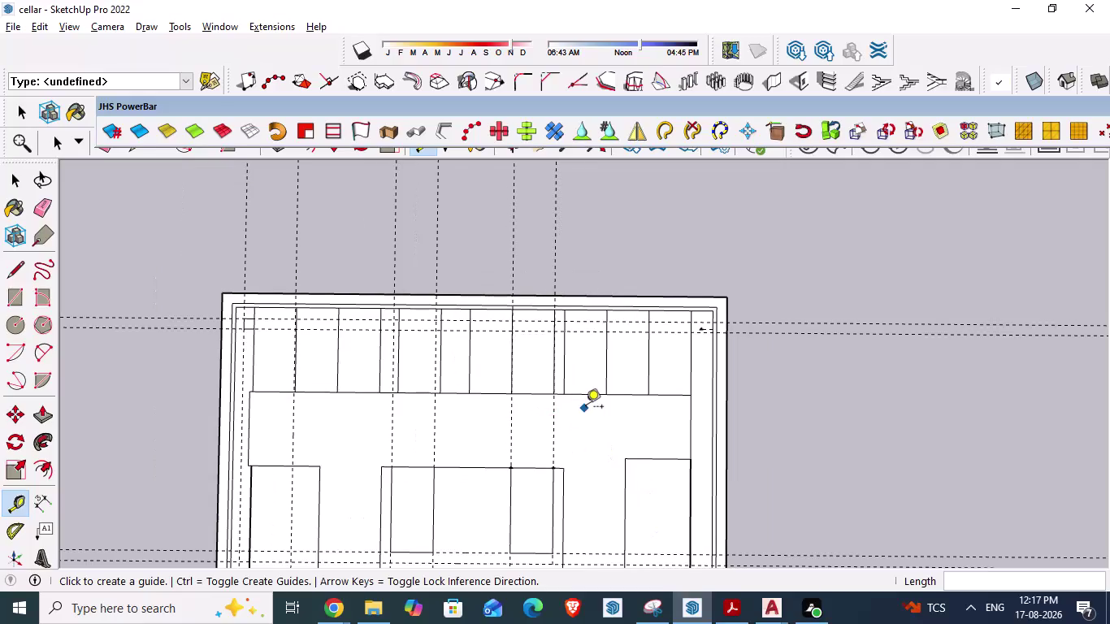
Confirm the cellar's 98' 10 1/2" top-edge width, then bring up the AutoCAD plan.
scroll(down, 3)
scroll(up, 3)
key(Escape)
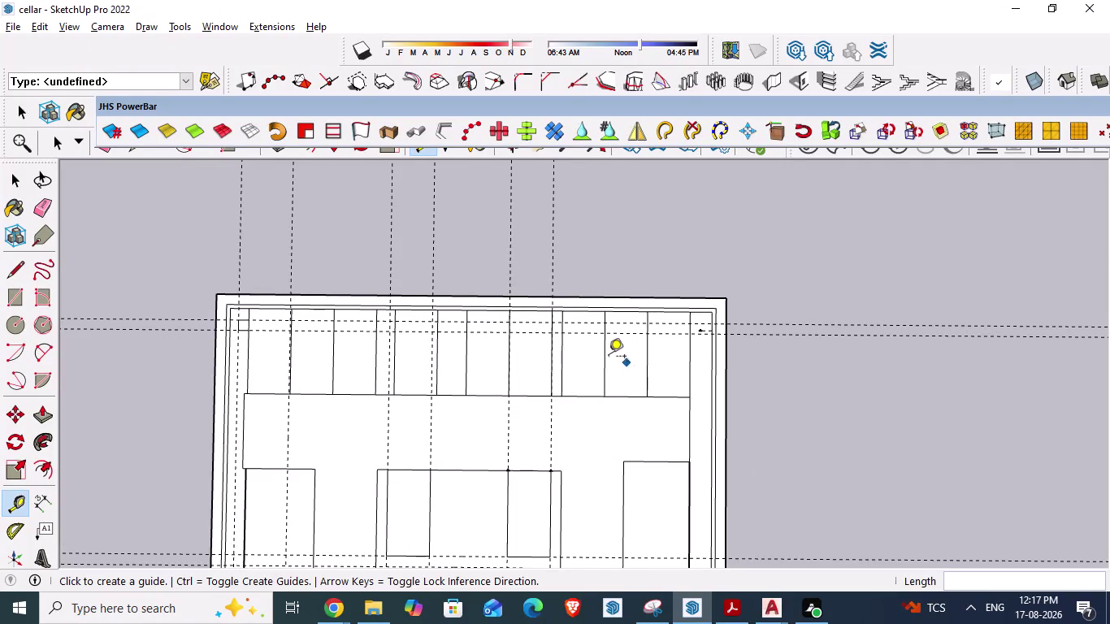
scroll(down, 3)
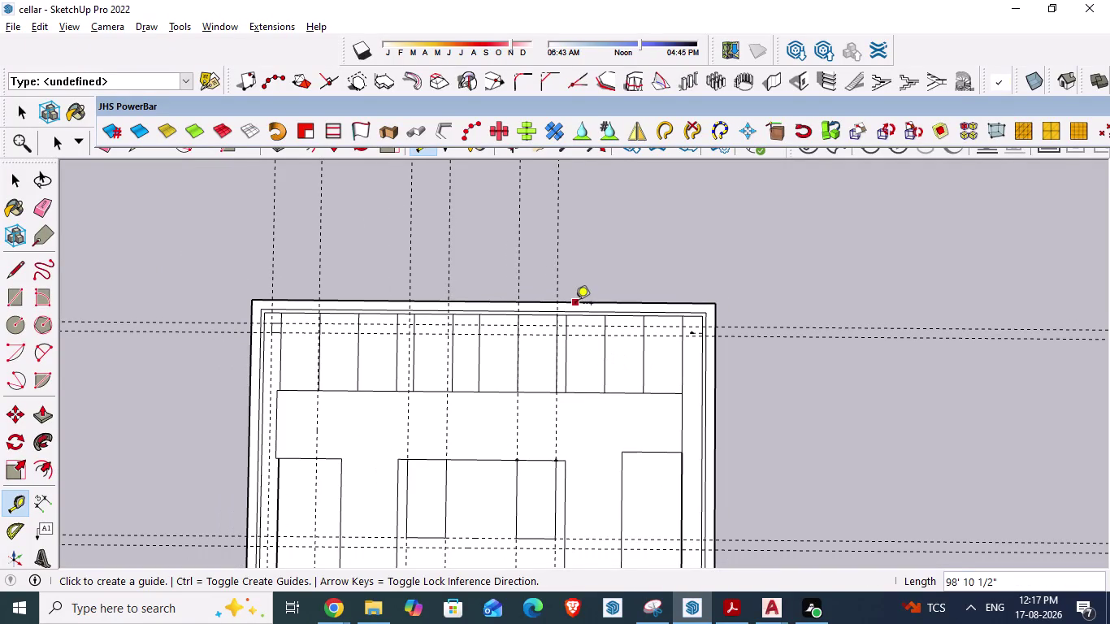
key(alt+Tab)
Zoom to the top-left bays and start a DA aligned dimension at the first bay point.
scroll(down, 3)
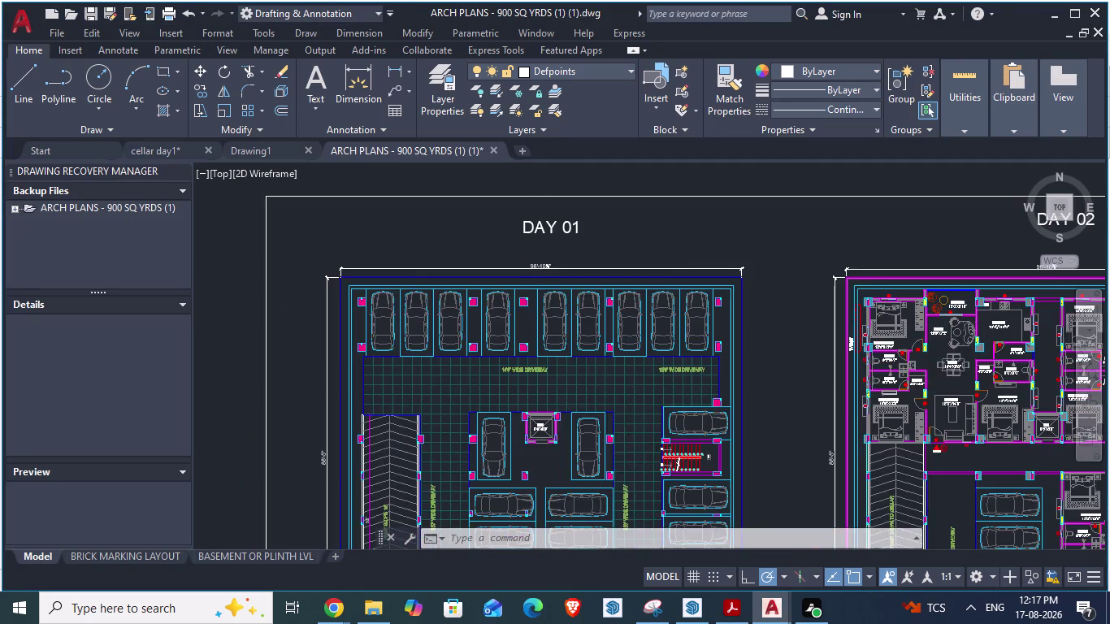
scroll(up, 3)
scroll(up, 3)
scroll(down, 3)
scroll(up, 3)
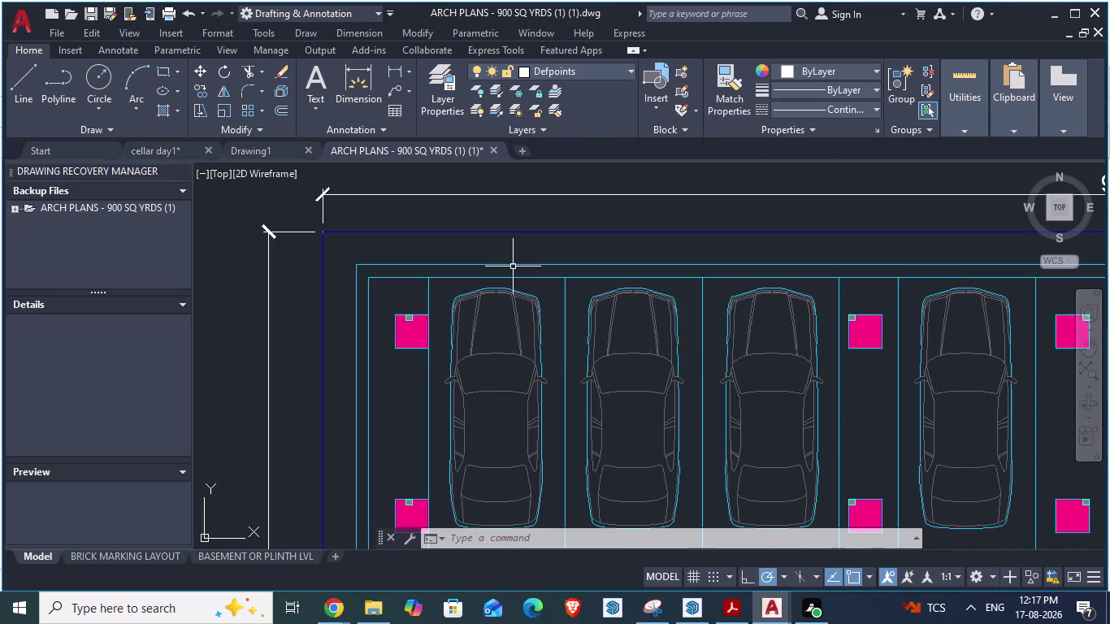
text(da)
key(Return)
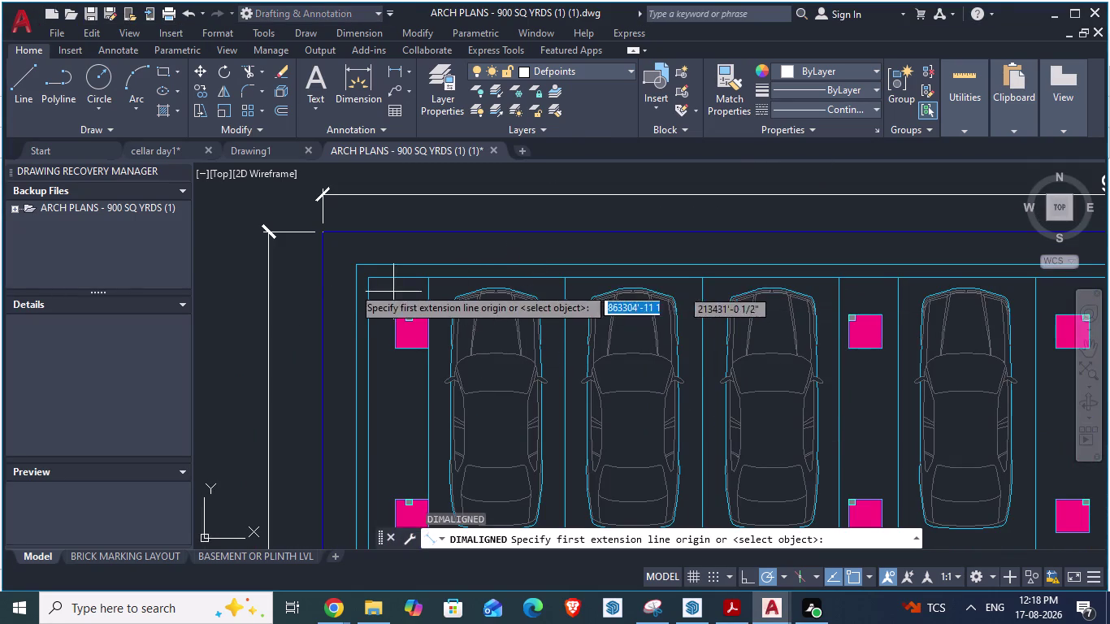
click(428, 279)
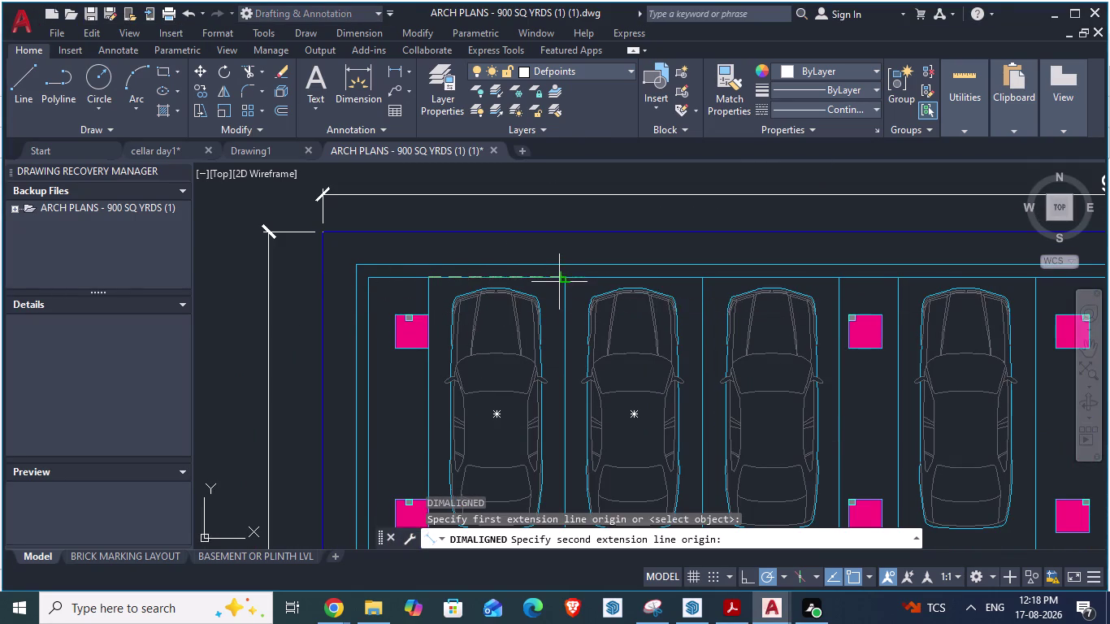
Return to the SketchUp cellar model.
key(alt+Tab)
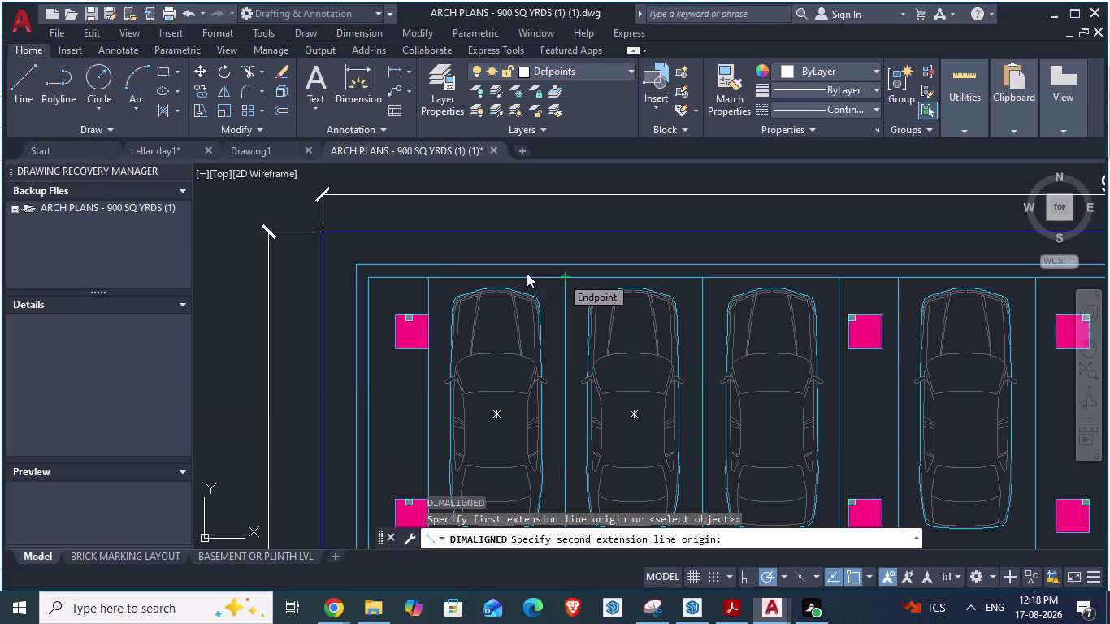
key(alt+Tab)
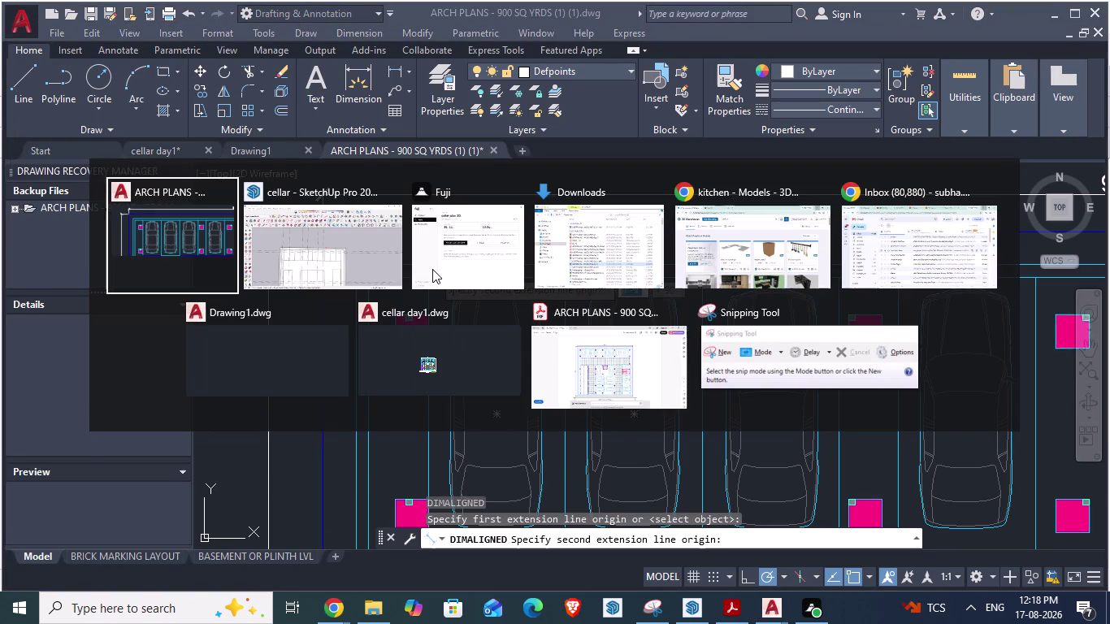
key(alt+Tab)
Stop the pending guide and take a trial Tape Measure reading from the first bay corner.
scroll(up, 3)
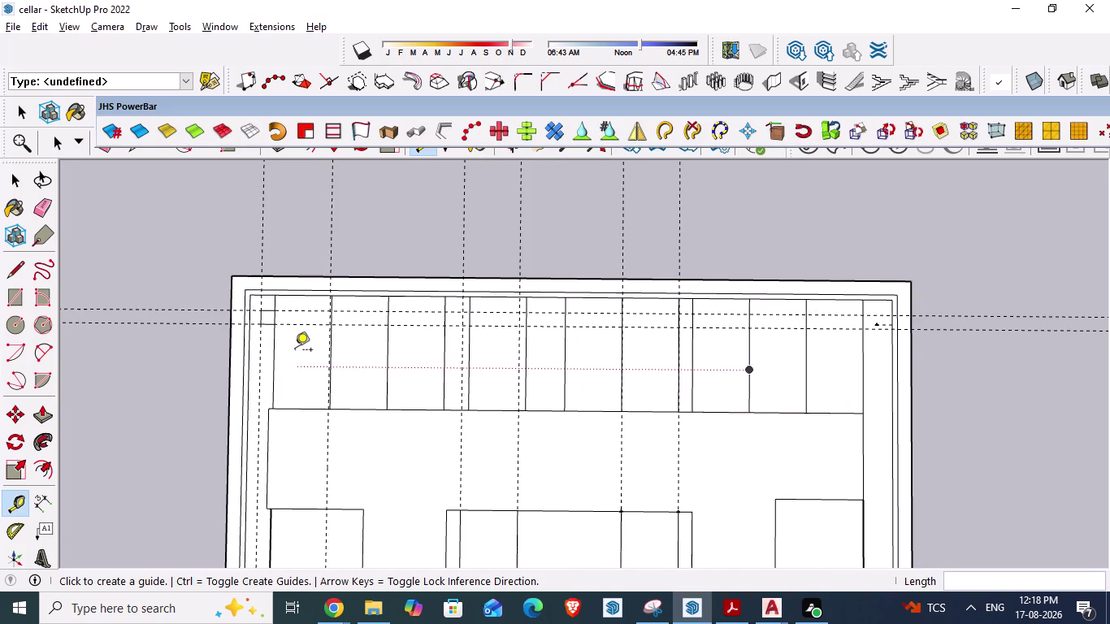
key(space)
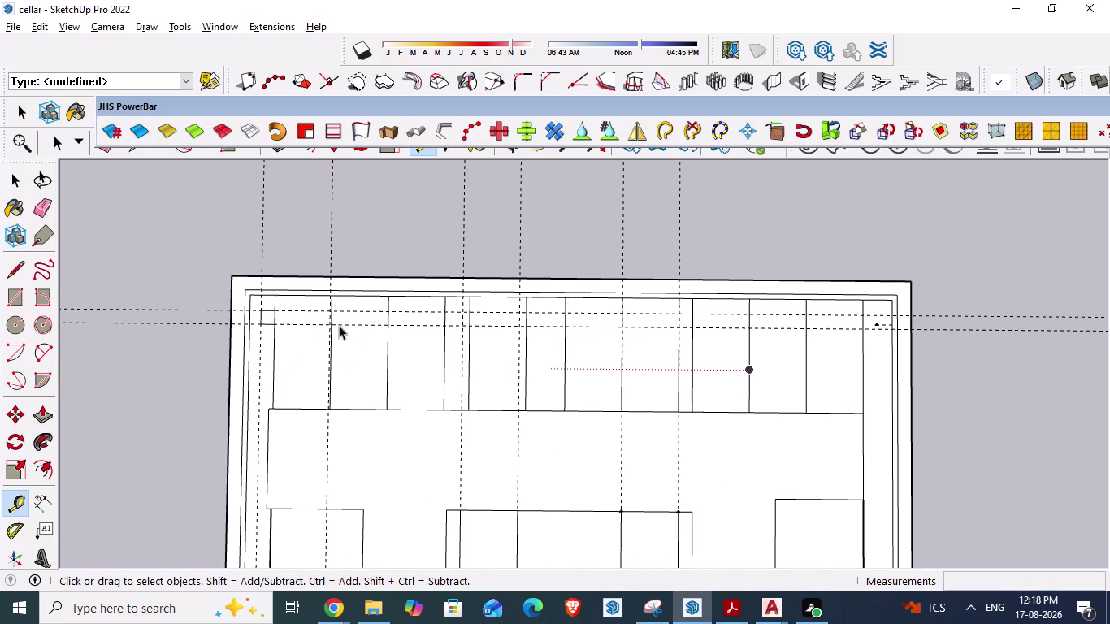
scroll(up, 3)
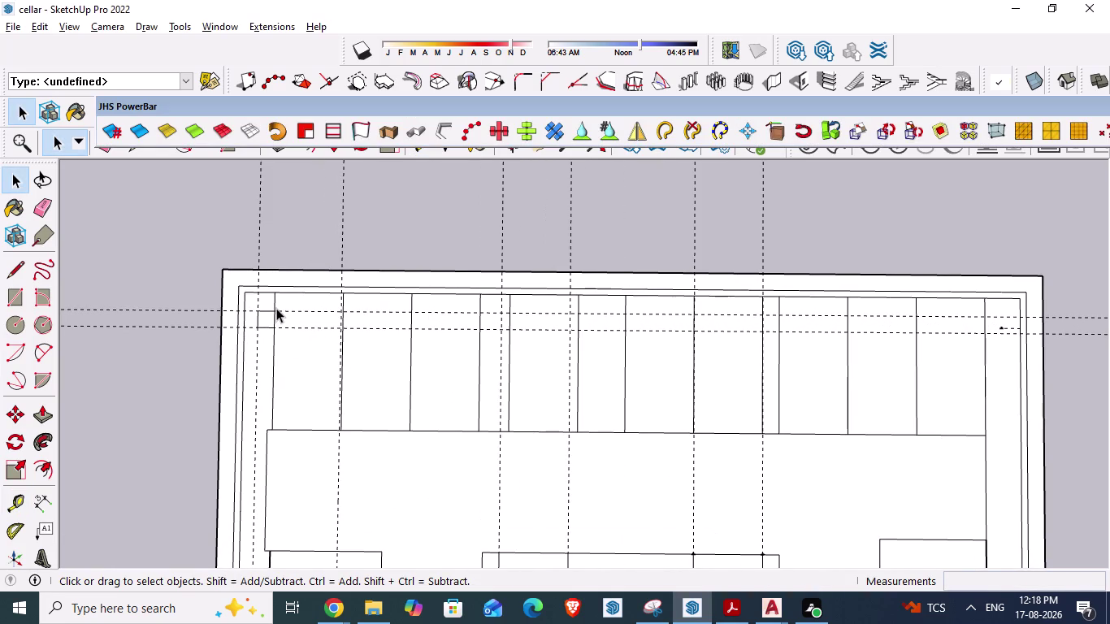
key(t)
click(274, 312)
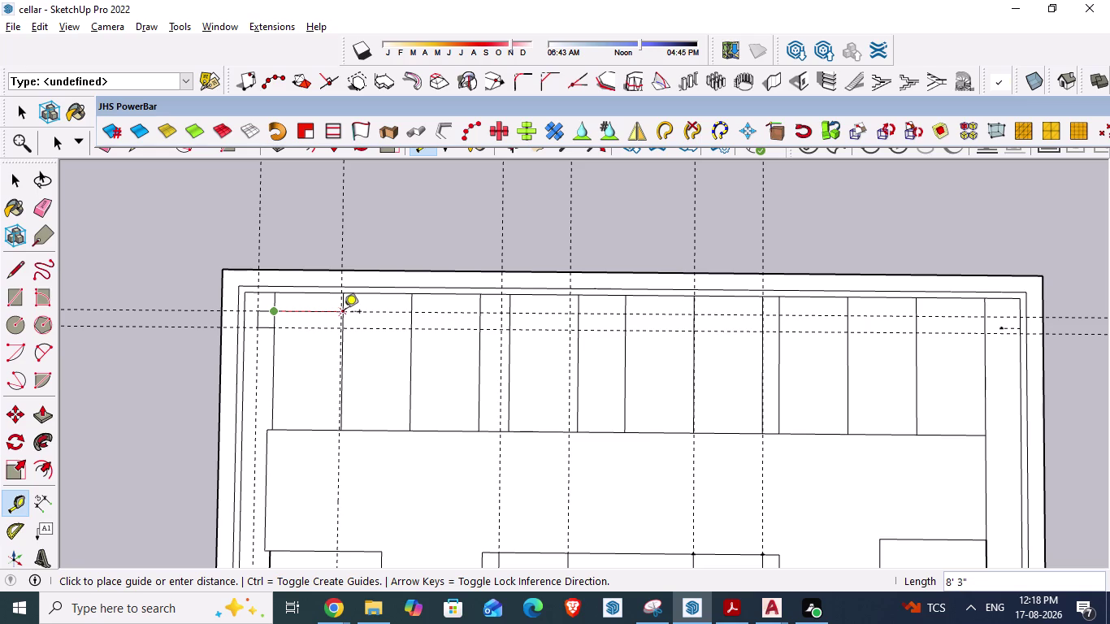
key(Escape)
scroll(up, 3)
scroll(up, 3)
Erase the solid divider line at the first parking bay.
key(e)
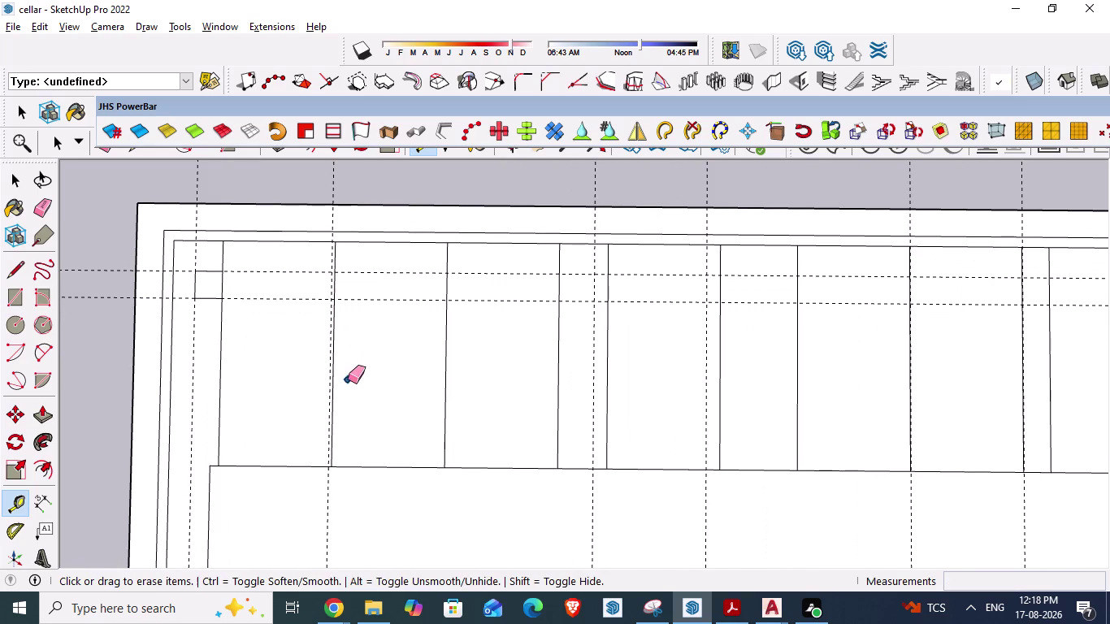
click(336, 354)
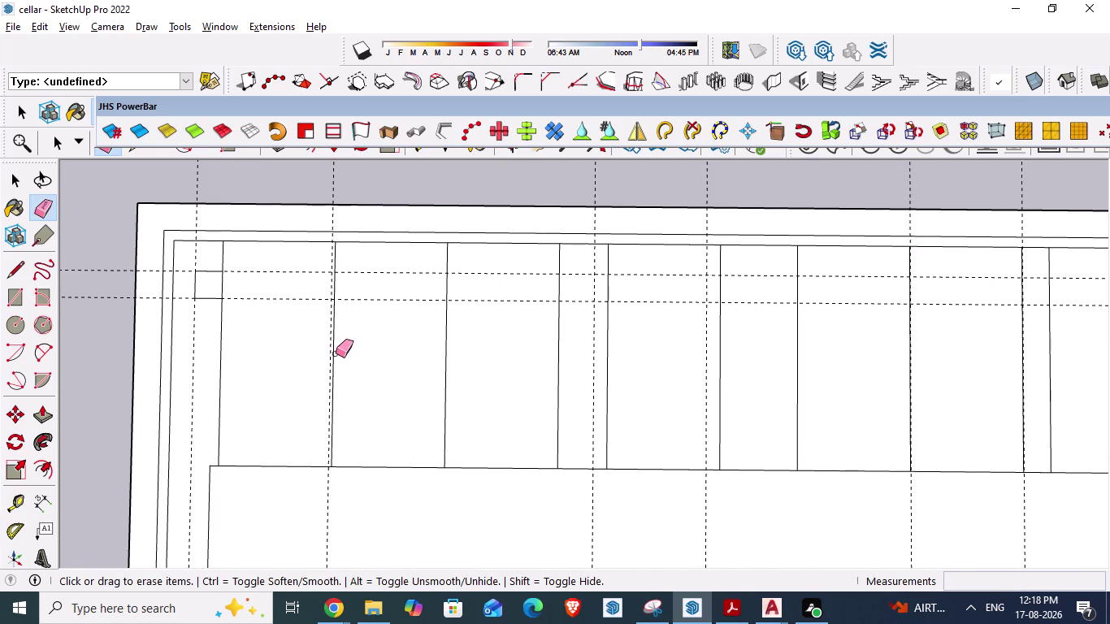
click(335, 353)
scroll(up, 3)
click(334, 351)
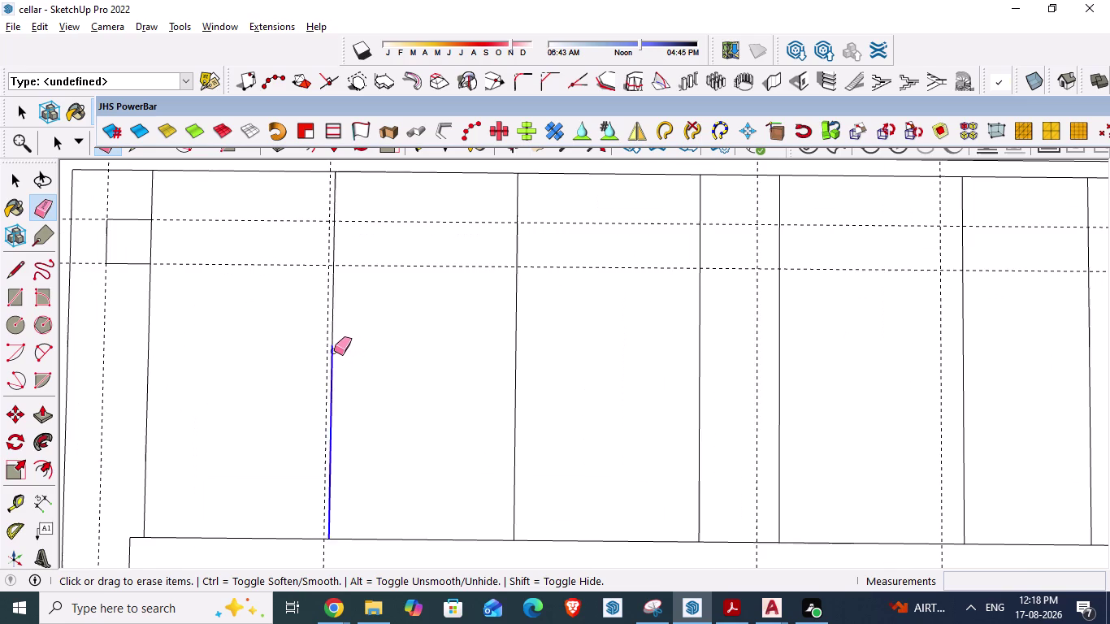
click(335, 324)
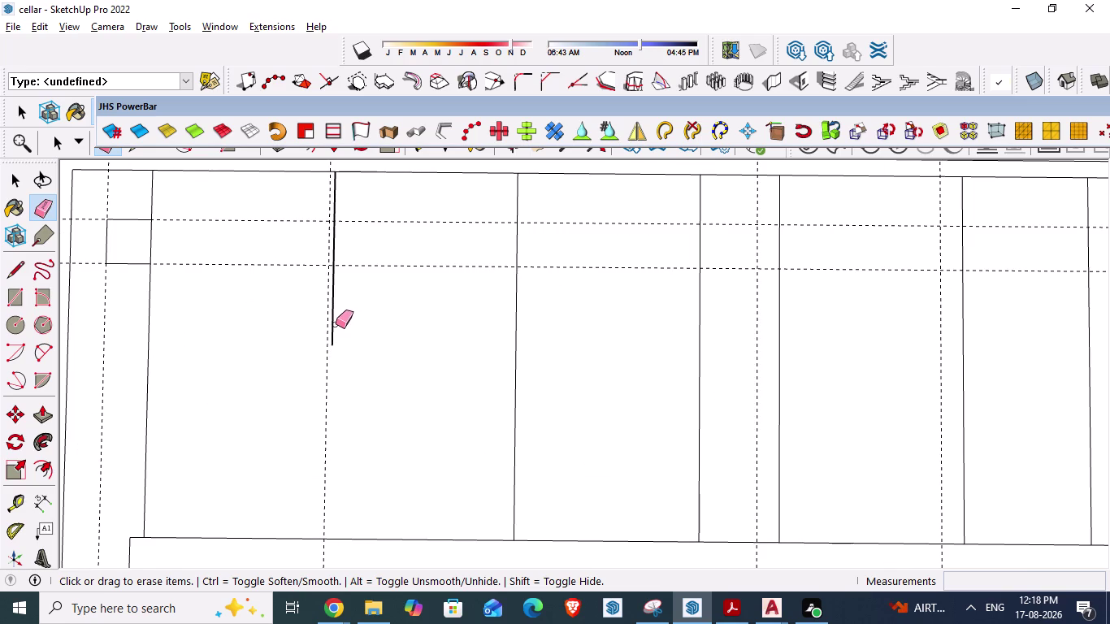
click(333, 321)
scroll(down, 3)
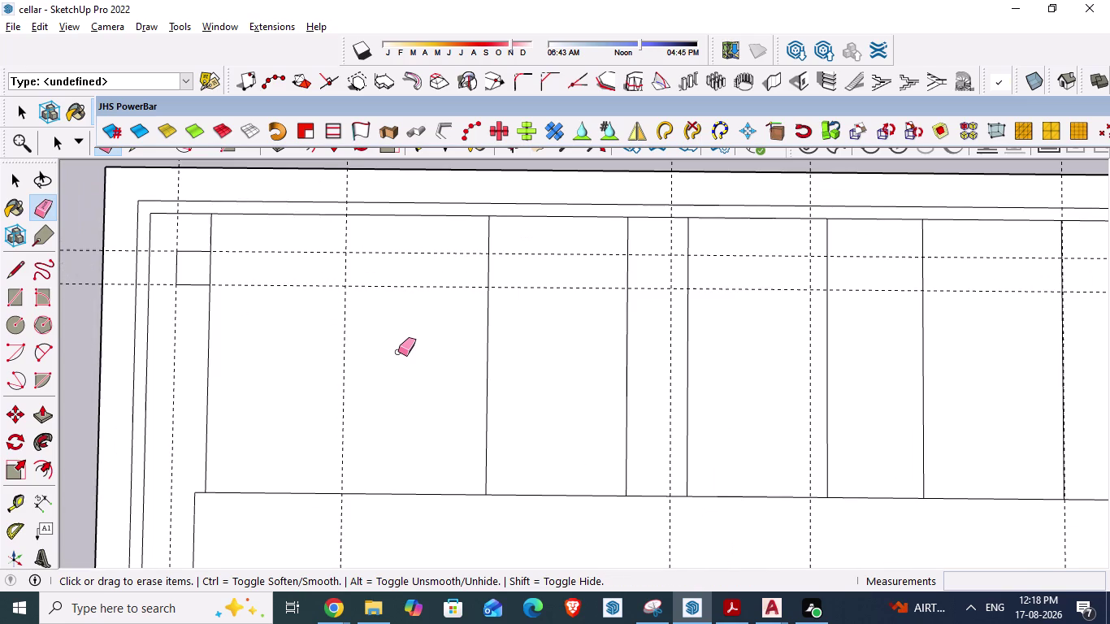
Check the bay spacing in the AutoCAD plan, switching between windows.
key(alt+Tab)
key(alt+Tab)
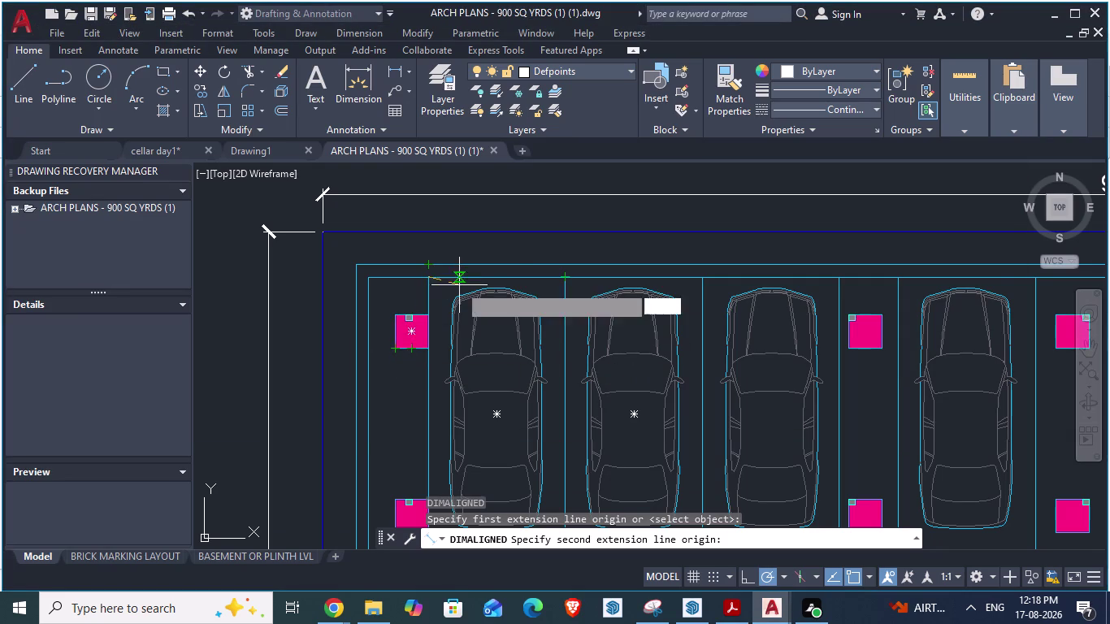
key(alt+Tab)
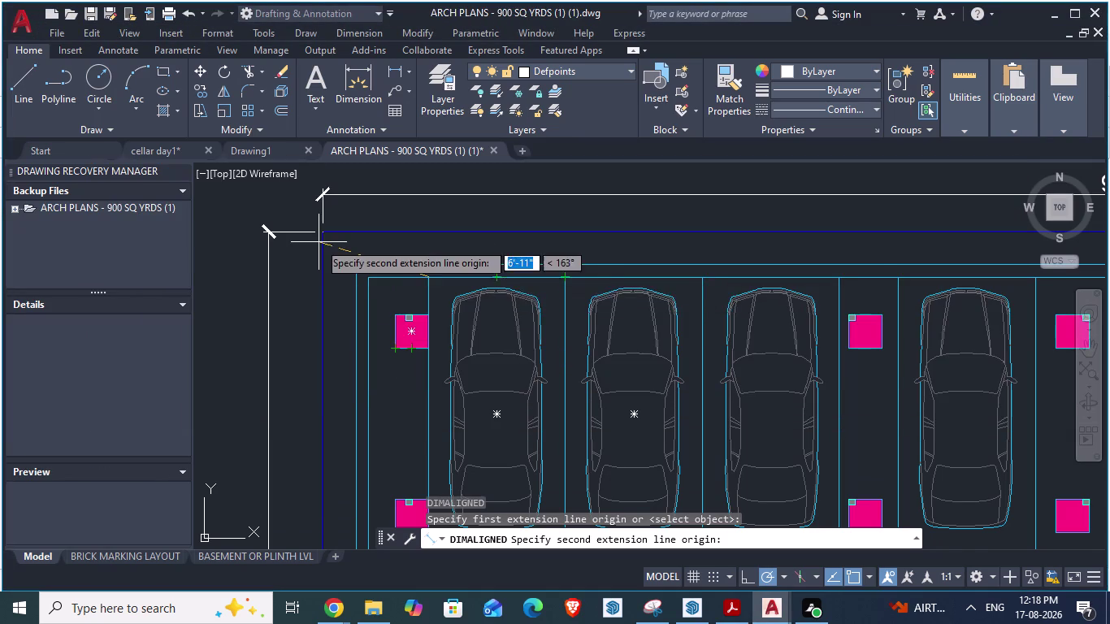
scroll(down, 3)
key(alt+Tab)
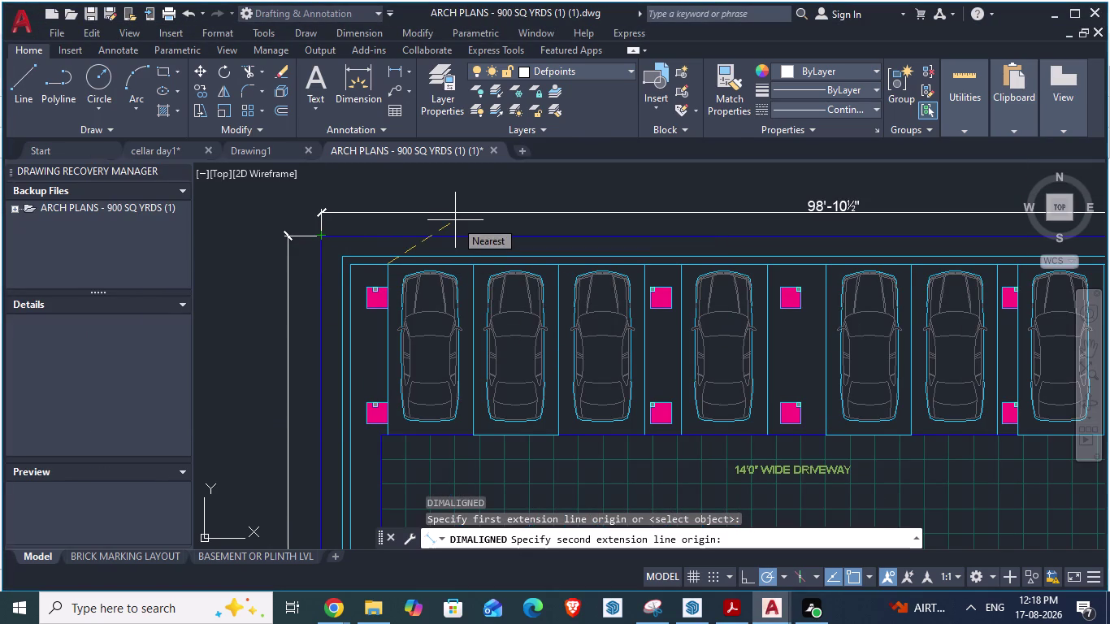
key(alt+Tab)
Back in SketchUp, place a guide 8' 3" from the bay guide line.
key(alt+Tab)
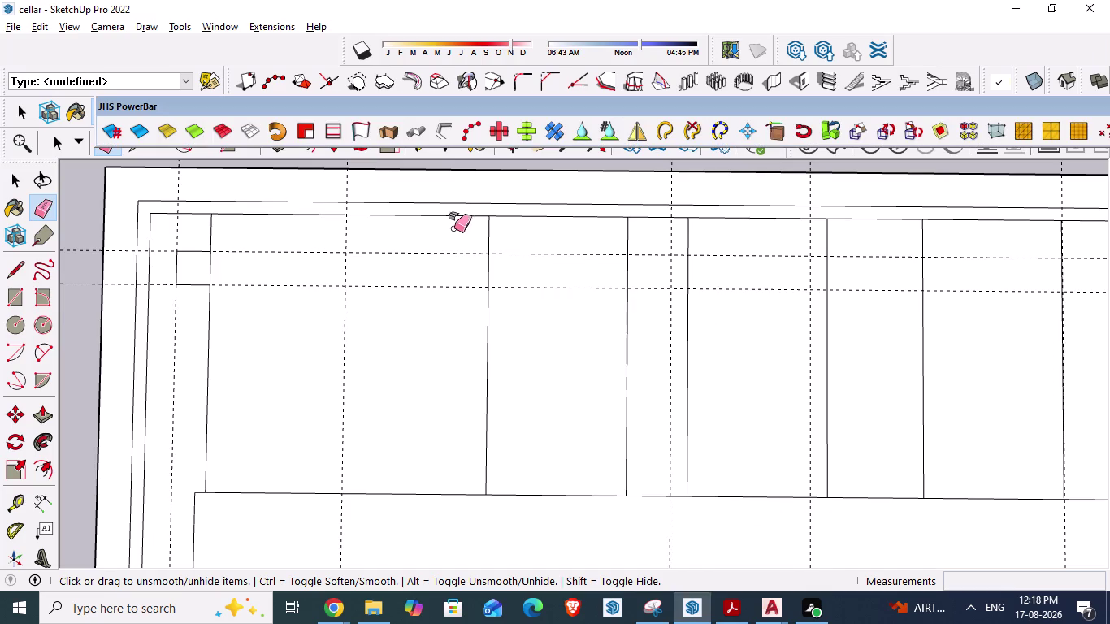
scroll(up, 3)
key(space)
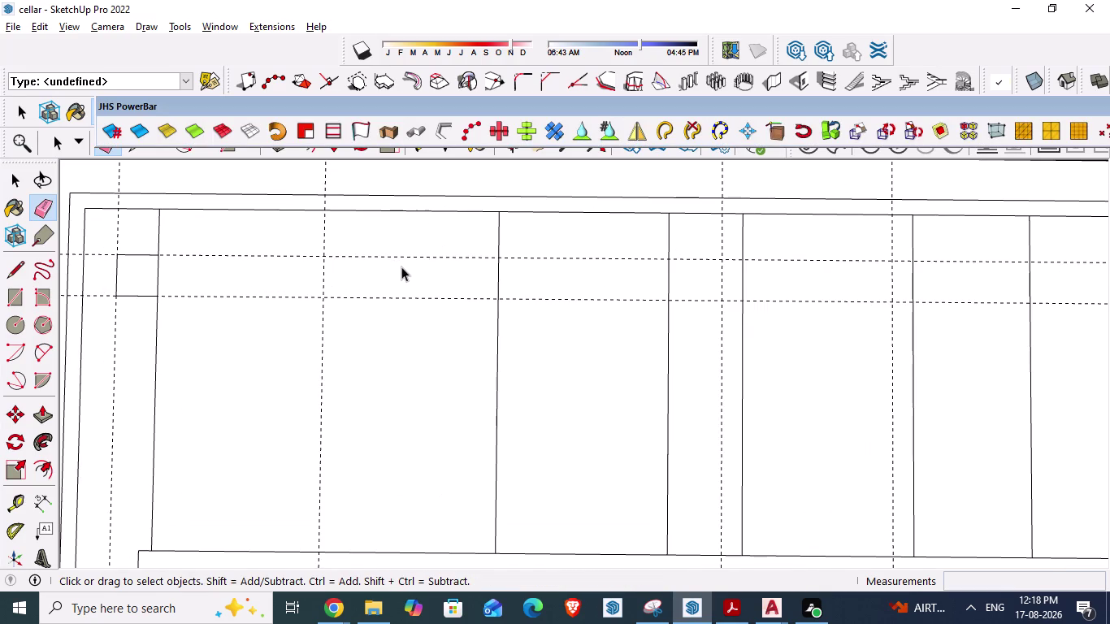
key(t)
click(326, 280)
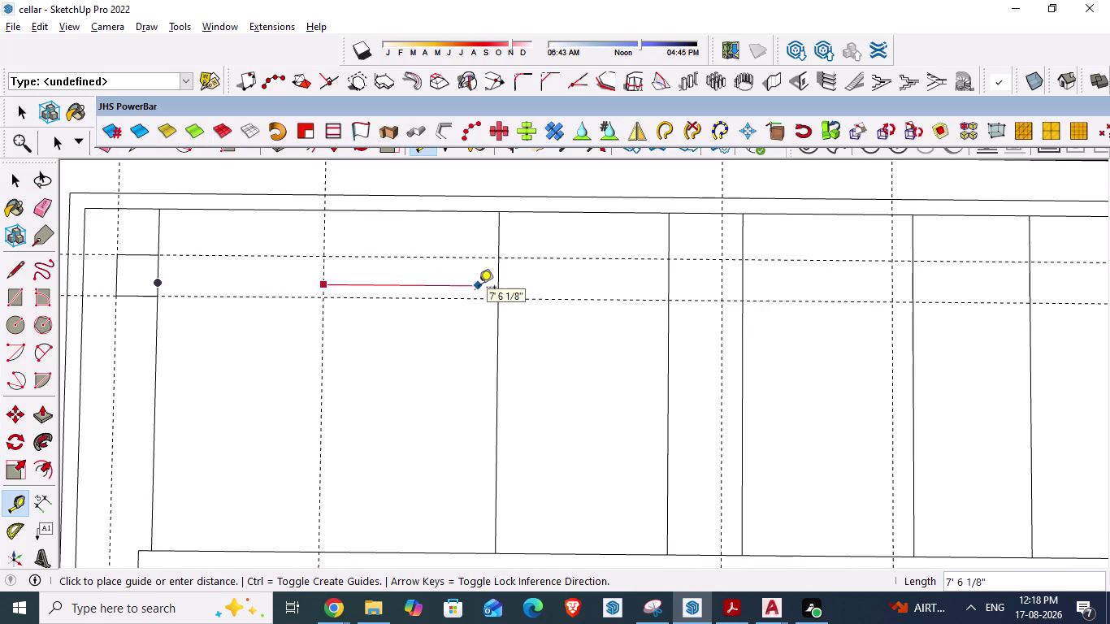
text(8'3)
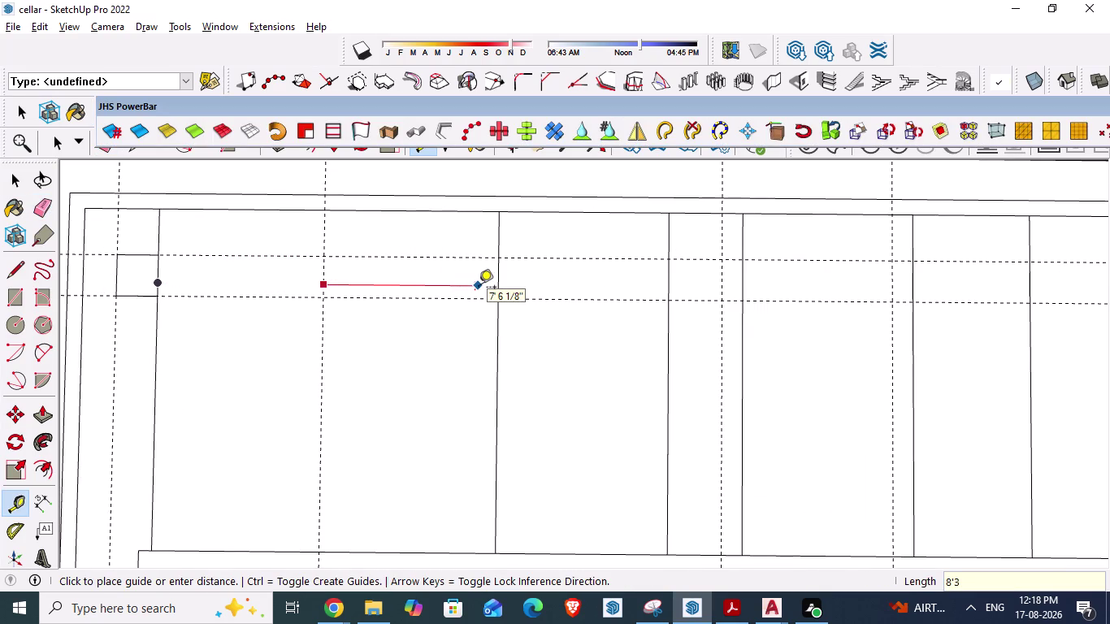
key(shift+quotedbl)
key(Return)
Delete the short stray guide.
scroll(up, 3)
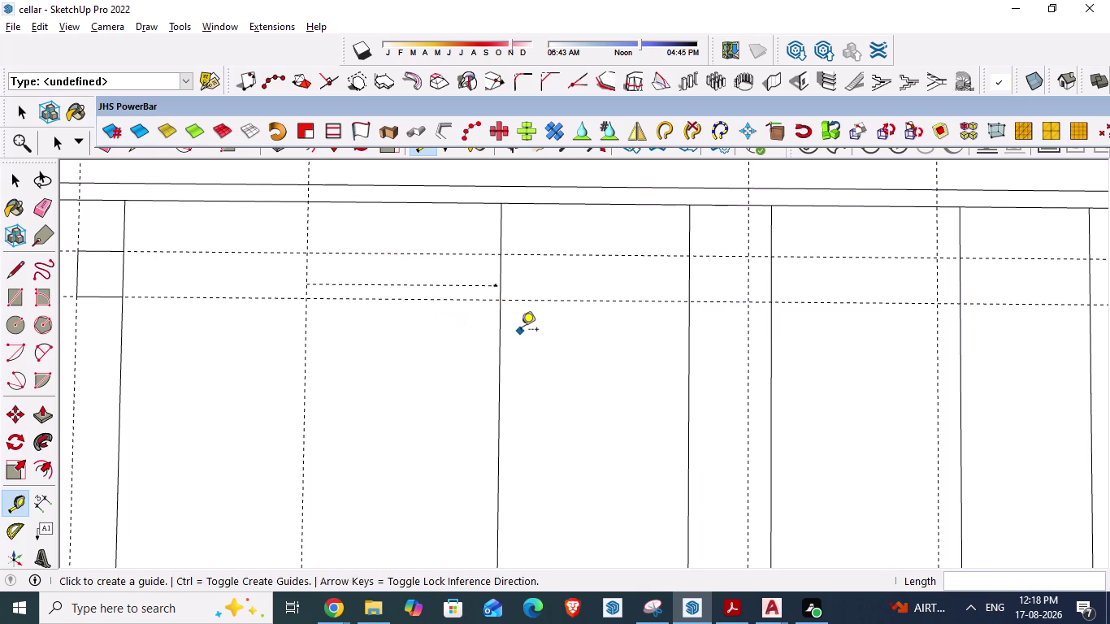
key(Escape)
key(space)
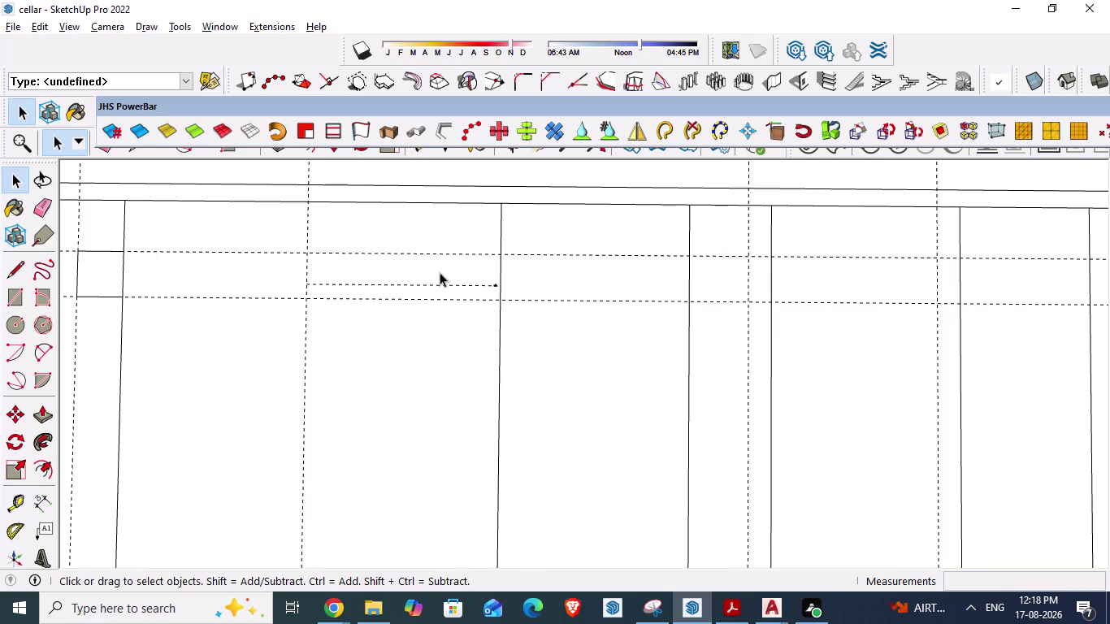
click(438, 284)
key(Delete)
click(305, 380)
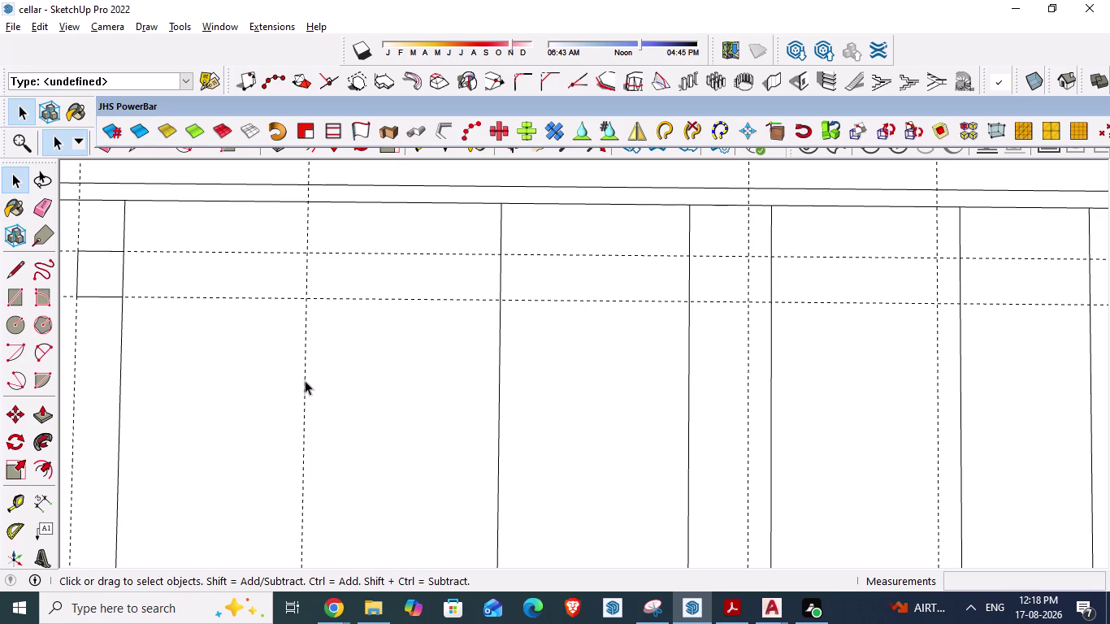
Place another guide 8' 3" from the lower bay guide line.
key(t)
click(306, 377)
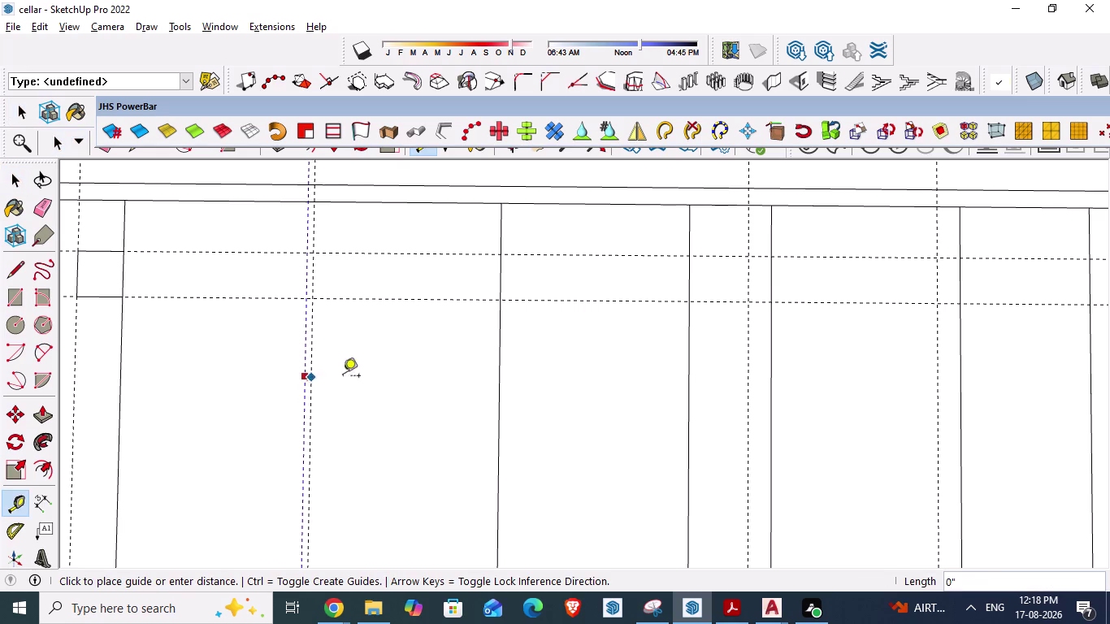
text(8')
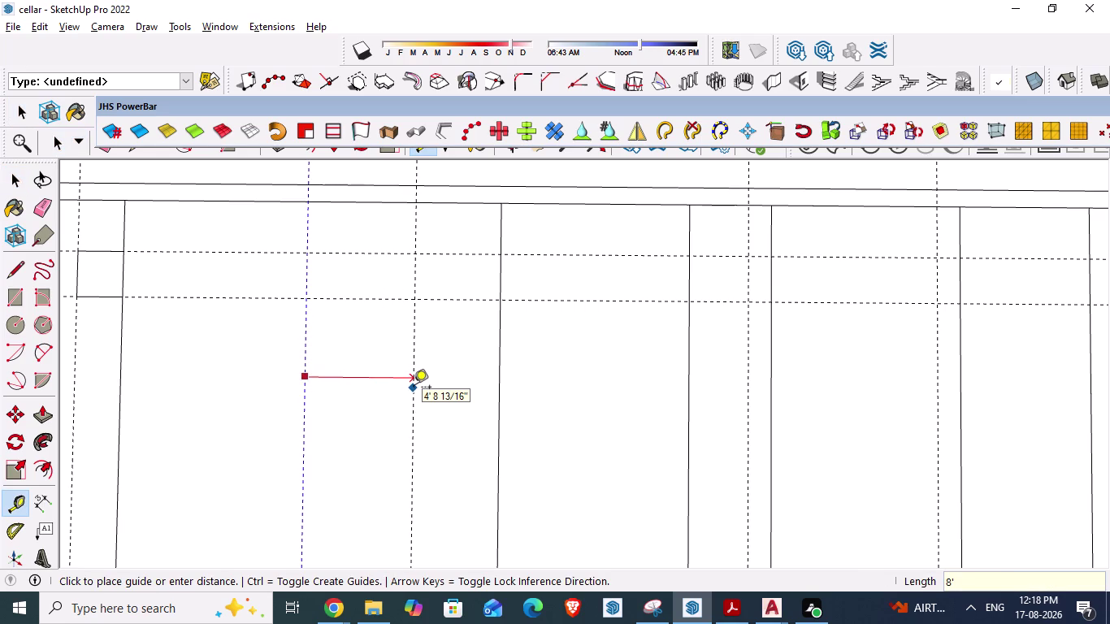
key(3)
key(shift+quotedbl)
key(Return)
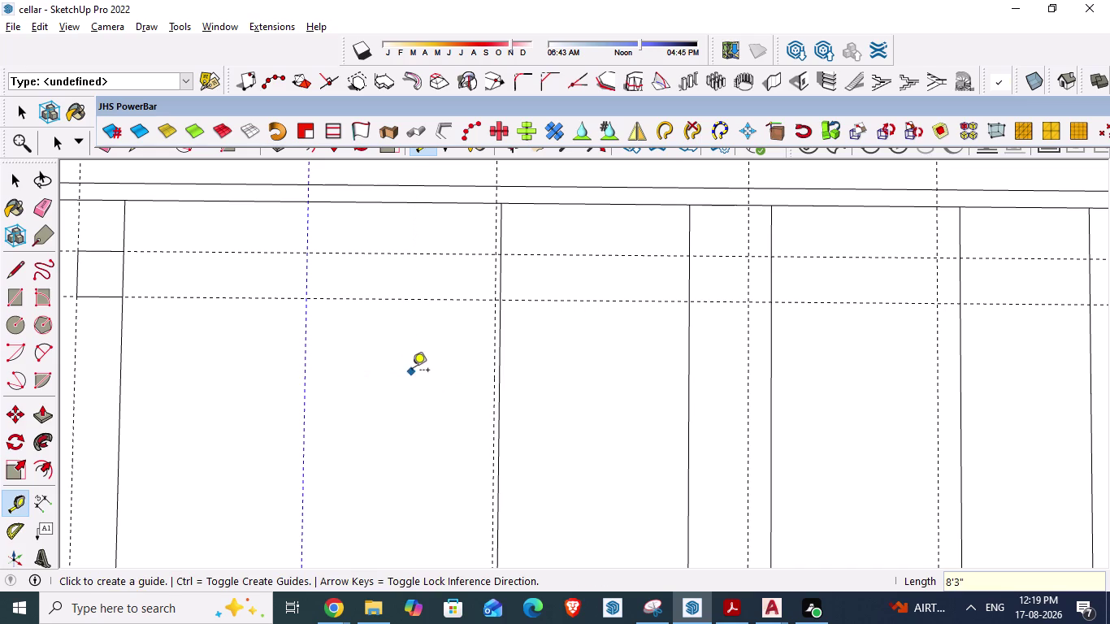
Offset a further guide 8' 3" from the upper bay wall.
scroll(up, 3)
scroll(down, 3)
scroll(up, 3)
scroll(down, 3)
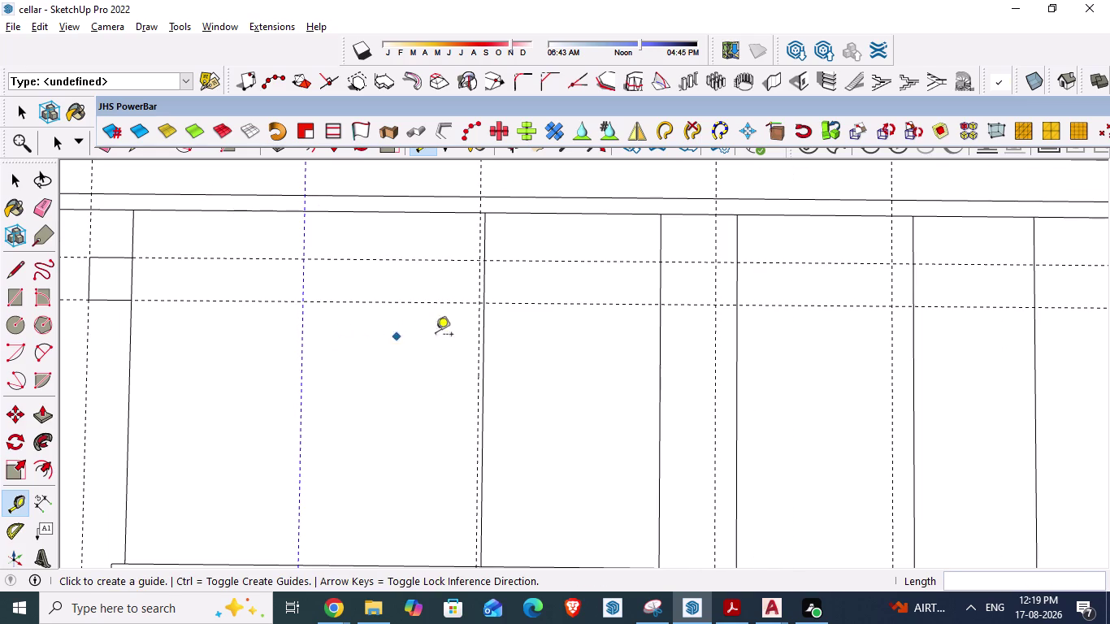
click(477, 231)
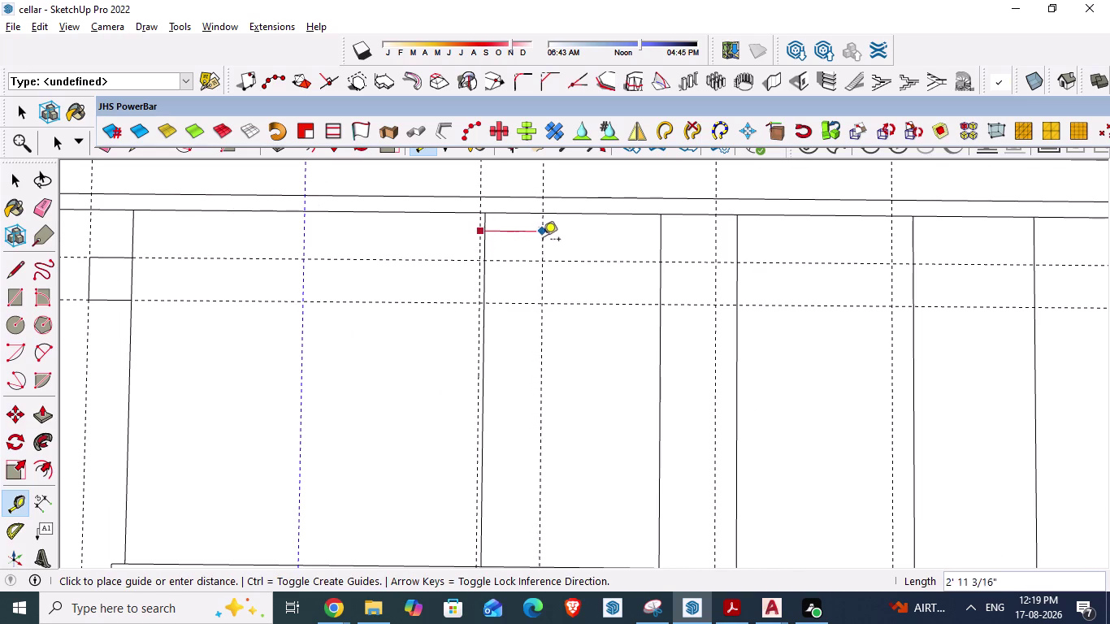
text(8')
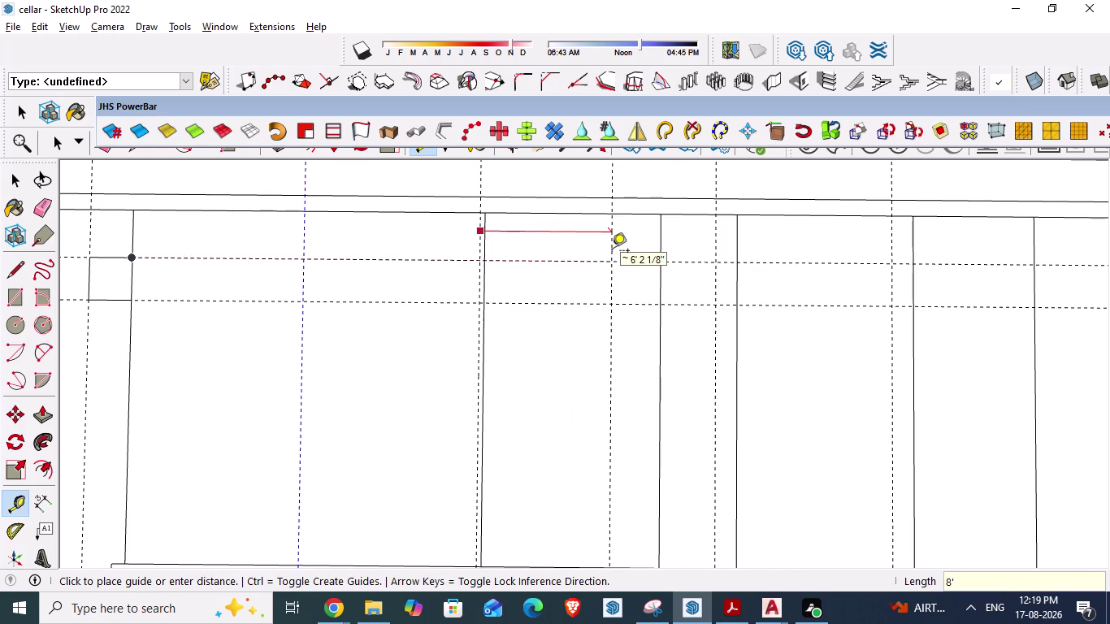
text(3")
key(Return)
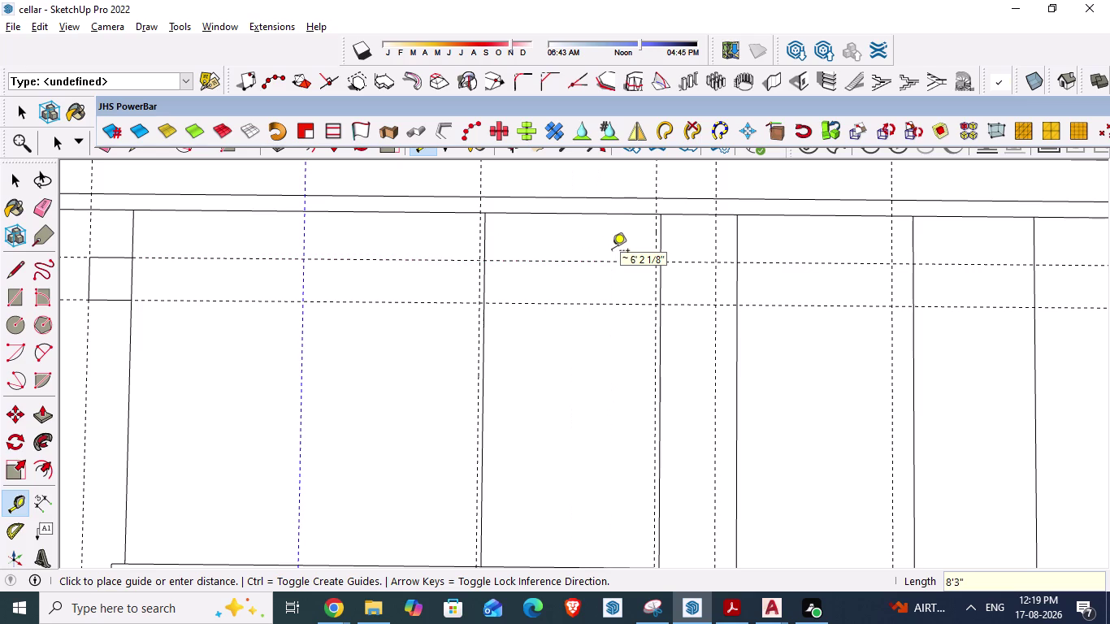
key(Escape)
scroll(down, 3)
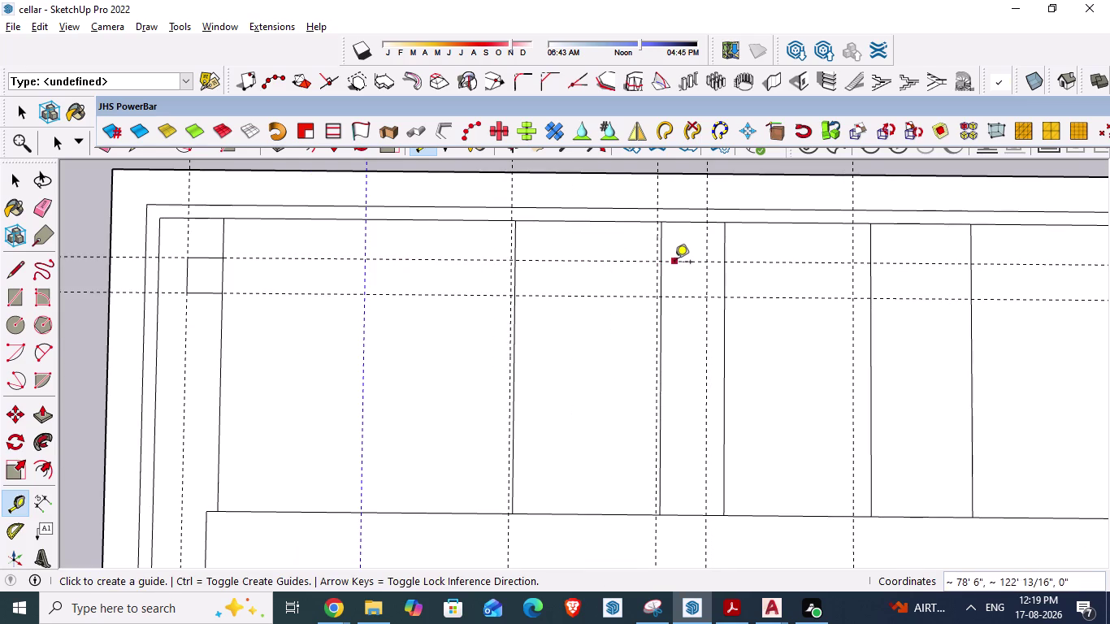
scroll(down, 3)
scroll(up, 3)
scroll(down, 3)
key(space)
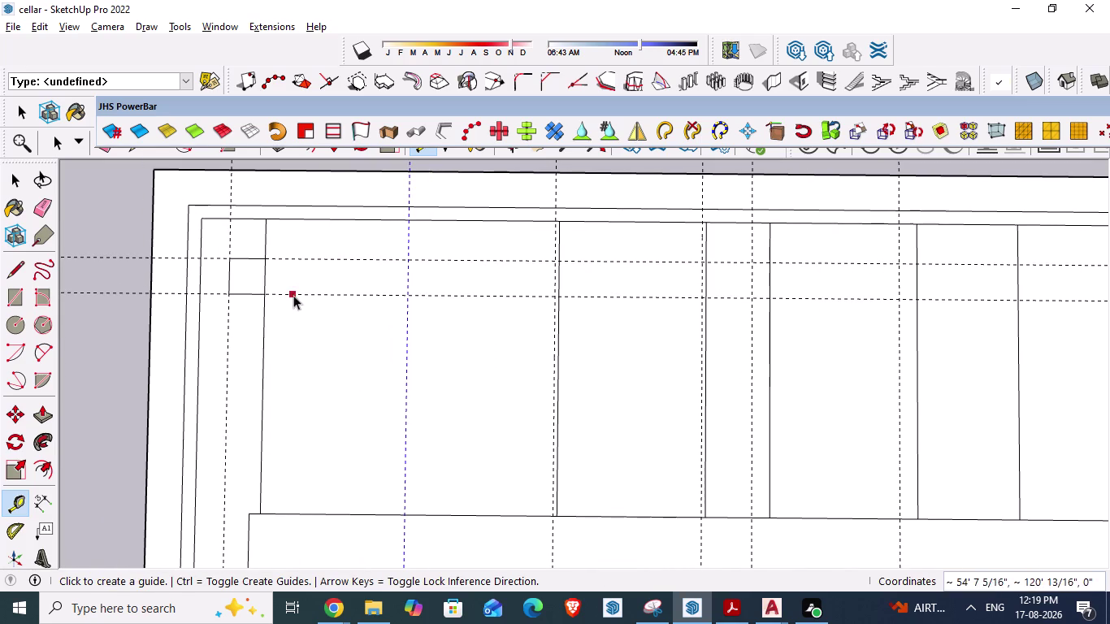
scroll(down, 3)
scroll(up, 3)
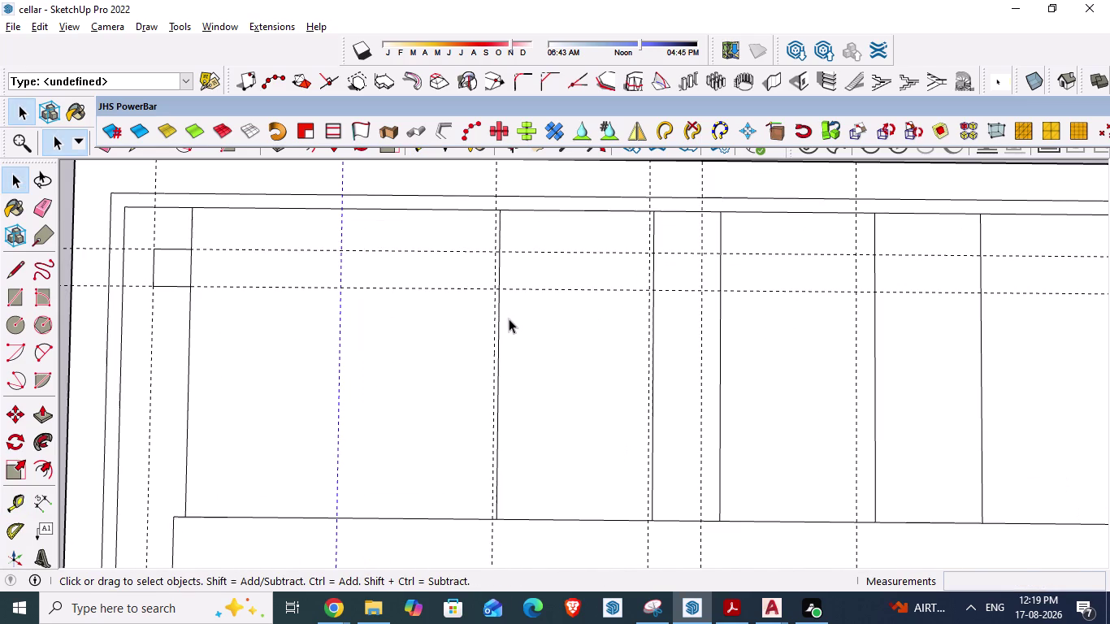
Erase the leftover solid bay divider lines beside the guides.
key(e)
scroll(up, 3)
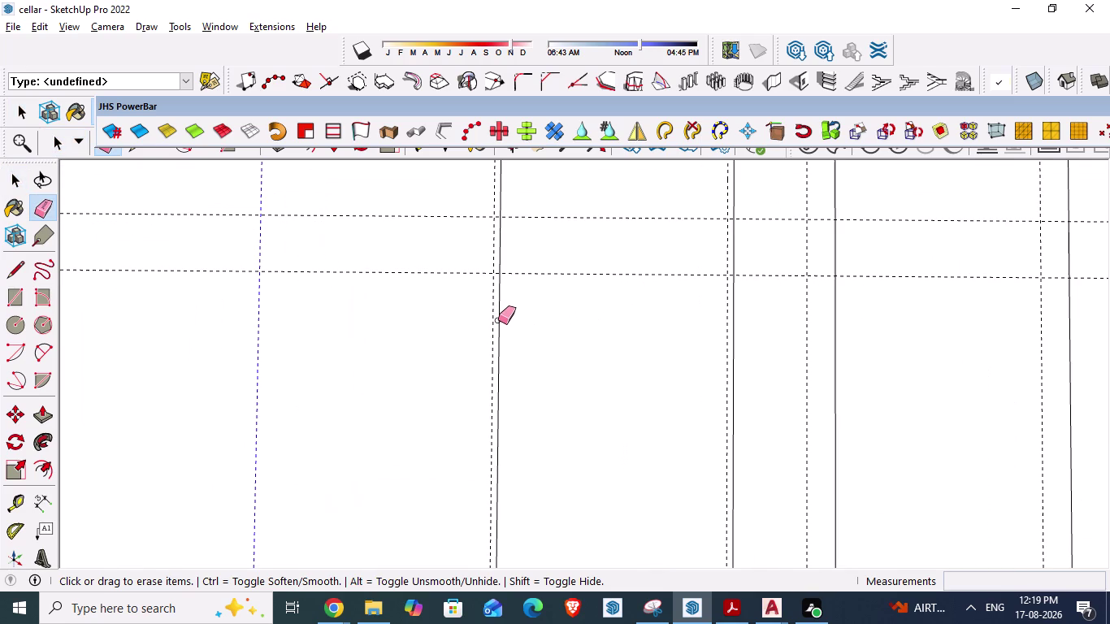
click(499, 322)
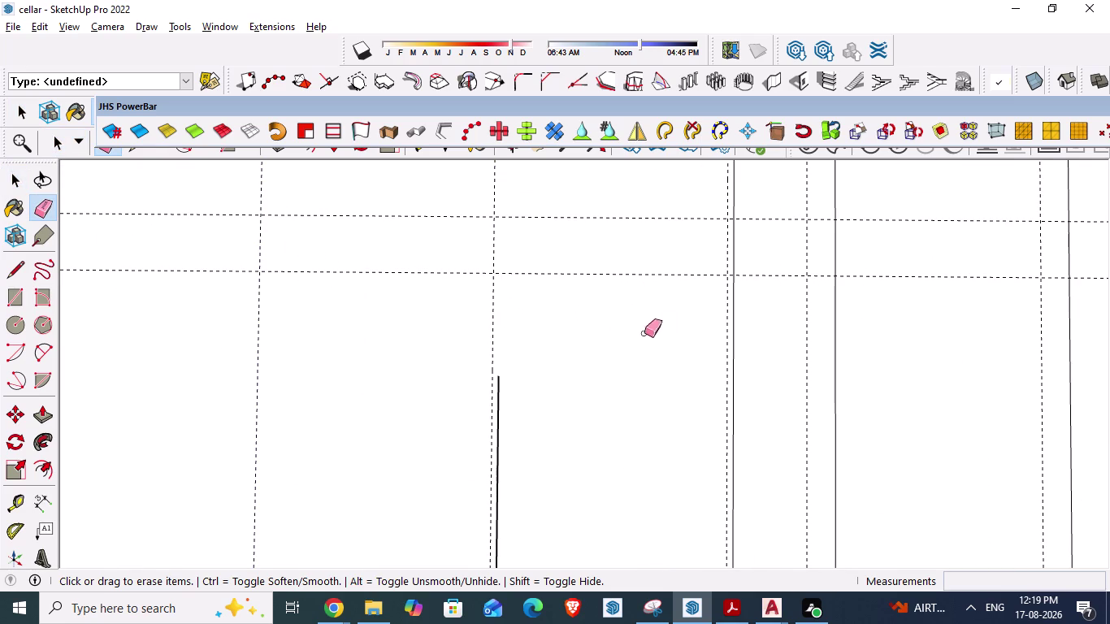
click(499, 393)
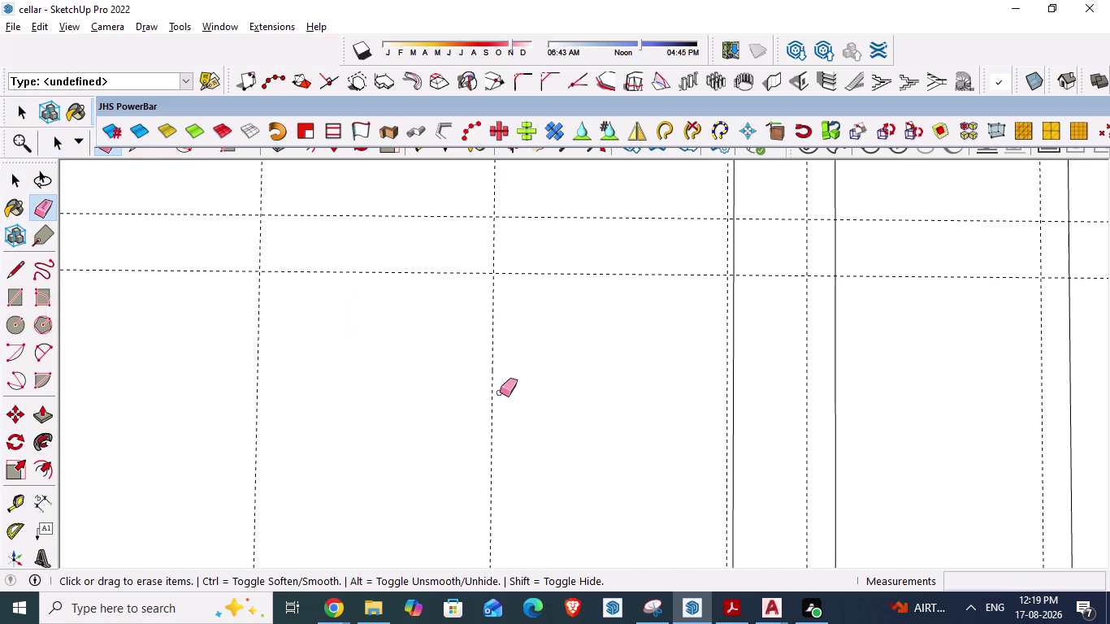
click(736, 335)
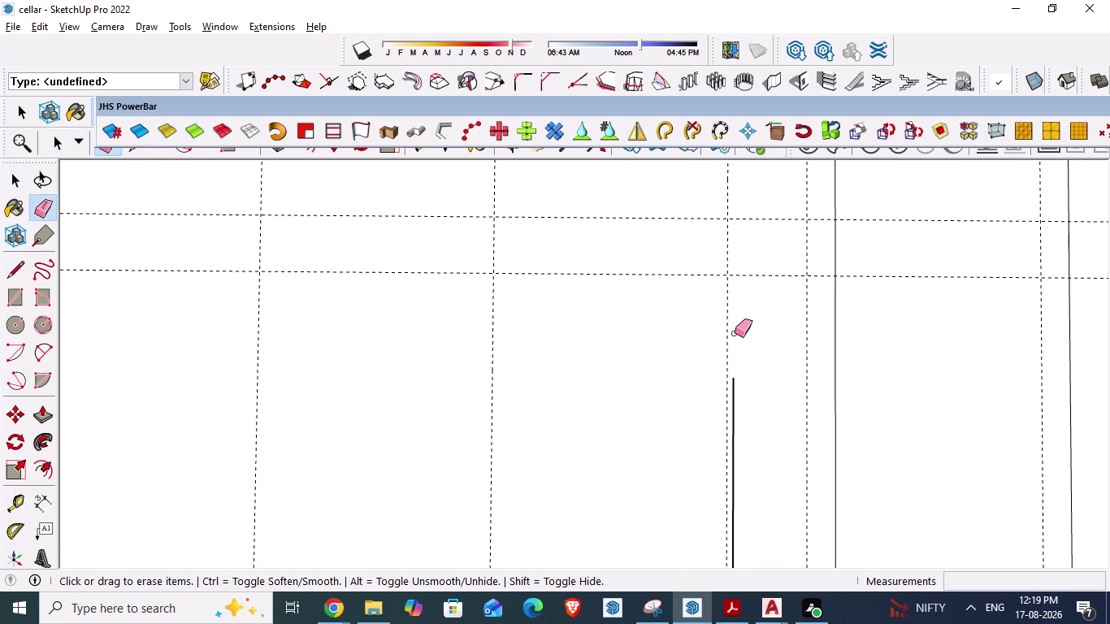
click(735, 401)
scroll(down, 3)
scroll(down, 3)
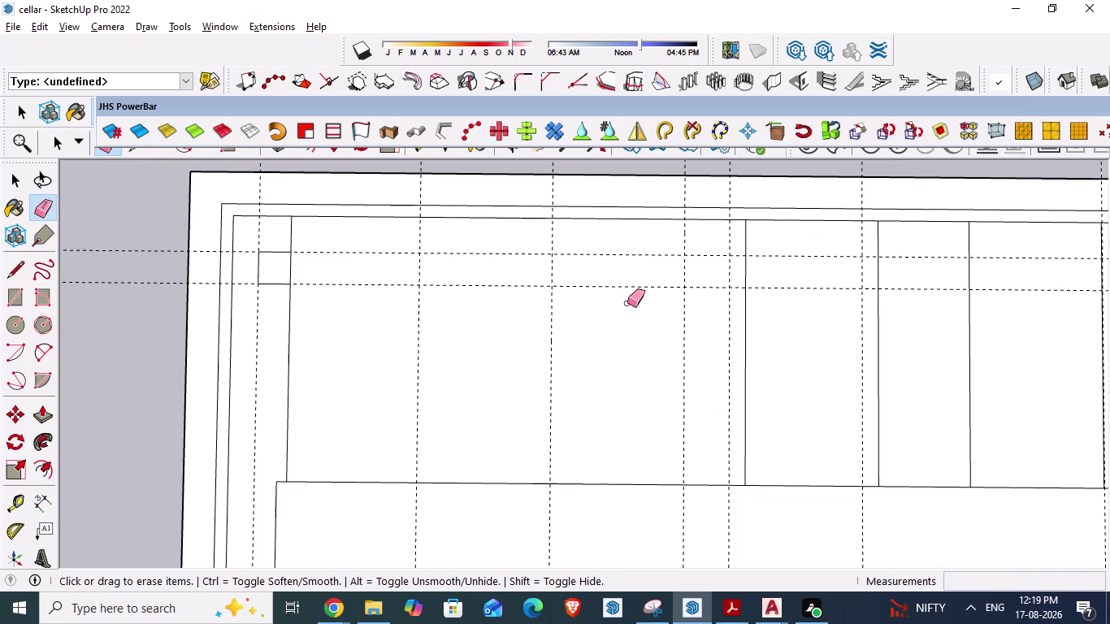
click(745, 363)
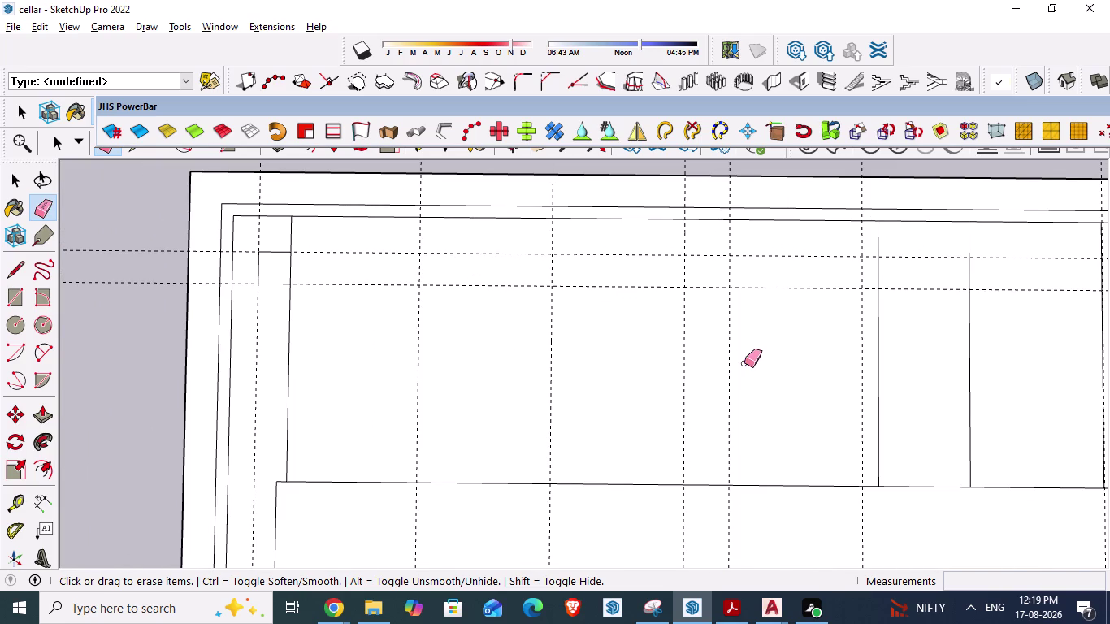
click(881, 350)
Save the SketchUp model and switch over to the AutoCAD plan.
scroll(down, 3)
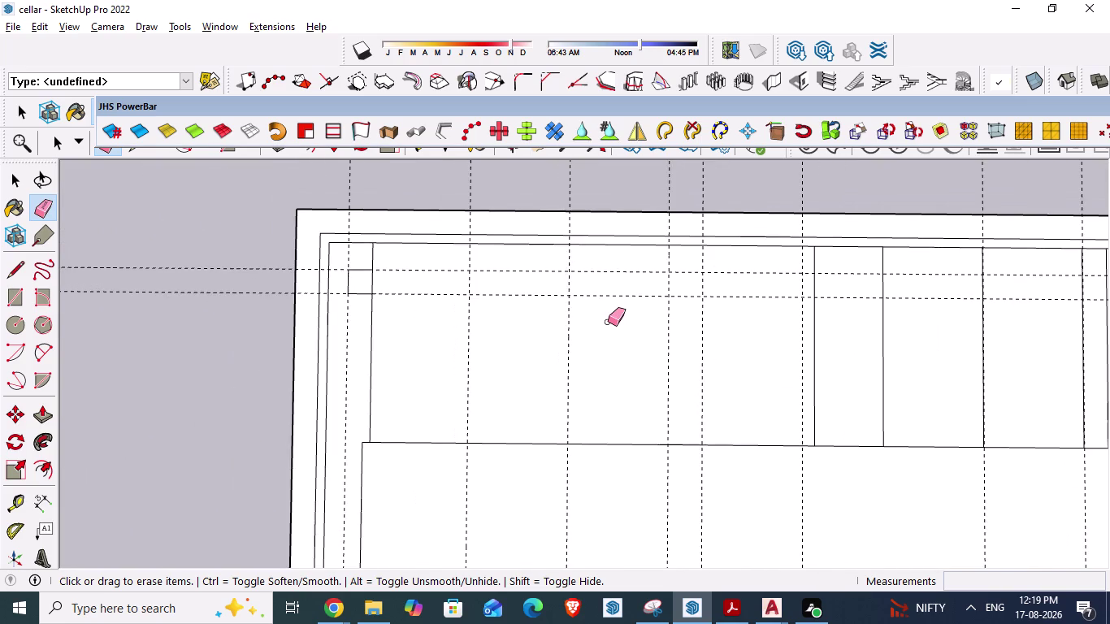
scroll(down, 3)
scroll(down, 3)
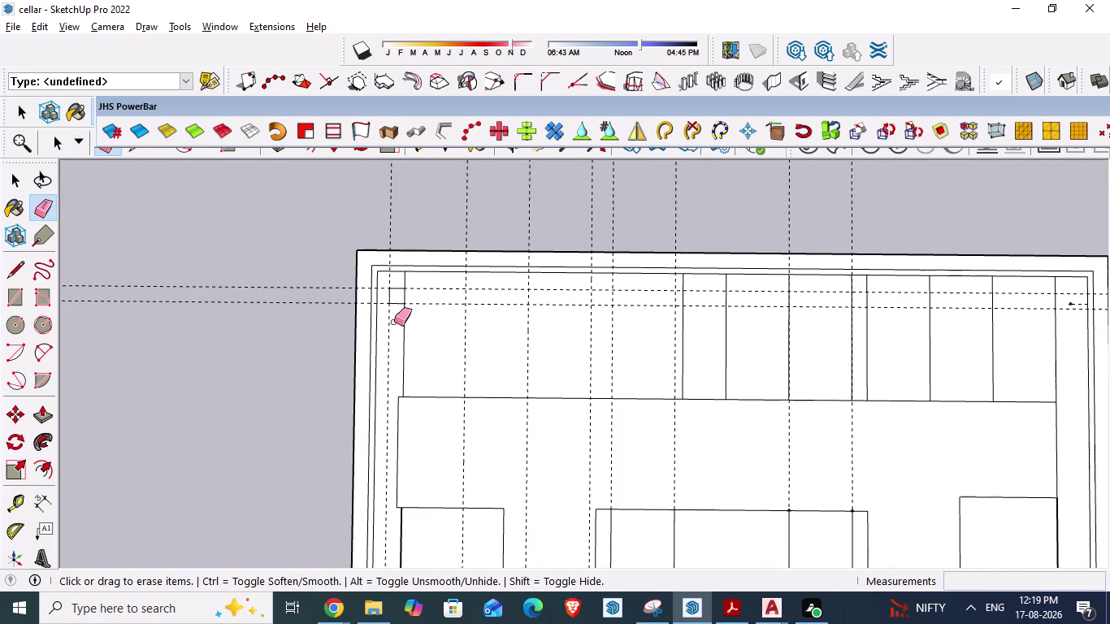
scroll(up, 3)
scroll(down, 3)
key(Escape)
scroll(up, 3)
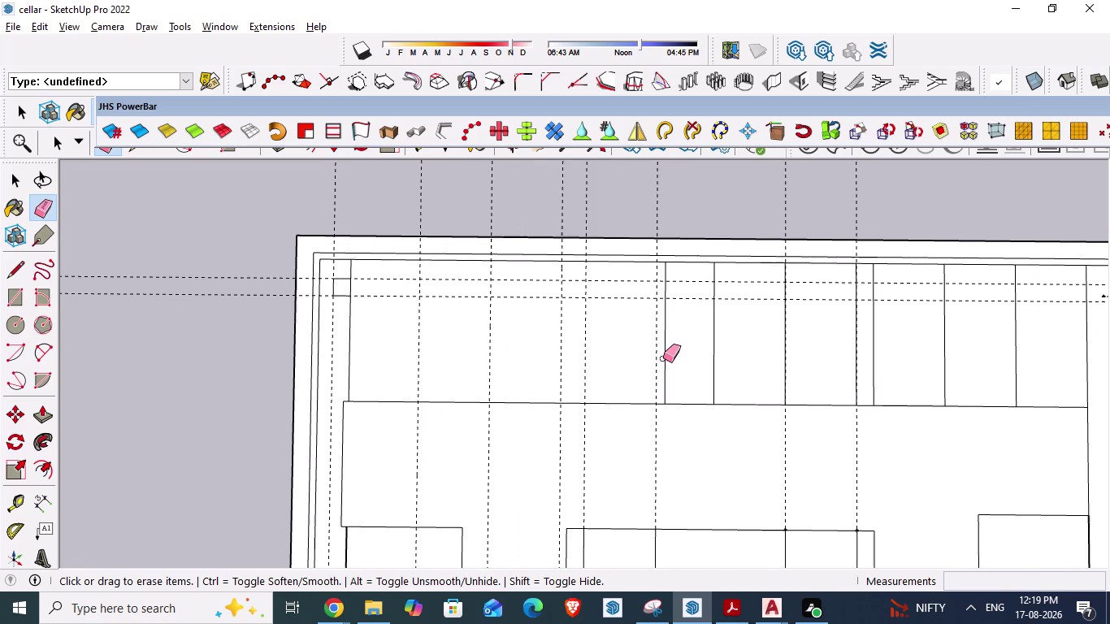
key(ctrl+s)
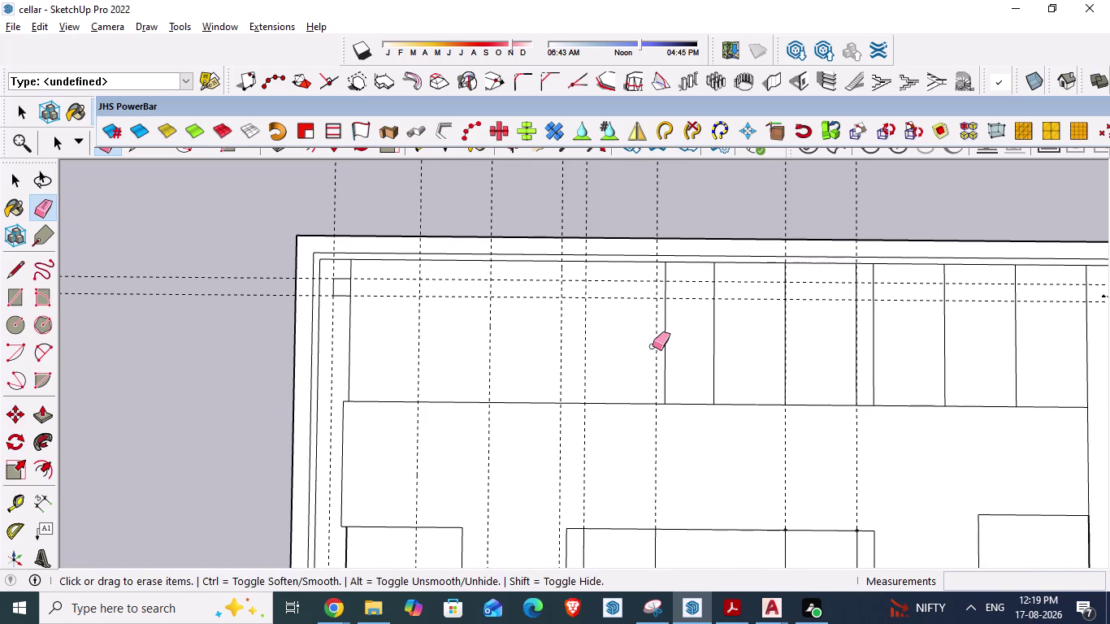
key(space)
scroll(down, 3)
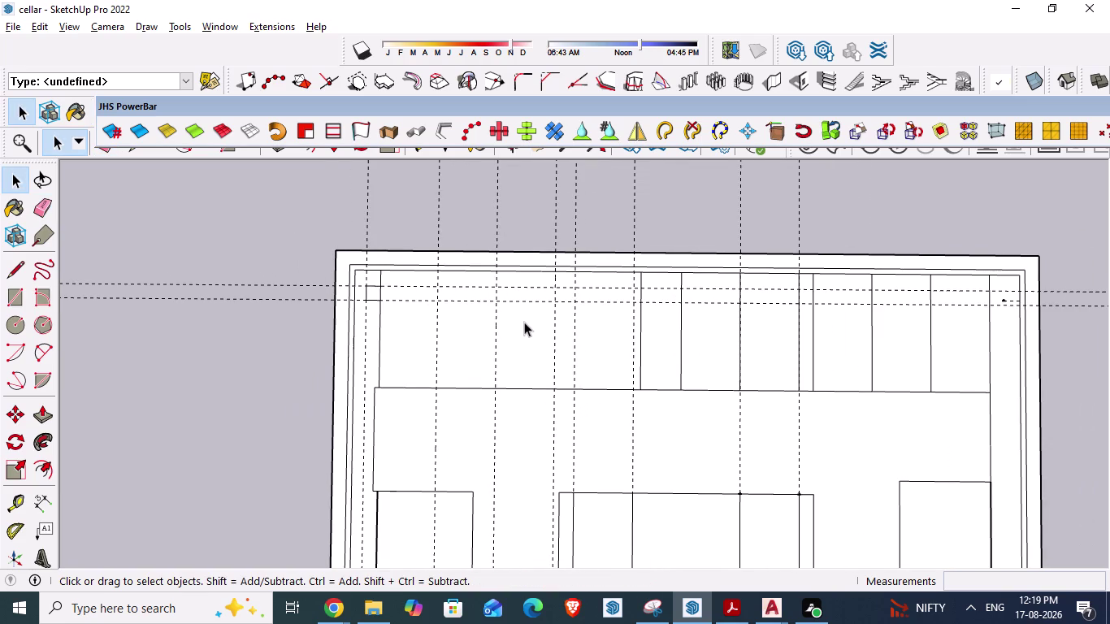
click(767, 600)
click(911, 556)
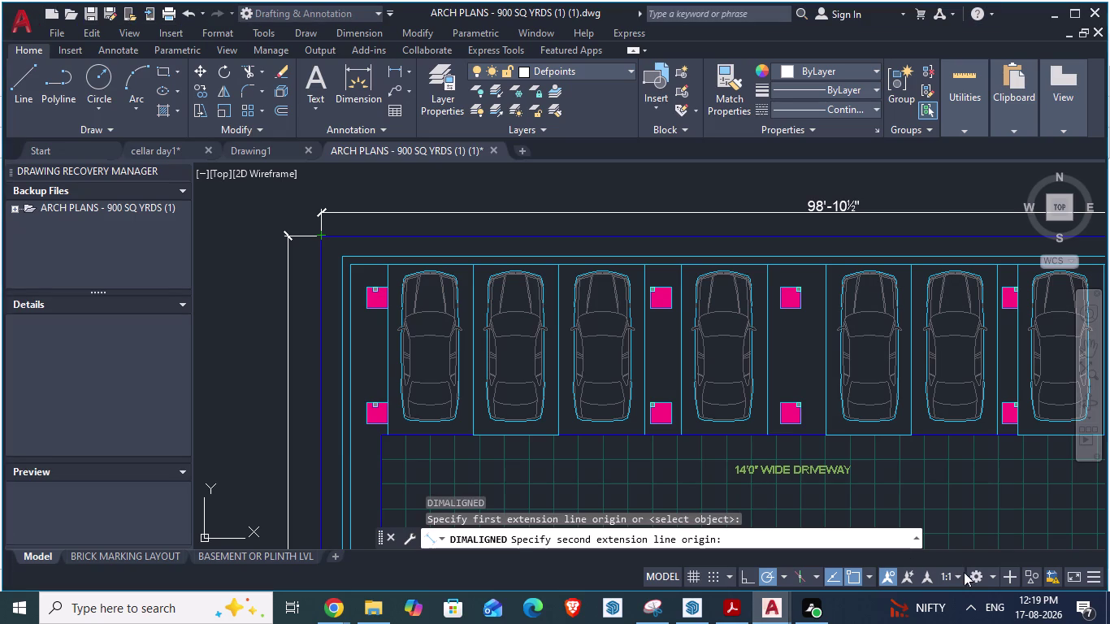
Switch the AutoCAD workspace to 3D Modeling.
click(994, 577)
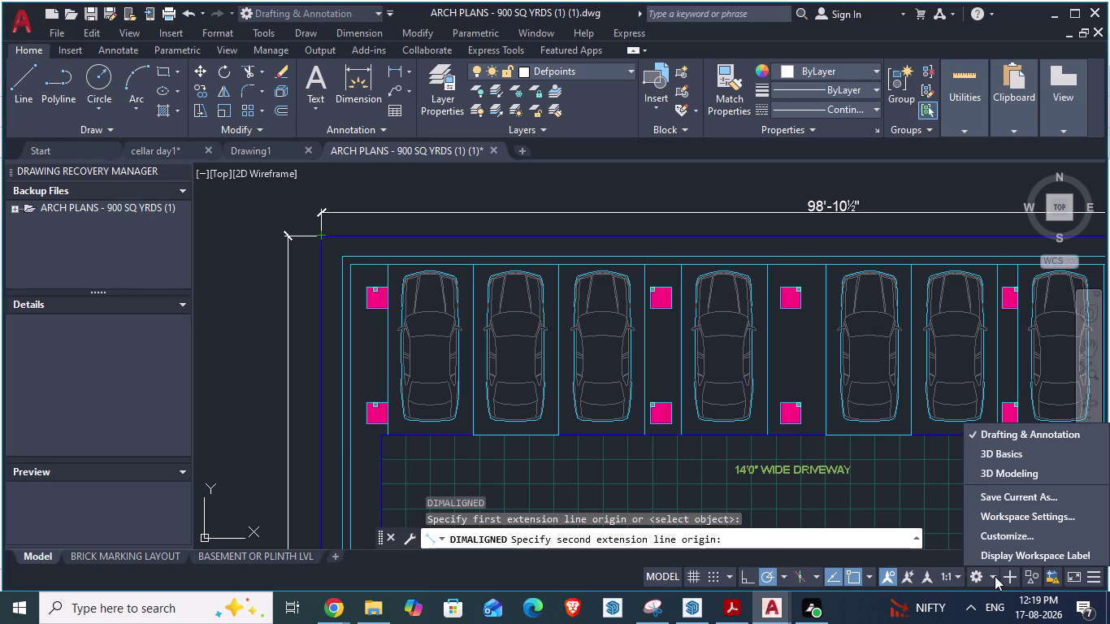
click(1012, 477)
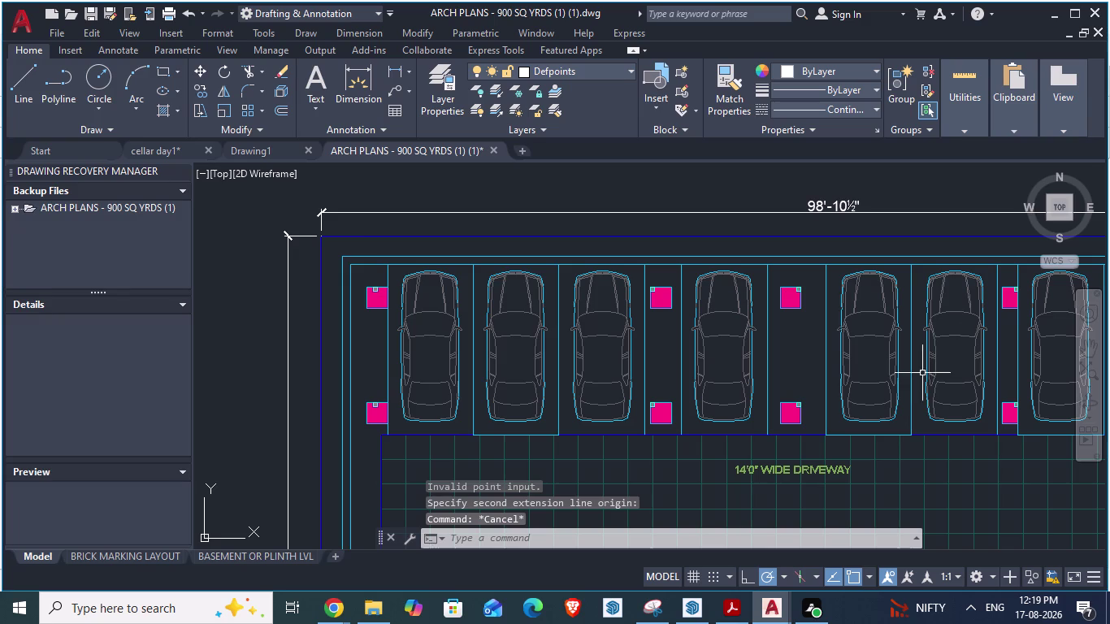
scroll(down, 3)
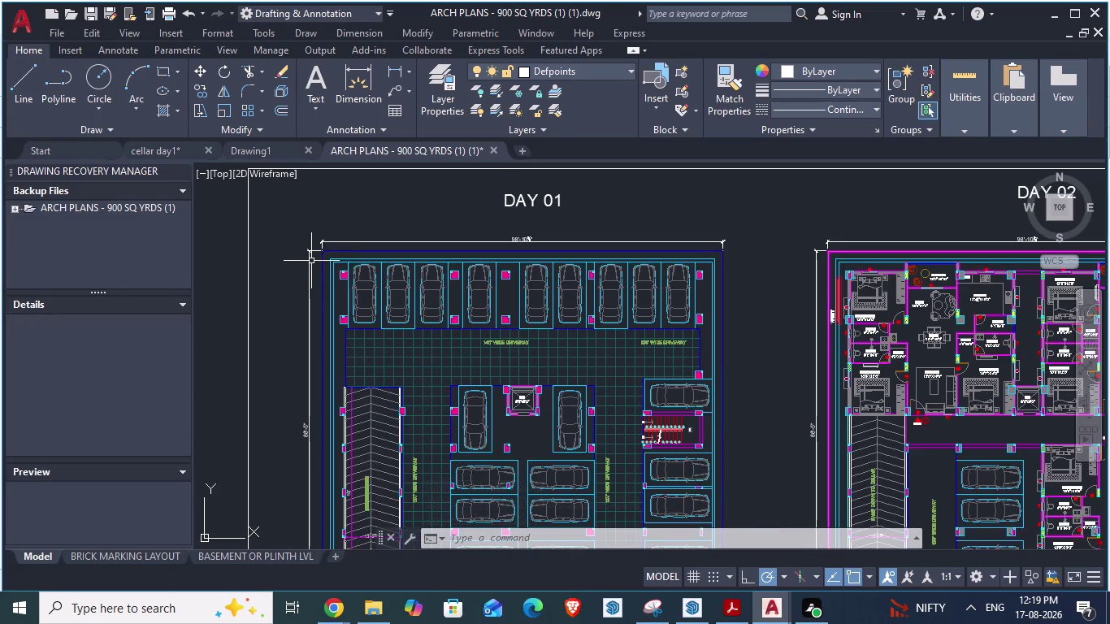
click(990, 575)
click(987, 468)
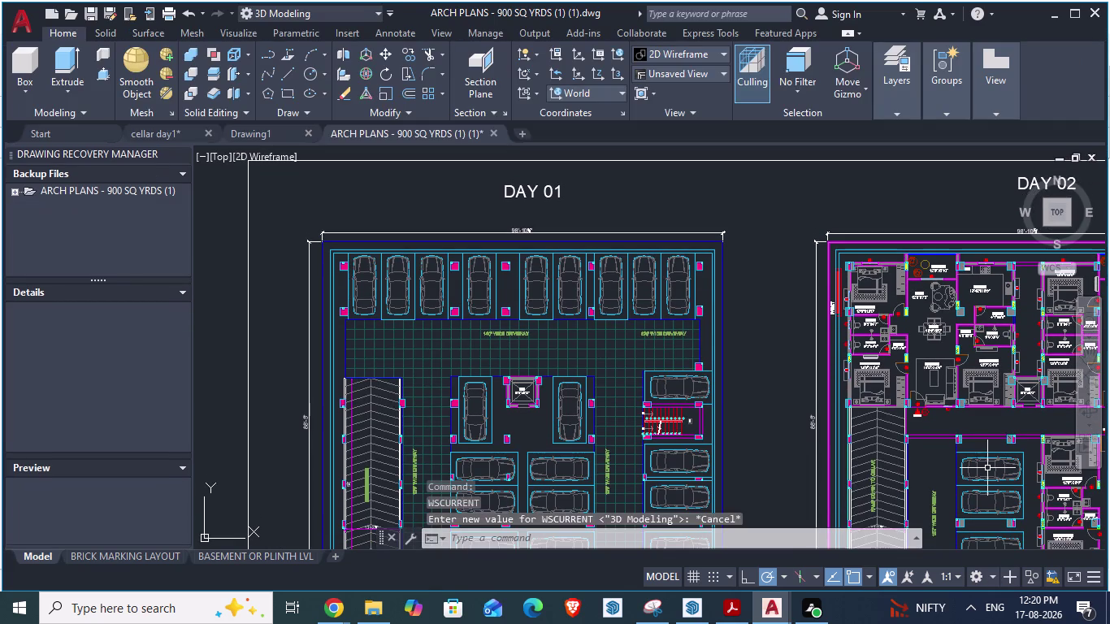
Switch back to Drafting & Annotation and return to the SketchUp model.
scroll(up, 3)
scroll(up, 3)
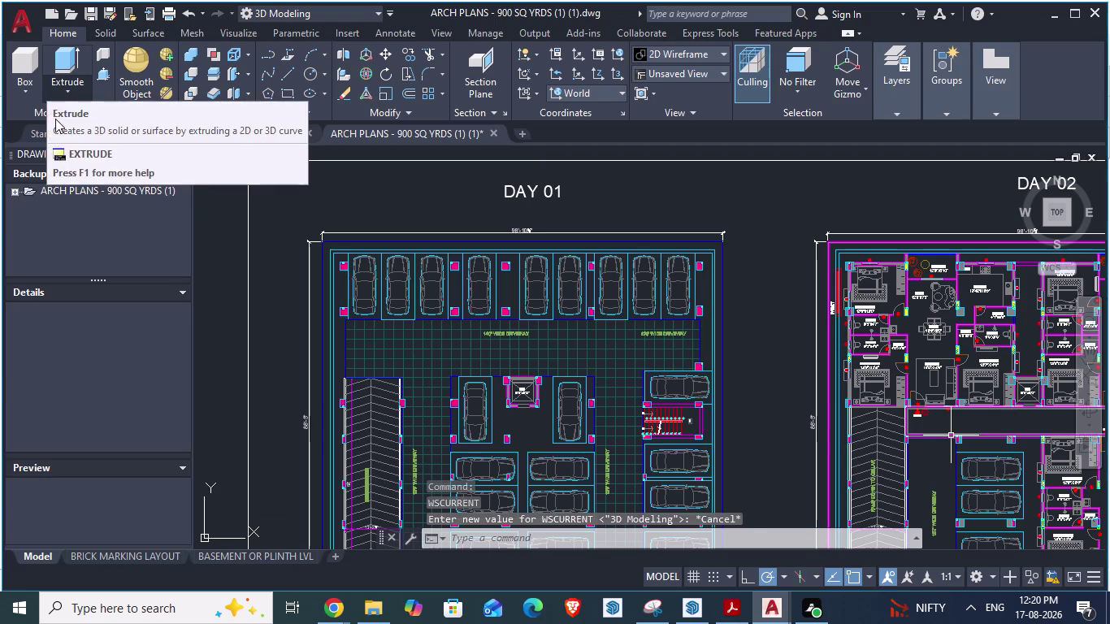
scroll(down, 3)
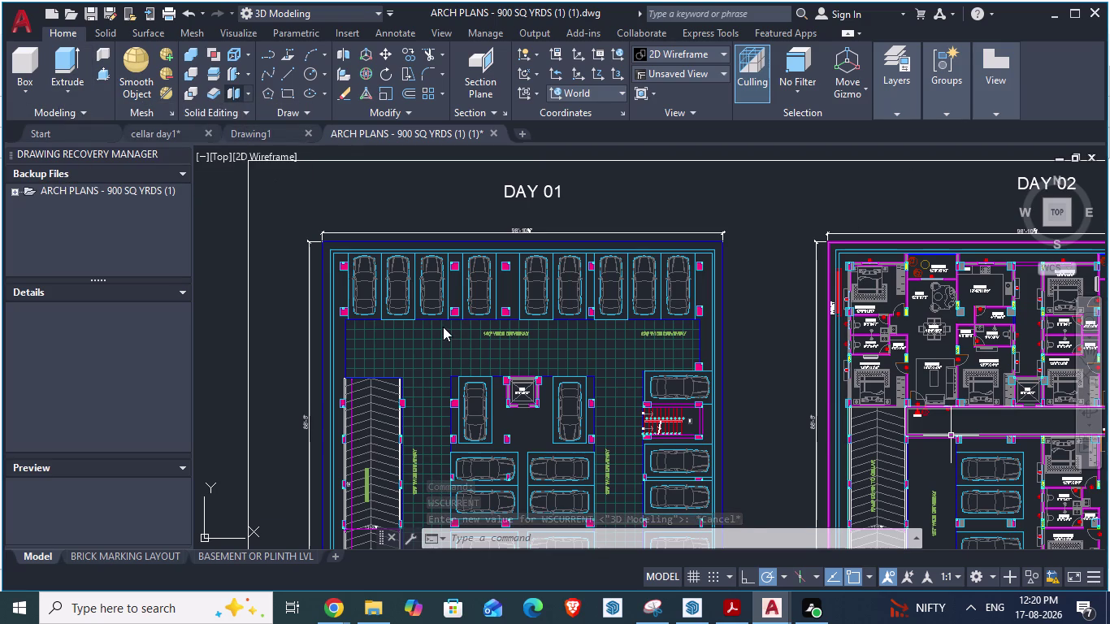
scroll(down, 3)
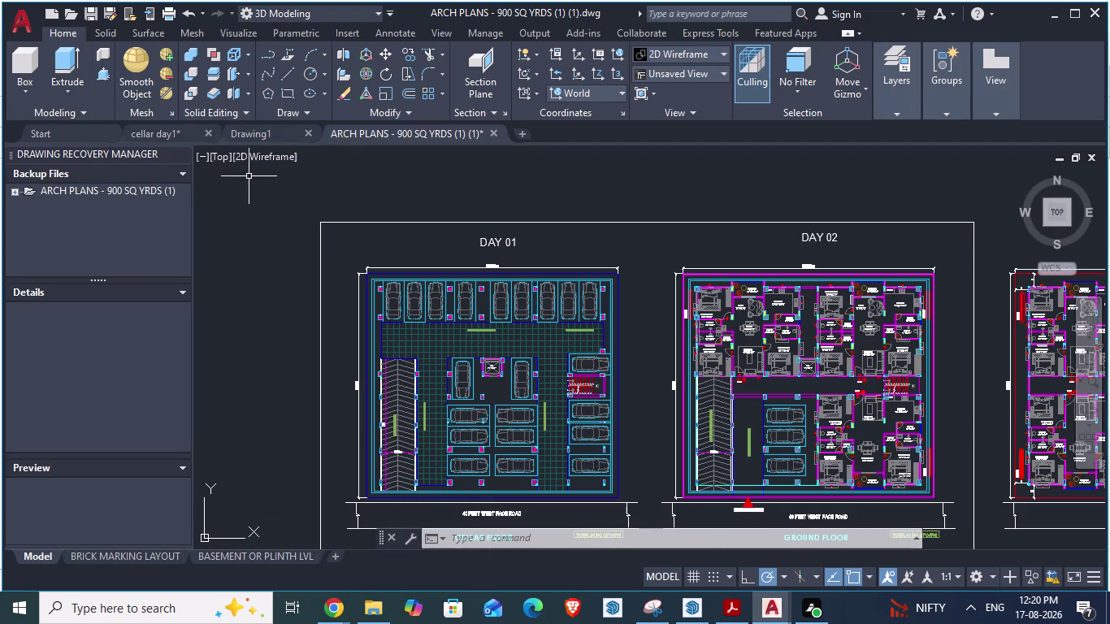
click(993, 578)
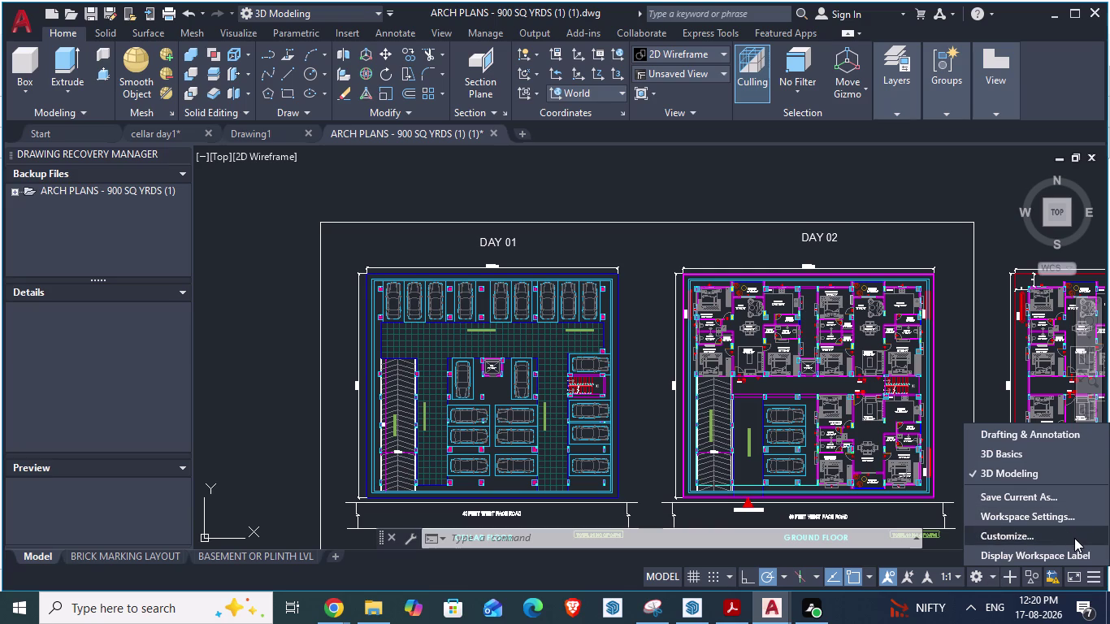
click(1002, 435)
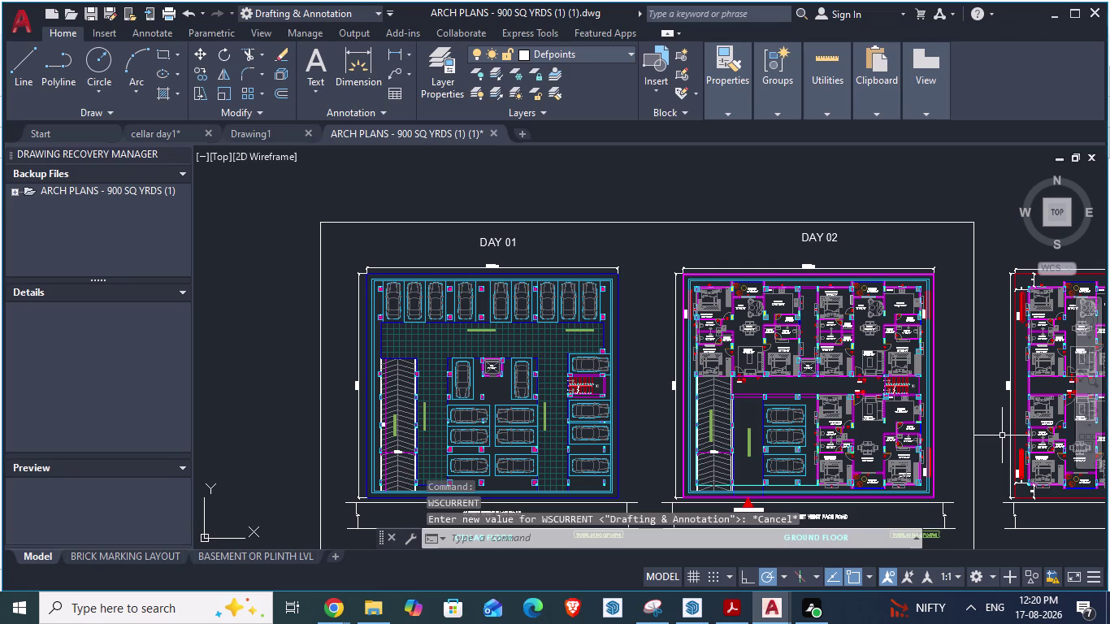
scroll(down, 3)
scroll(up, 3)
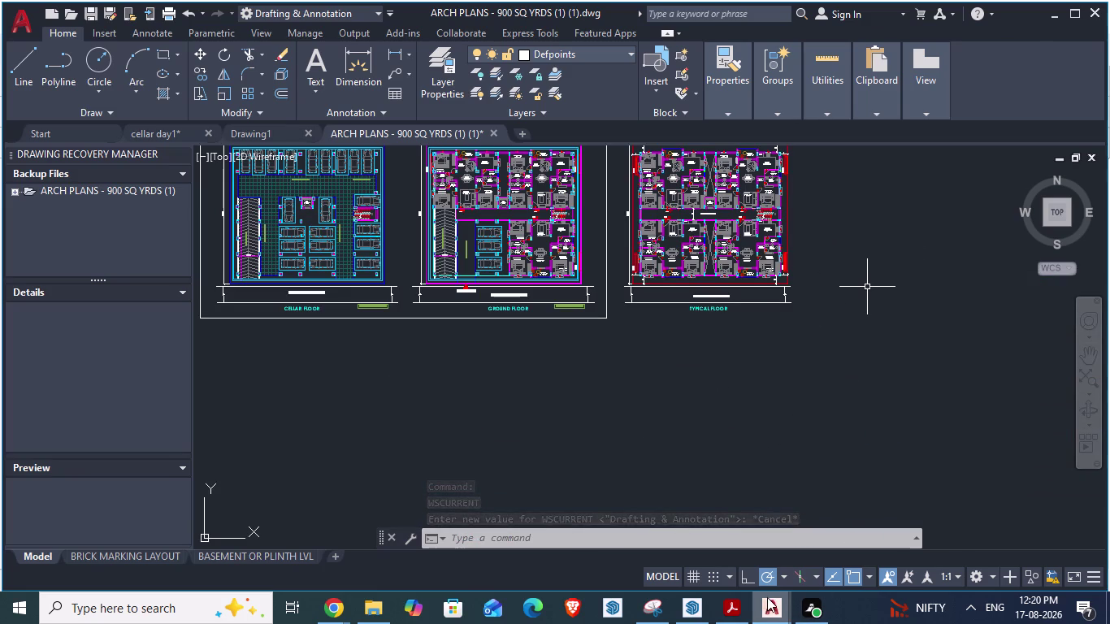
click(701, 603)
Place a 2' guide offset from the bay edge.
scroll(down, 3)
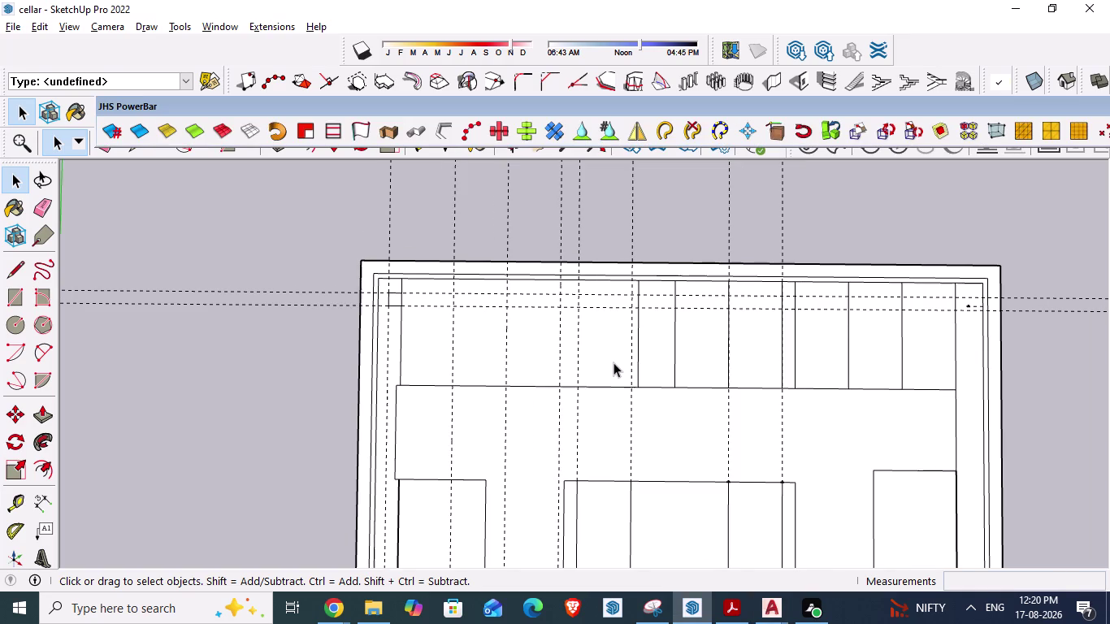
scroll(up, 3)
scroll(up, 3)
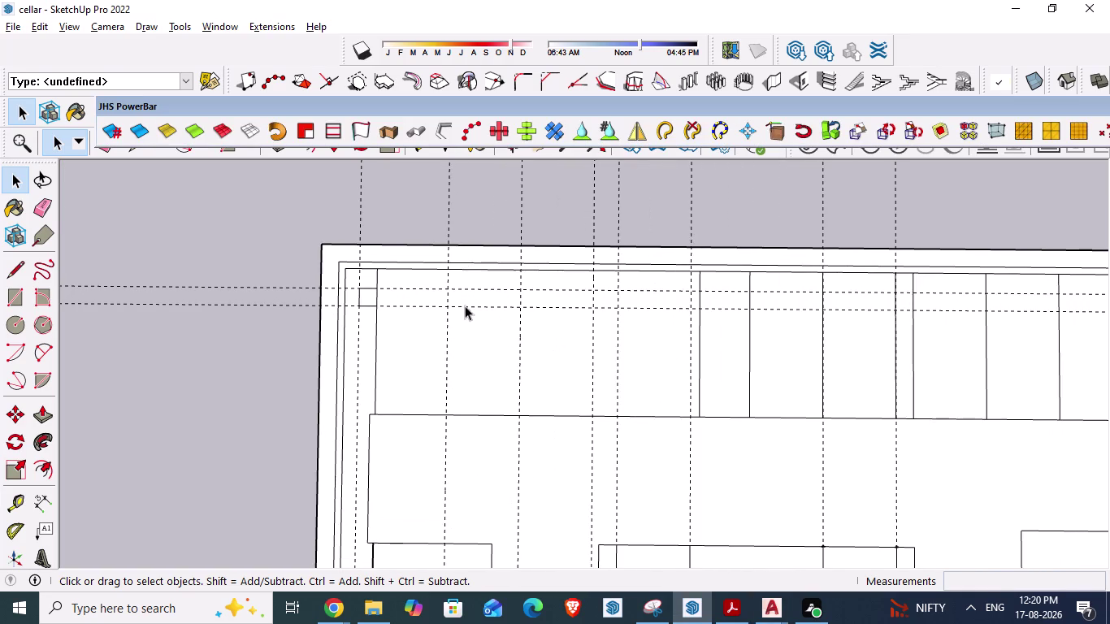
scroll(up, 3)
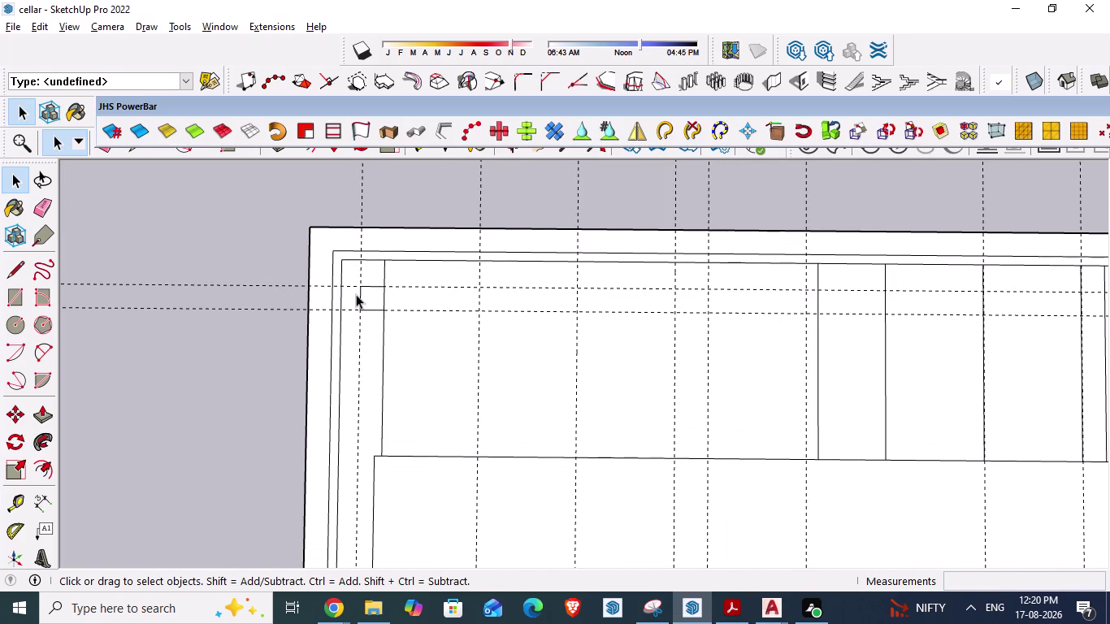
key(t)
scroll(up, 3)
click(339, 271)
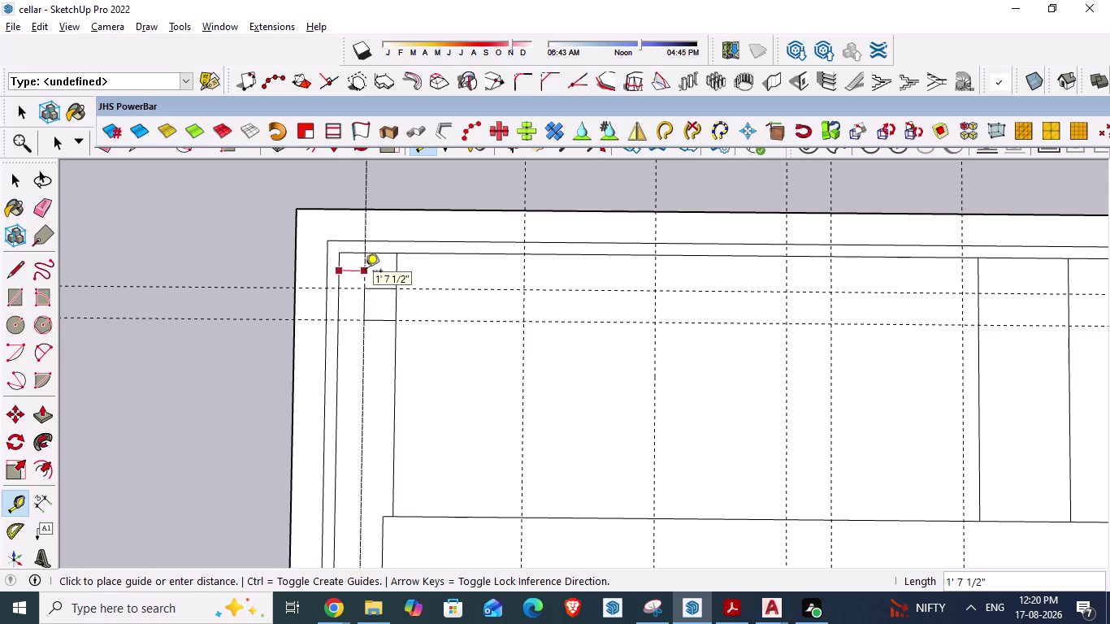
key(Escape)
key(t)
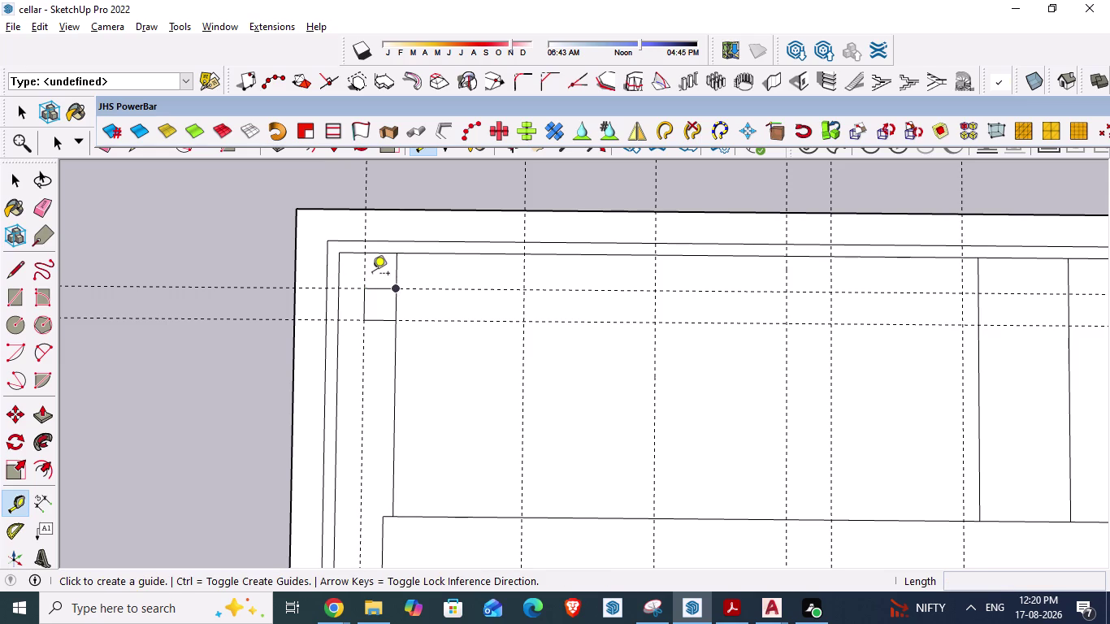
click(367, 273)
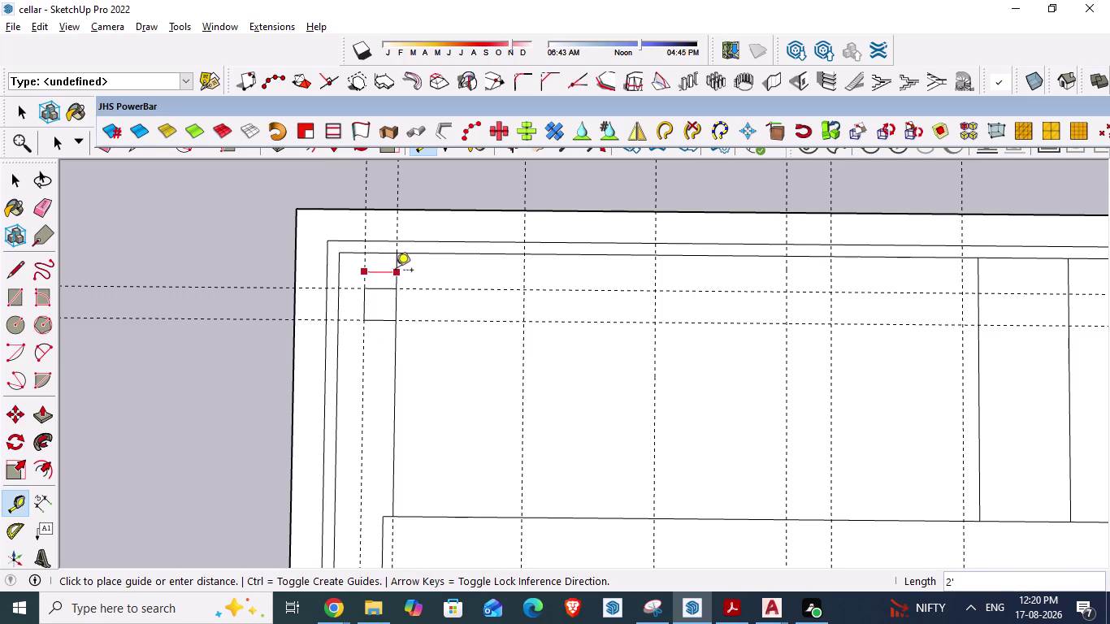
key(Escape)
scroll(down, 3)
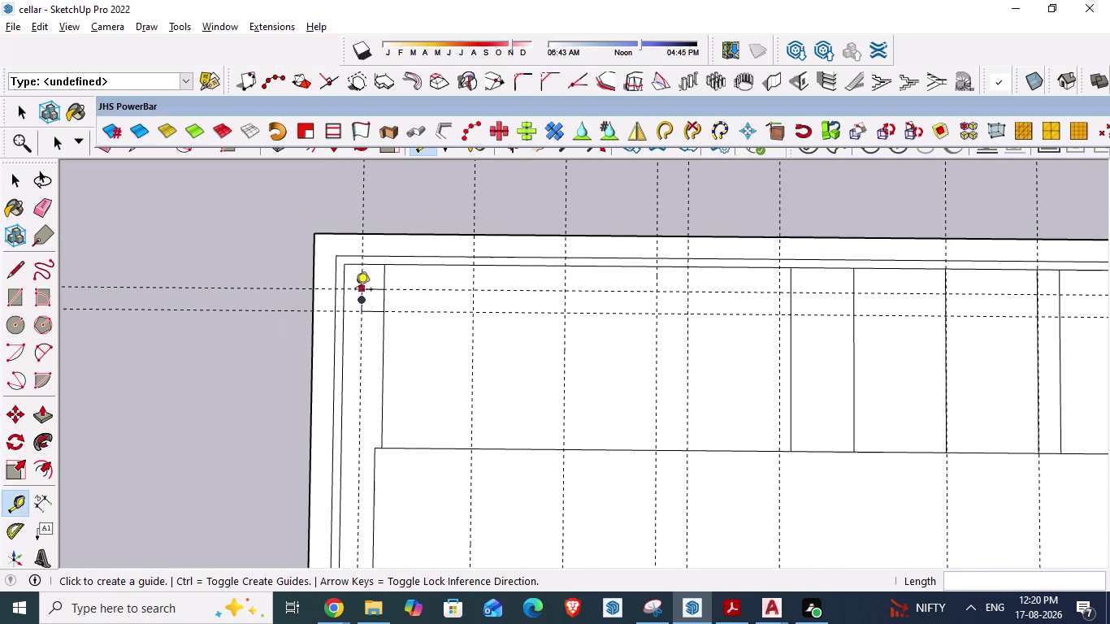
Draw three vertical bay divider lines along the guides, top edge to bottom edge.
key(l)
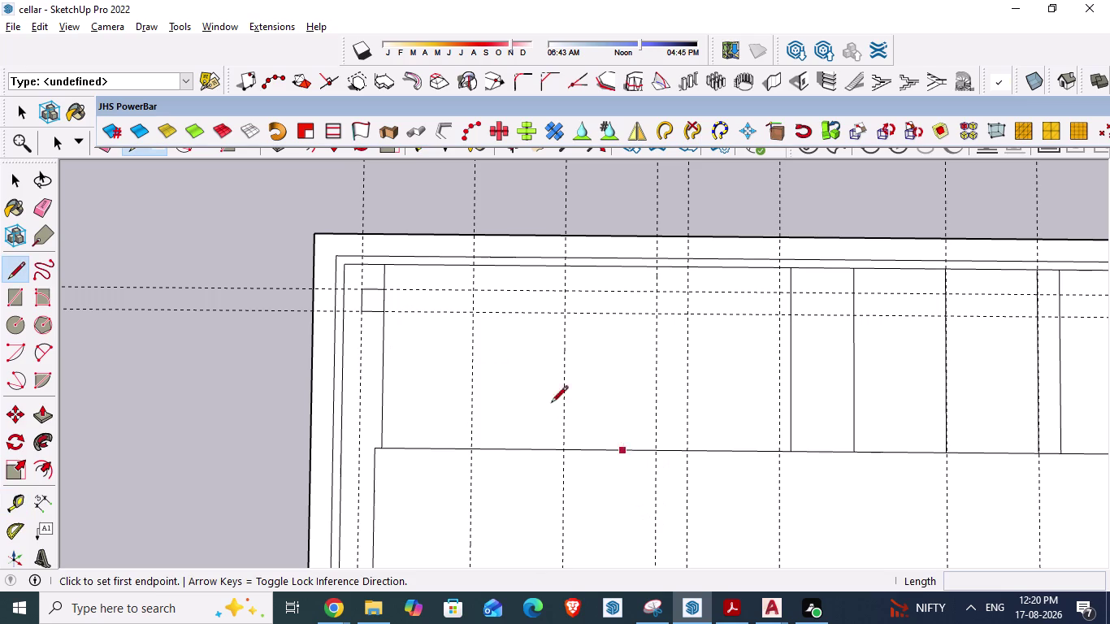
scroll(up, 3)
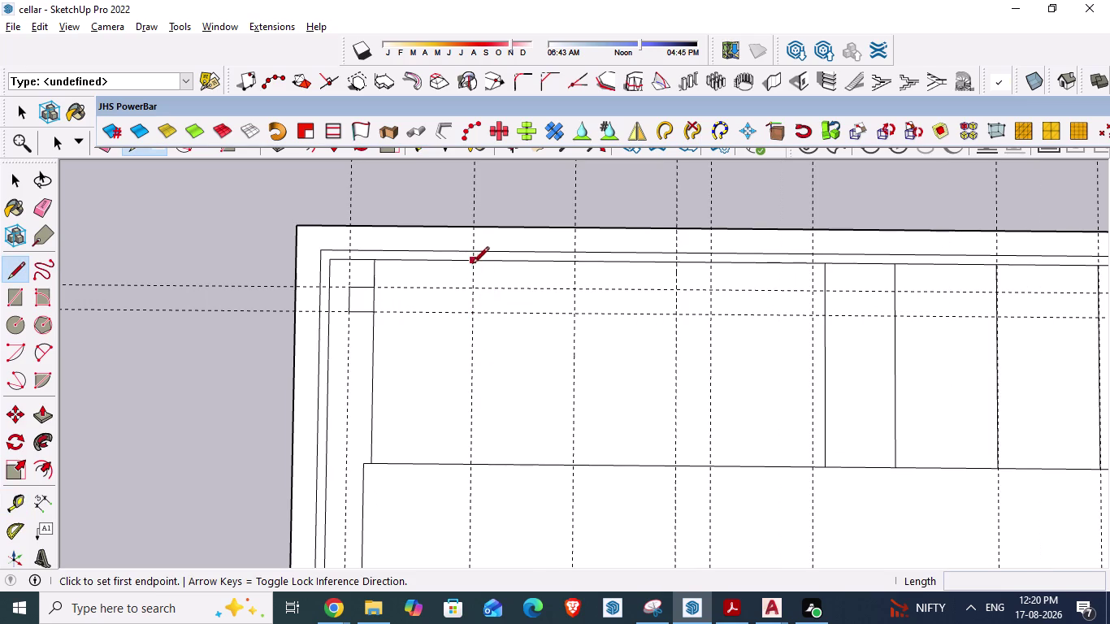
click(469, 261)
click(467, 467)
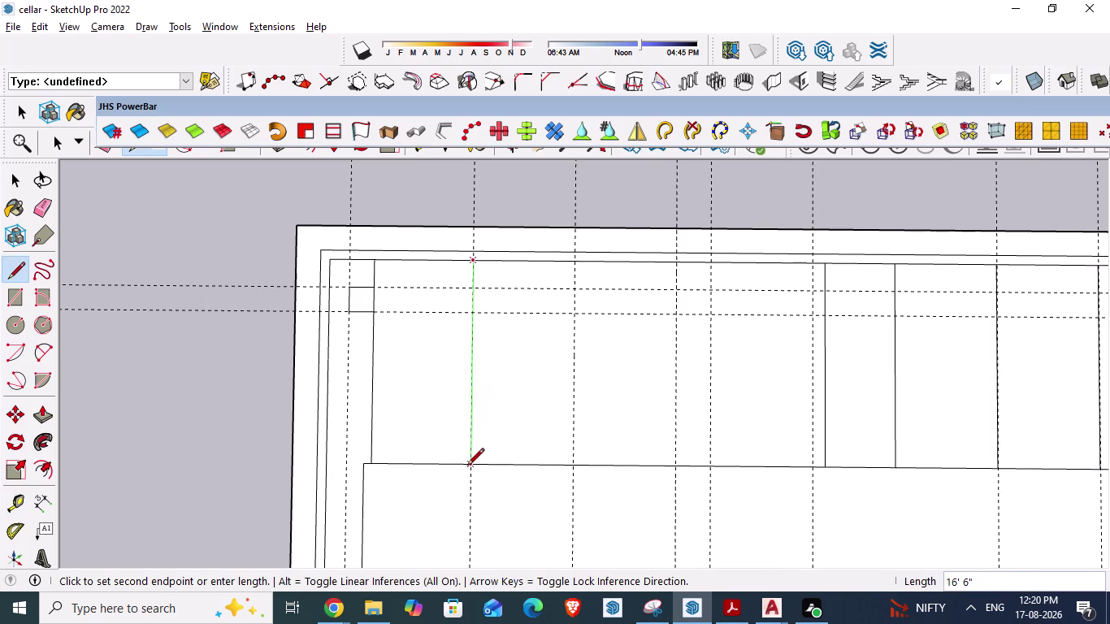
click(578, 260)
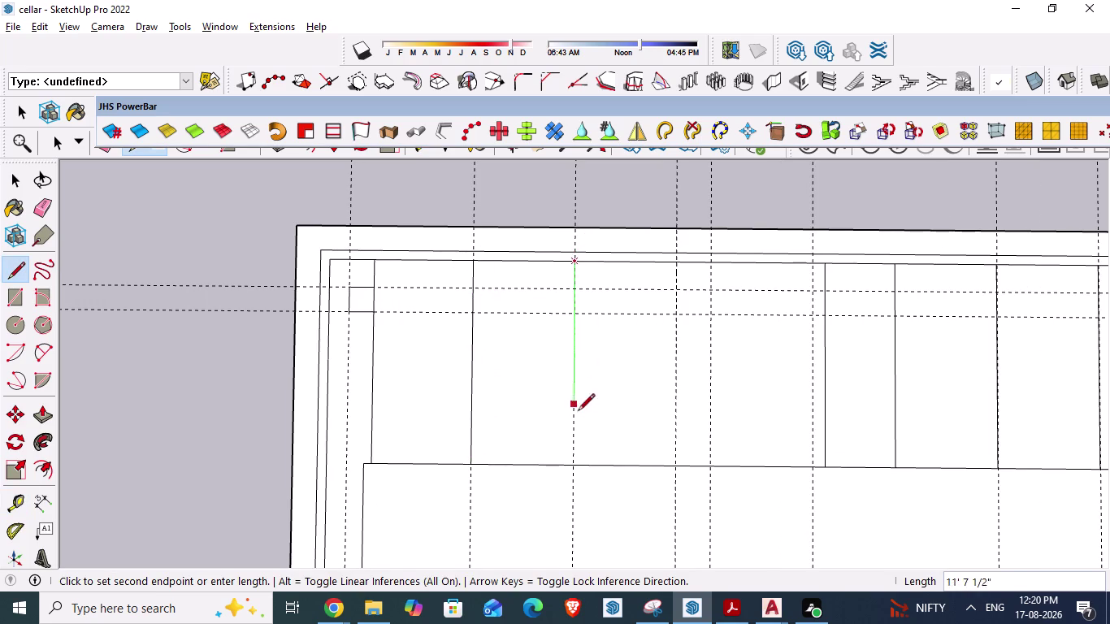
click(568, 462)
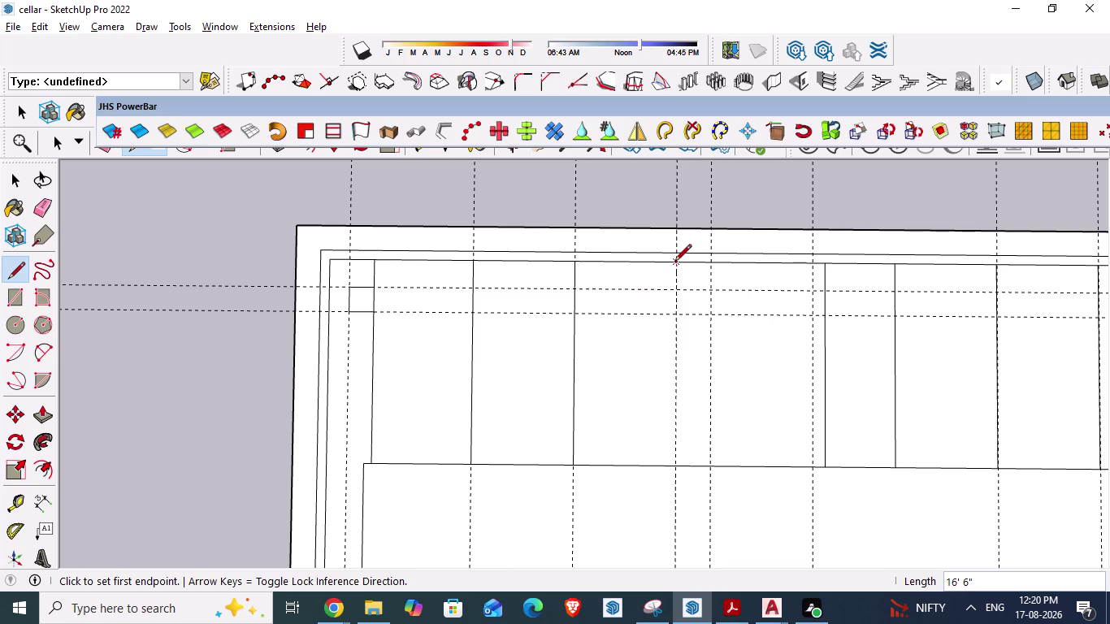
click(674, 261)
click(674, 467)
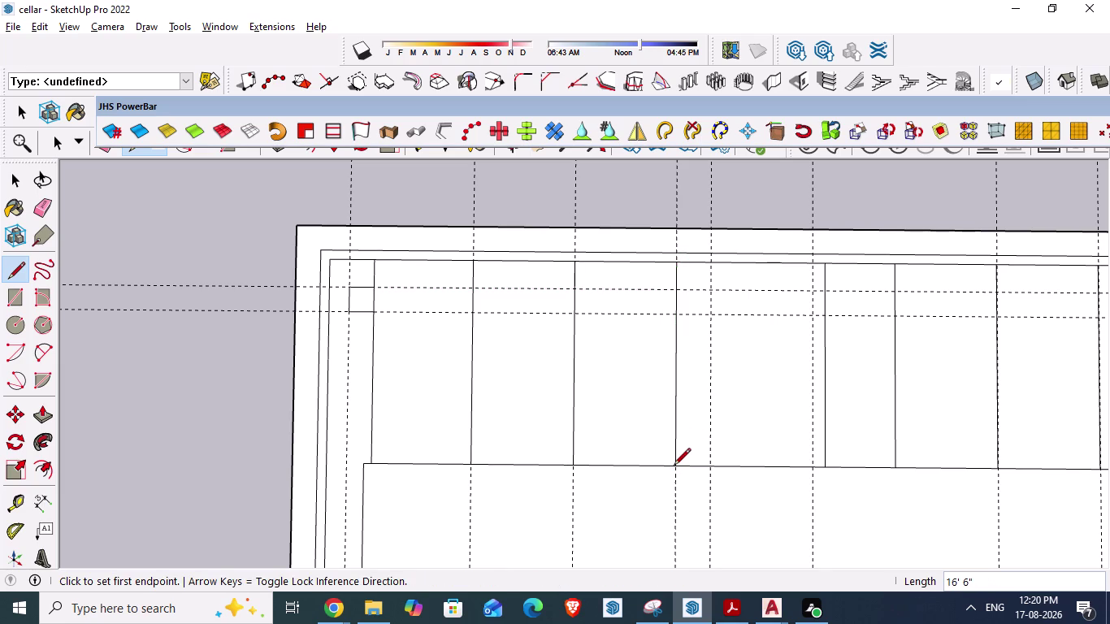
key(space)
Switch to AutoCAD and zoom in on the cellar floor parking bays.
key(alt+Tab)
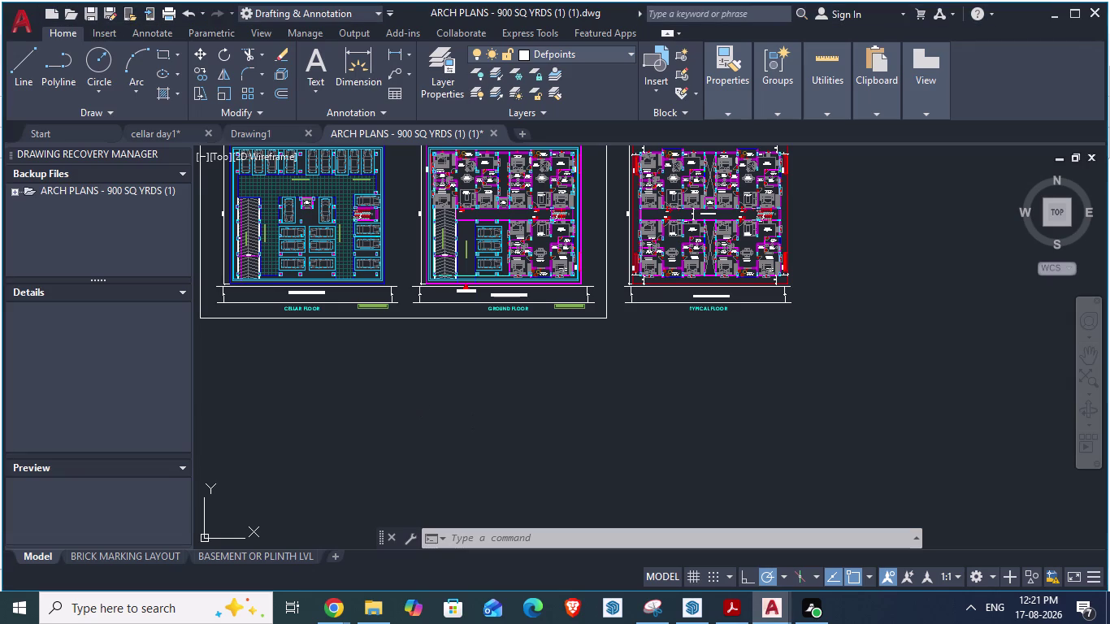
key(space)
scroll(down, 3)
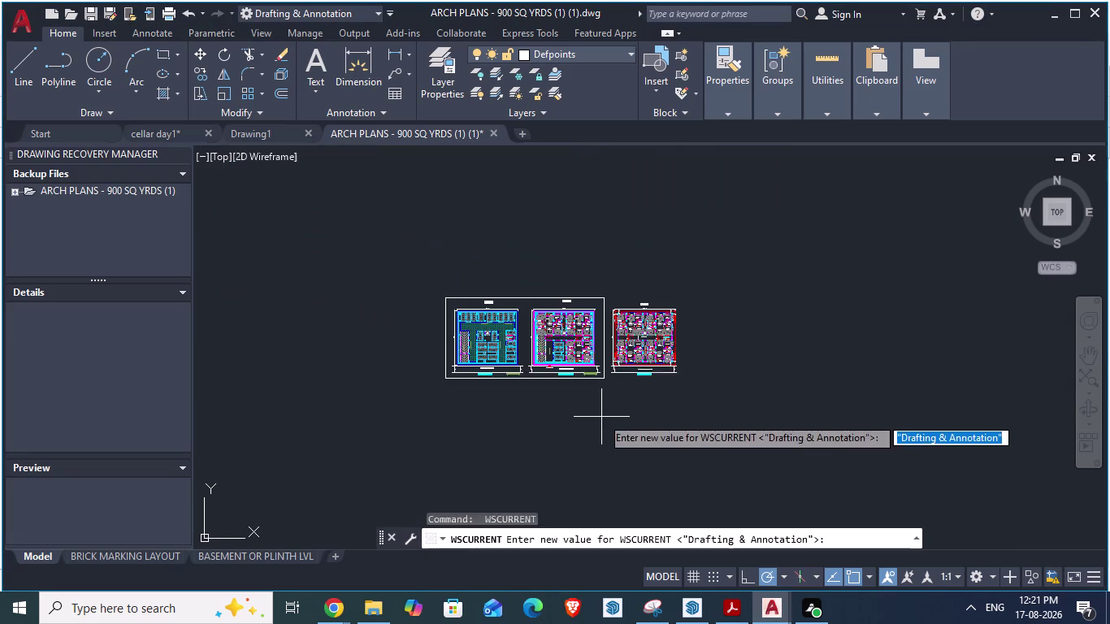
scroll(up, 3)
scroll(down, 3)
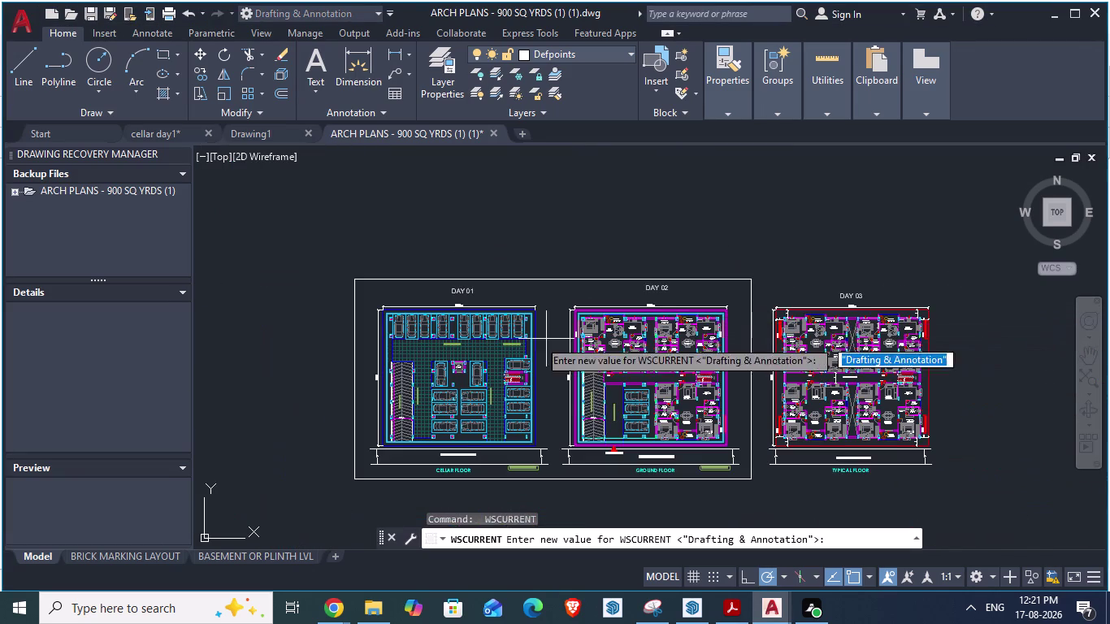
scroll(up, 3)
scroll(up, 3)
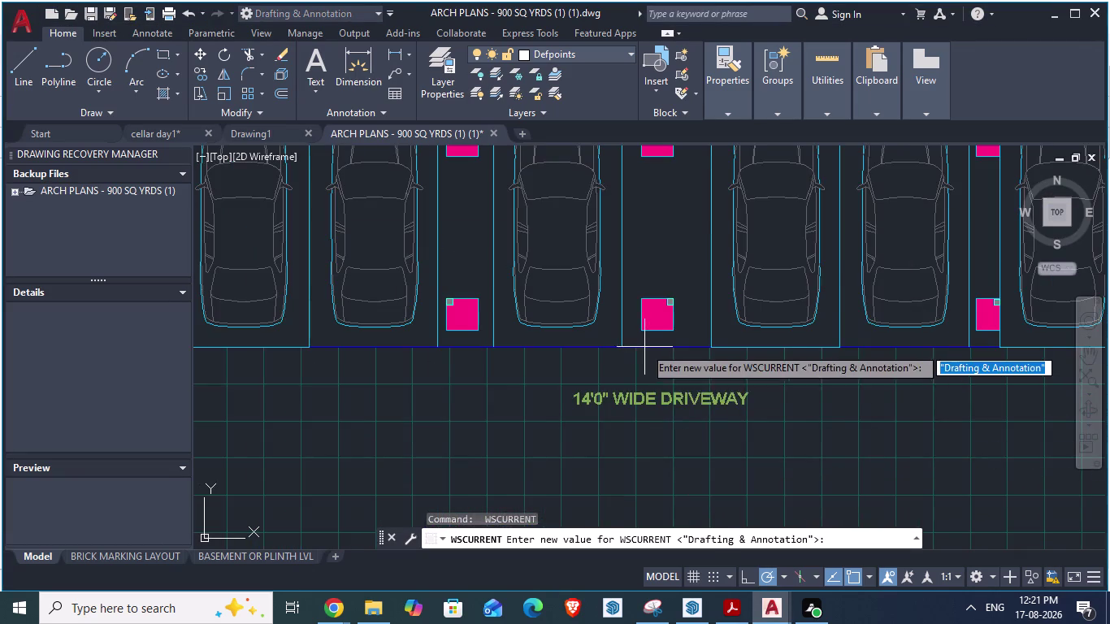
scroll(down, 3)
scroll(up, 3)
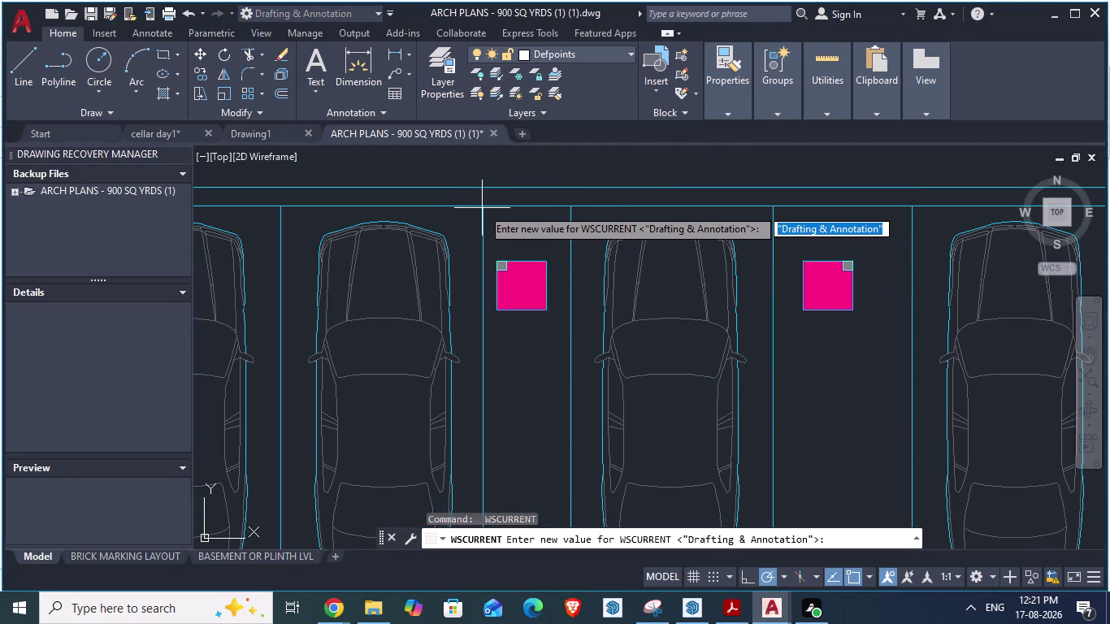
Cancel the stray WSCURRENT prompt and start an aligned dimension from the first bay line.
key(space)
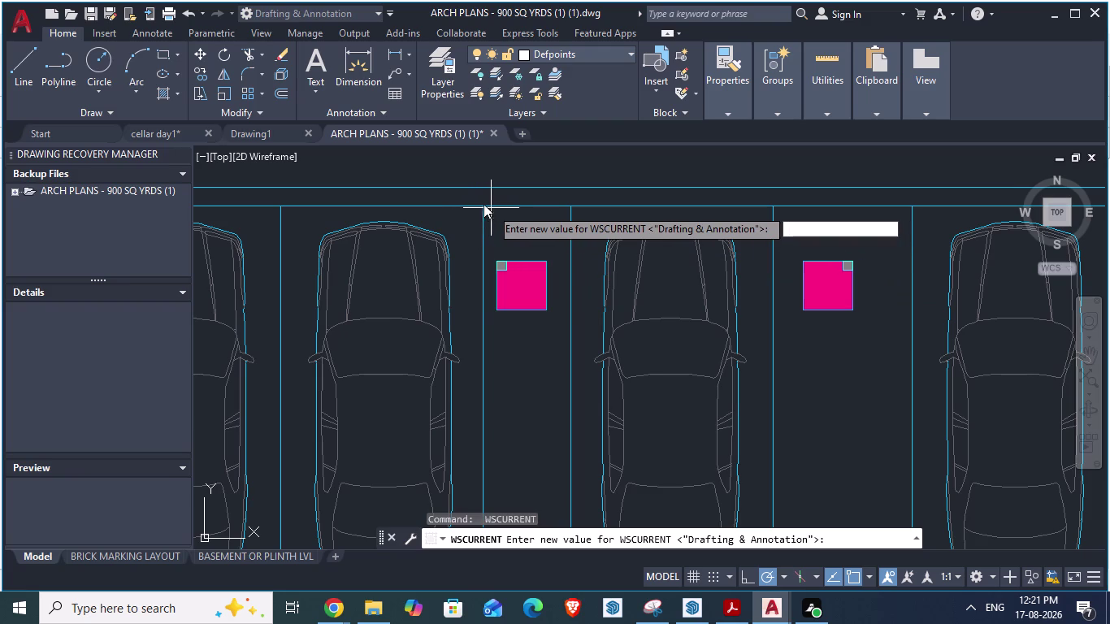
key(Escape)
text(d)
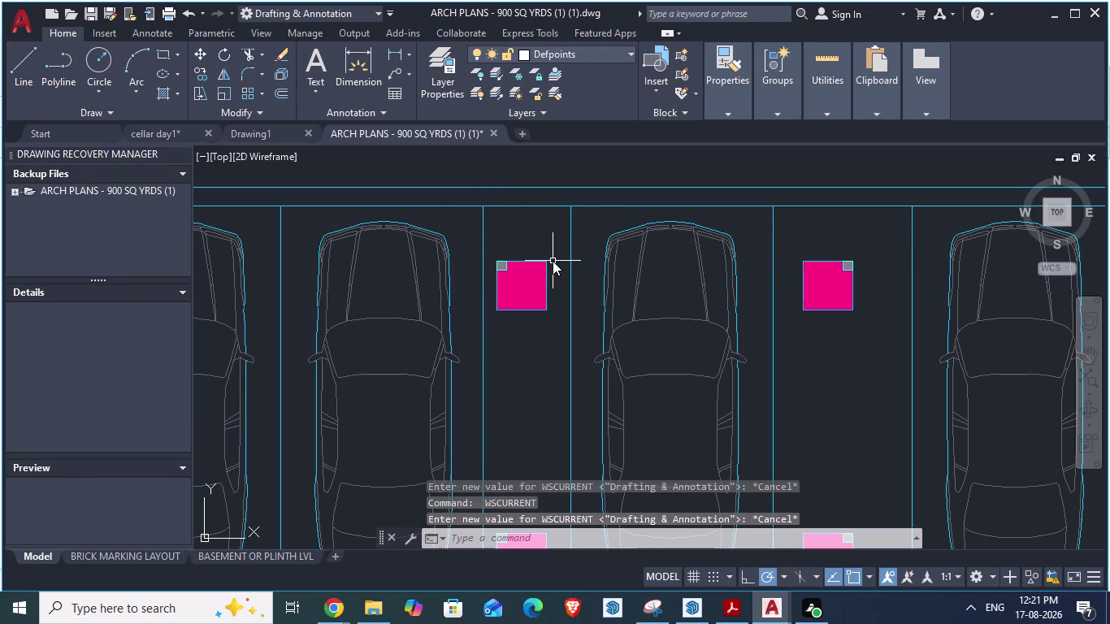
text(a)
key(Return)
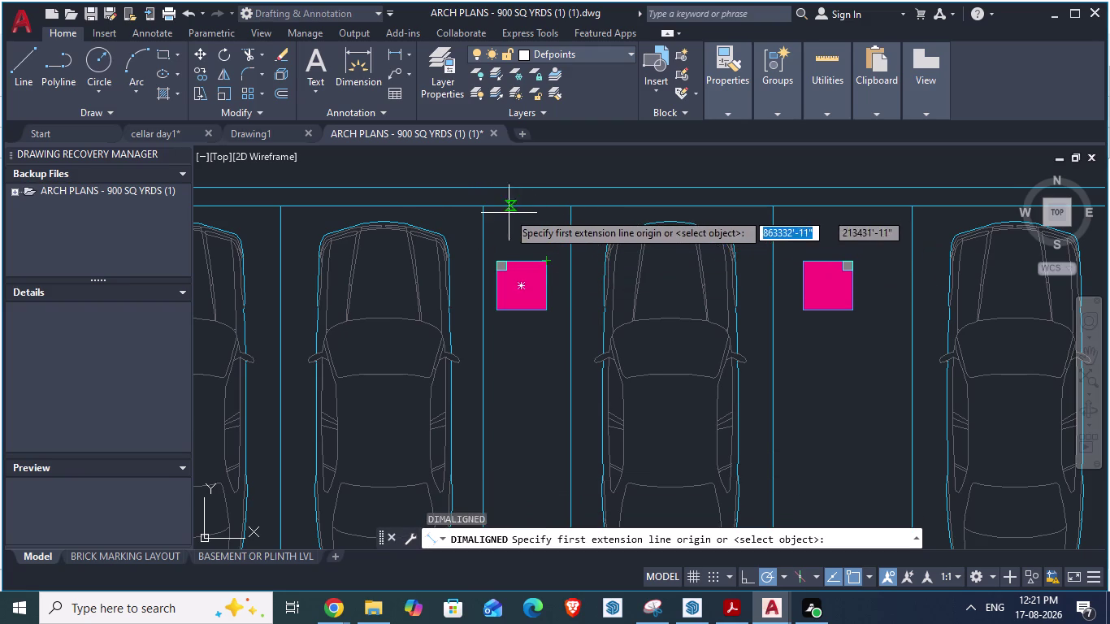
click(489, 211)
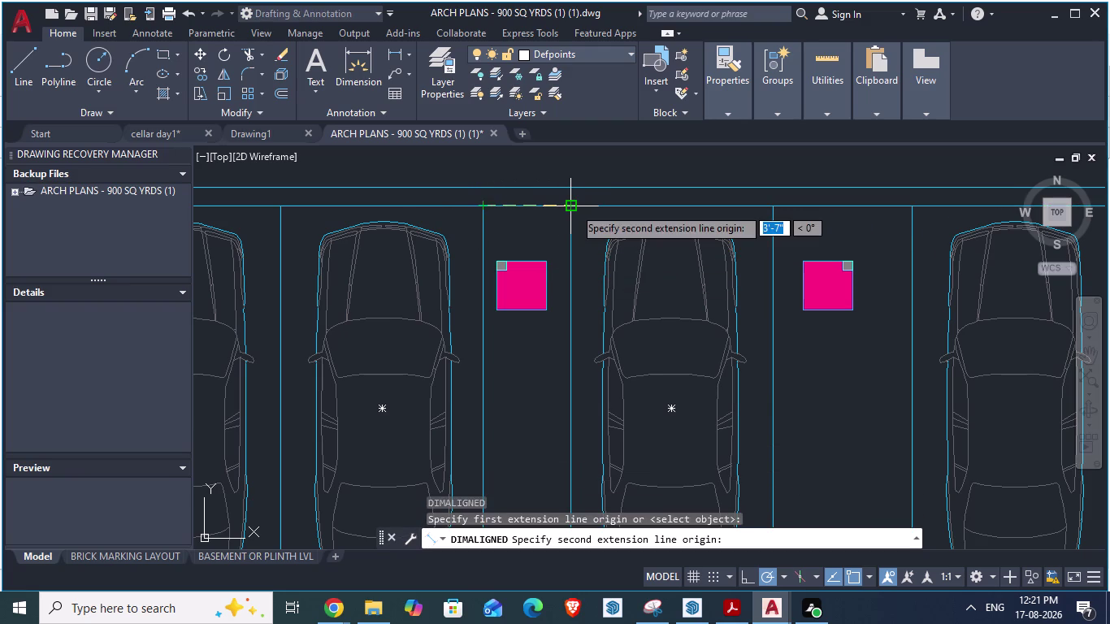
scroll(up, 3)
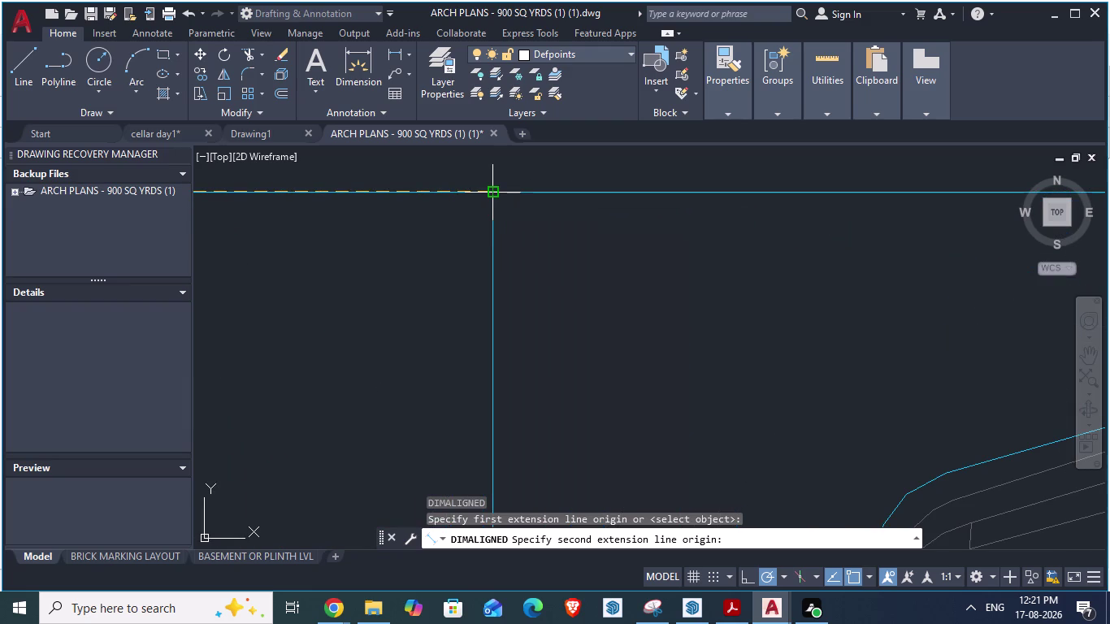
Return to the SketchUp cellar model.
key(alt+Tab)
key(alt+Tab)
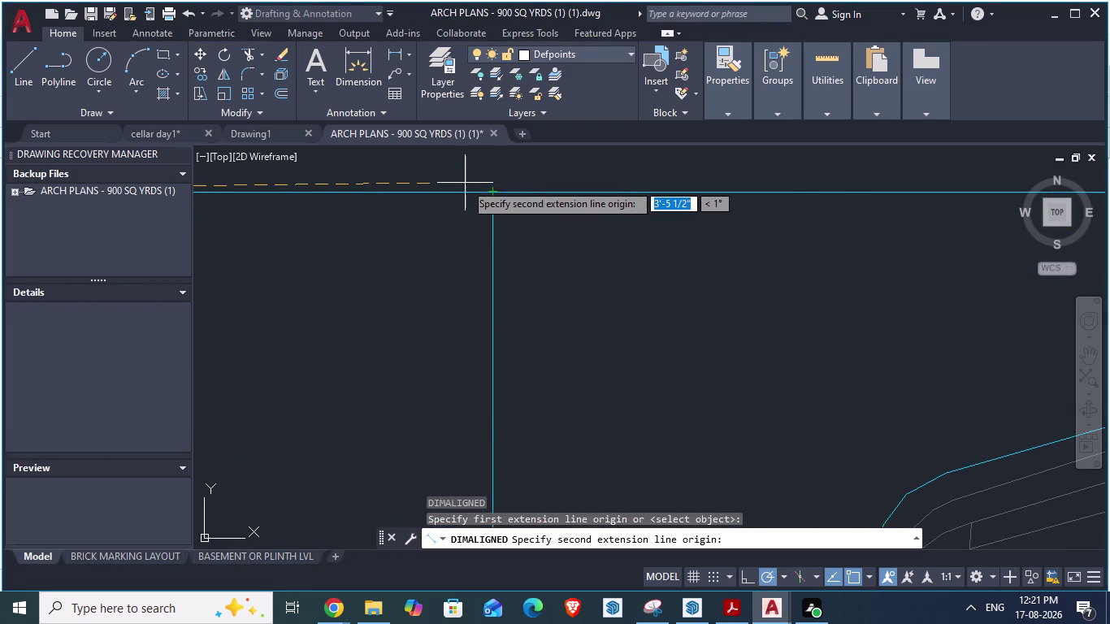
key(alt+Tab)
scroll(down, 3)
Offset a guide 3'7" from a bay dividing line.
scroll(down, 3)
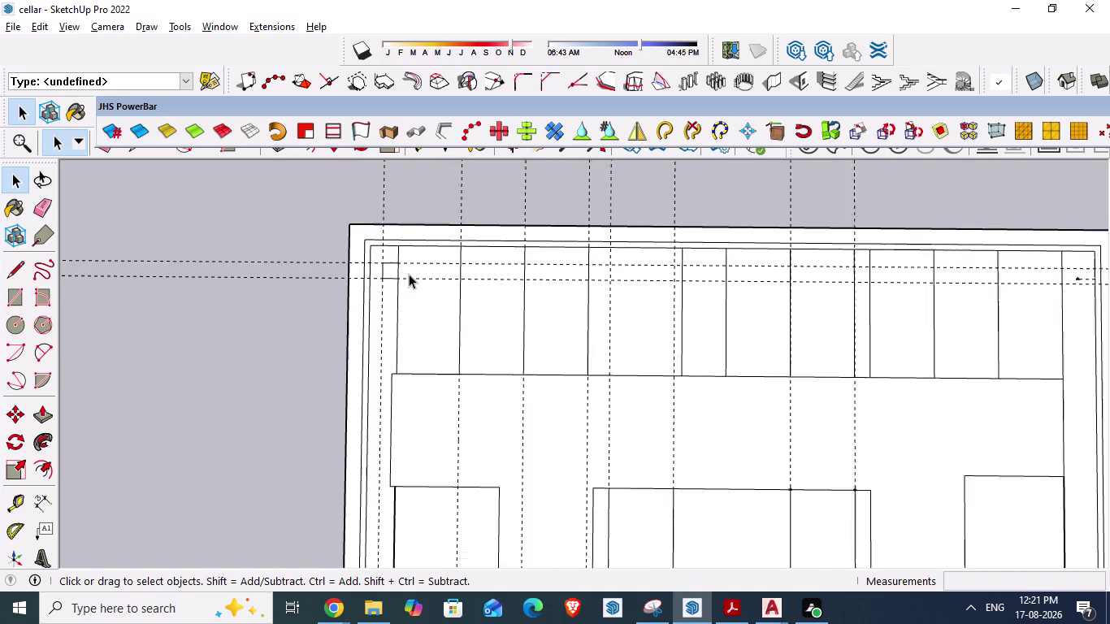
scroll(down, 3)
scroll(up, 3)
scroll(up, 3)
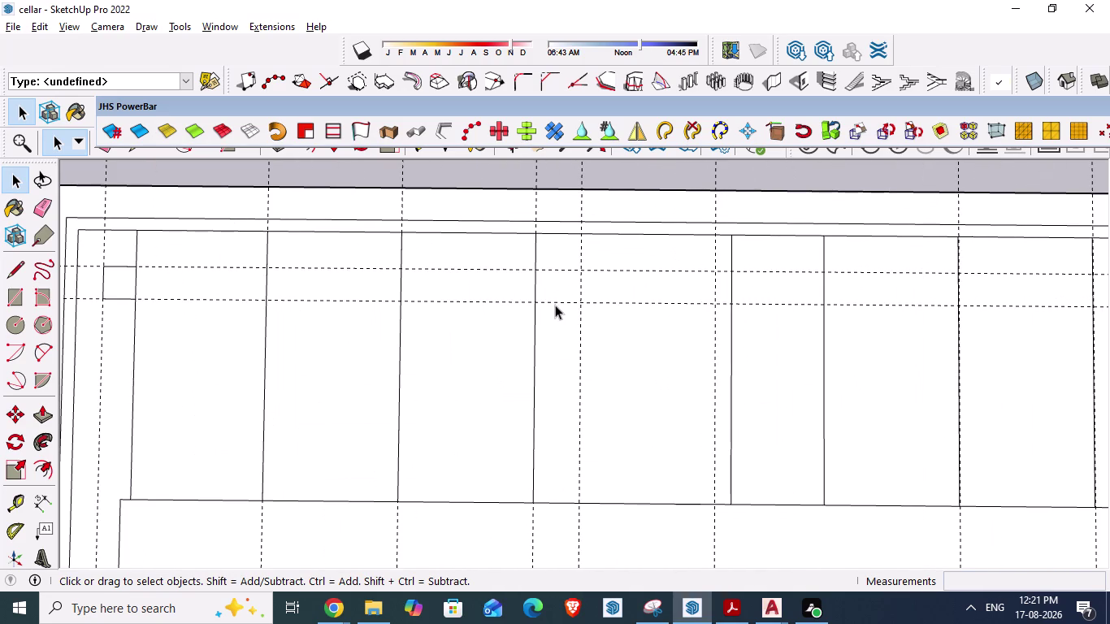
key(t)
click(538, 322)
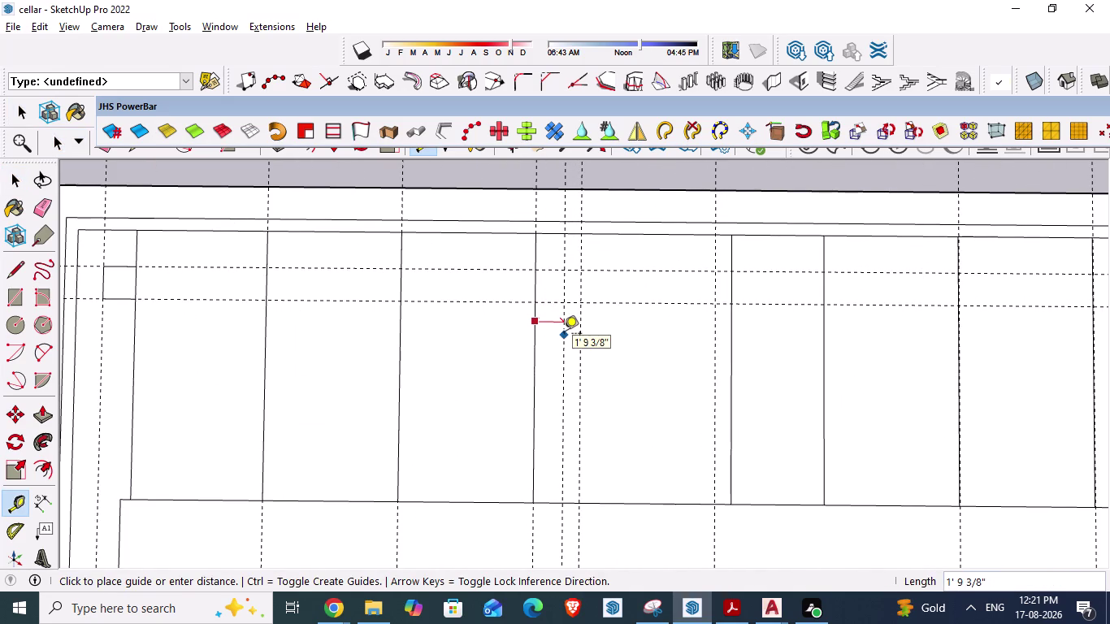
text(3')
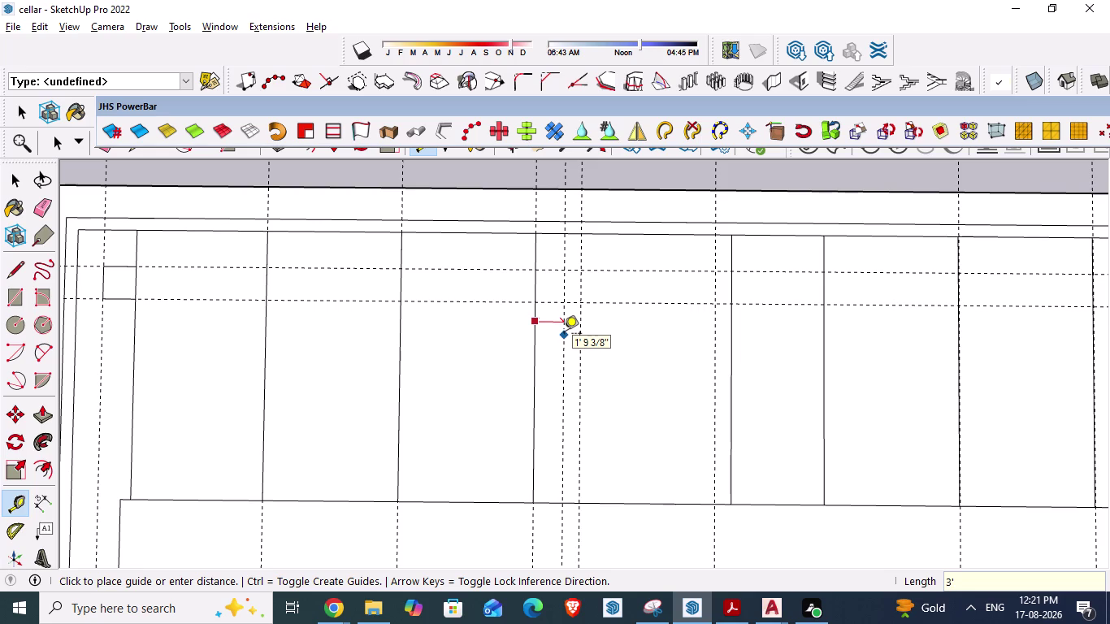
text(7")
key(Return)
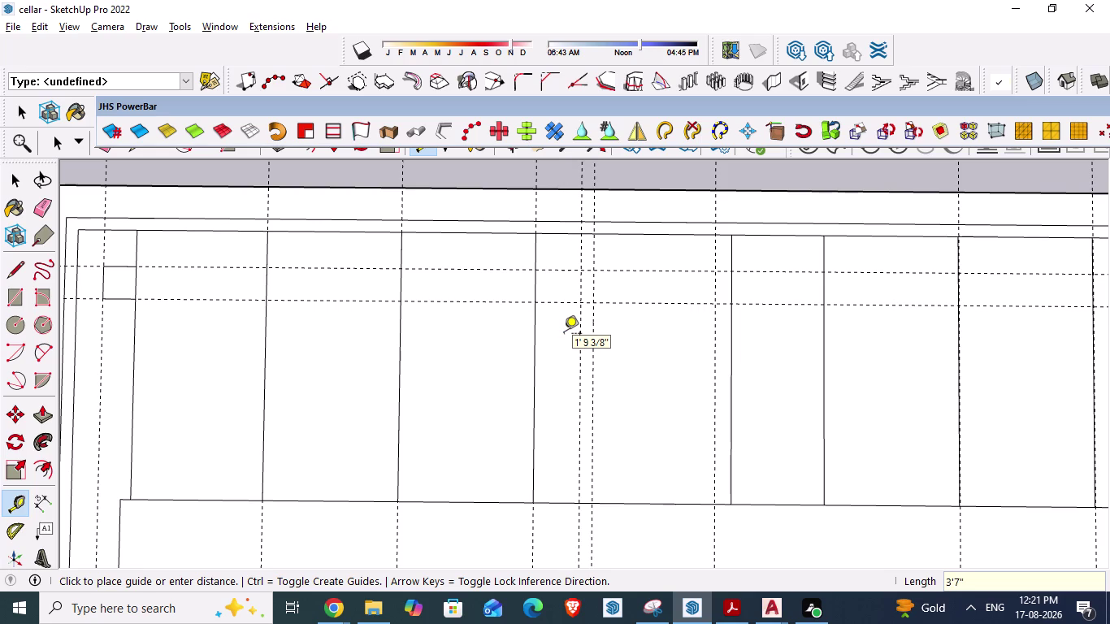
Select and delete the neighbouring guide.
key(Escape)
key(space)
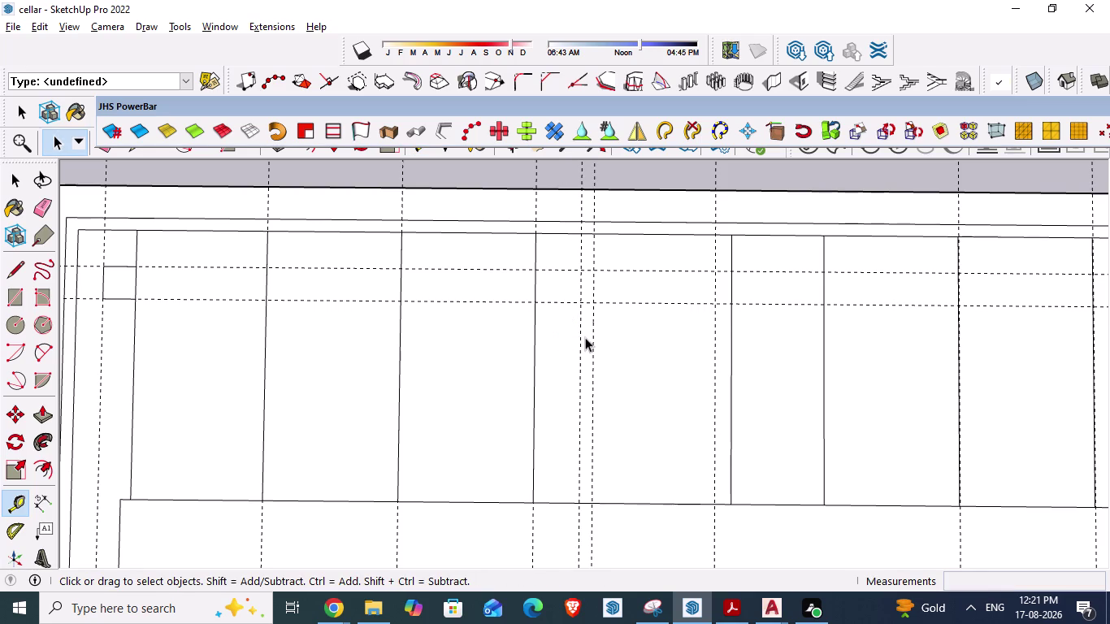
click(585, 335)
click(581, 336)
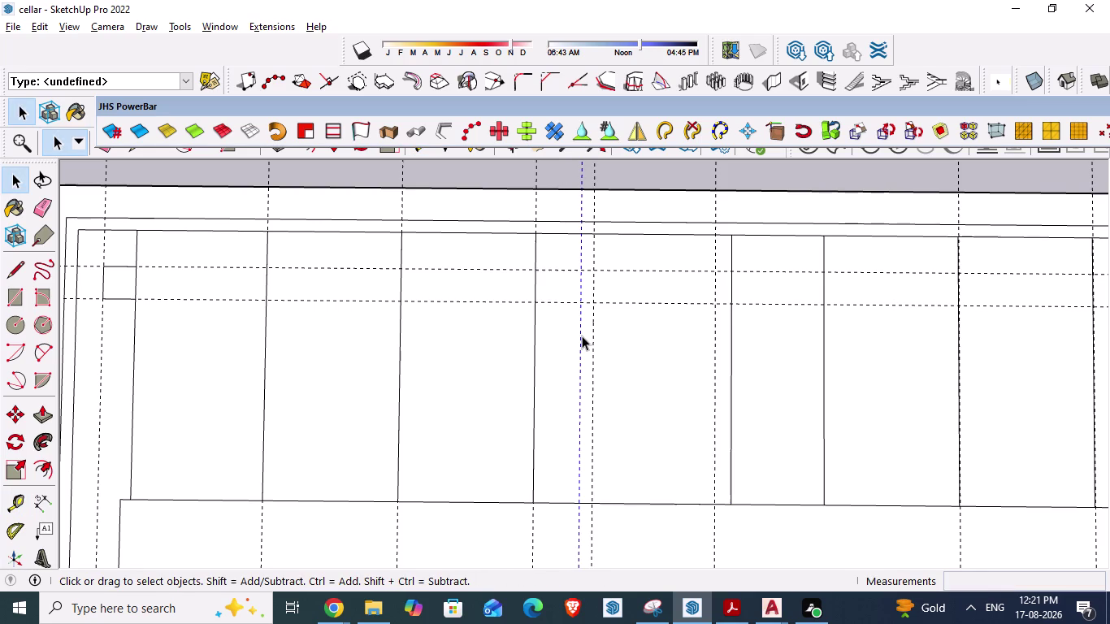
key(Delete)
scroll(down, 3)
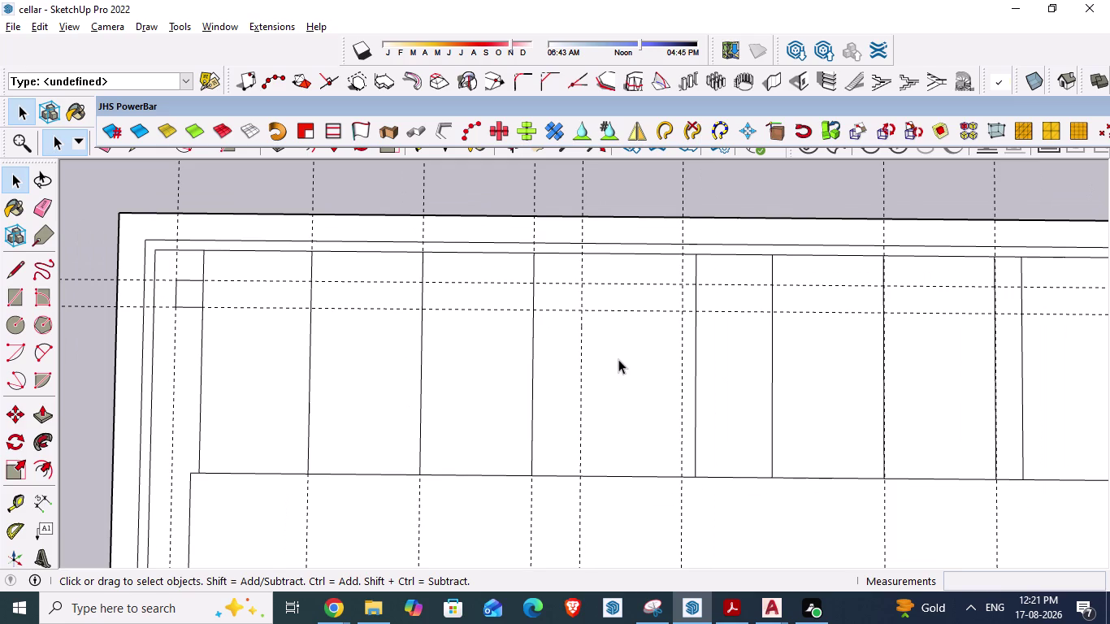
Draw a bay dividing line along the guide down to the bottom edge.
key(l)
key(Return)
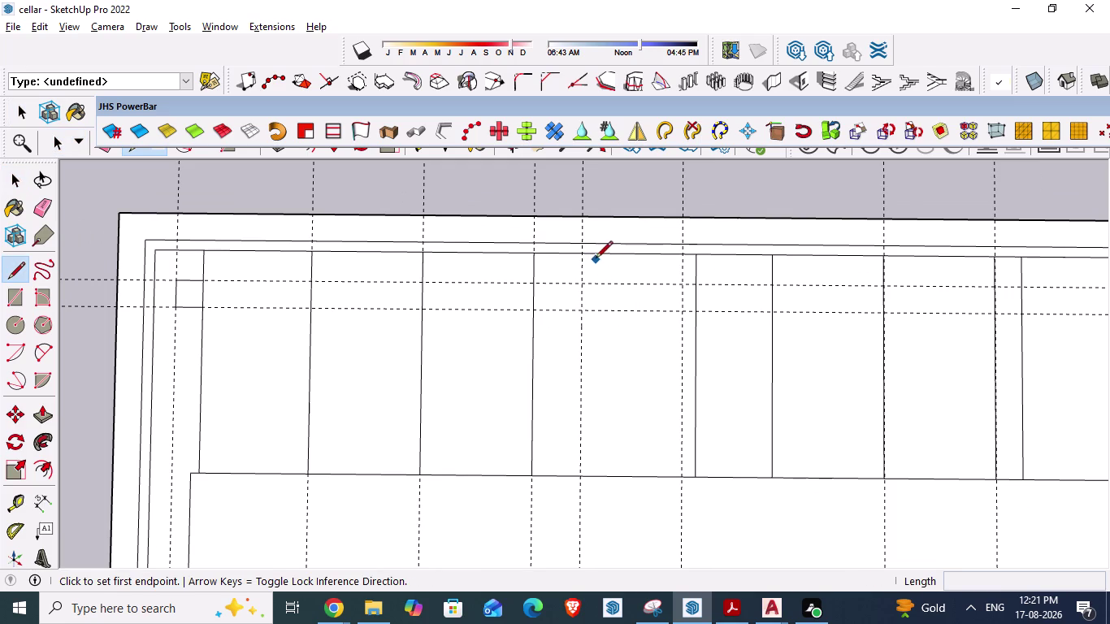
click(584, 254)
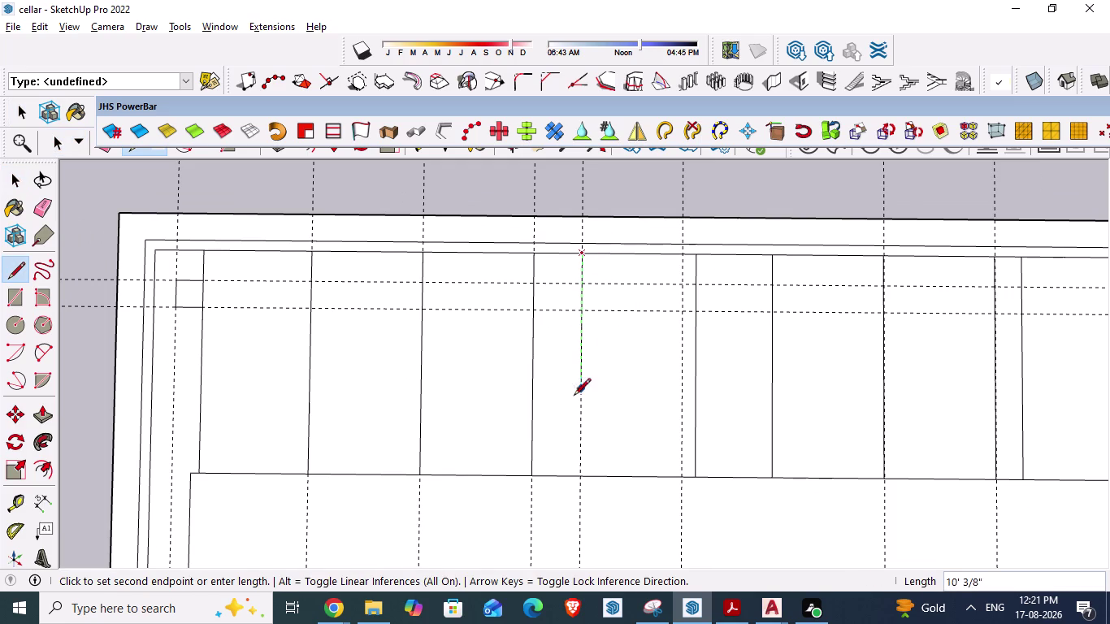
click(580, 478)
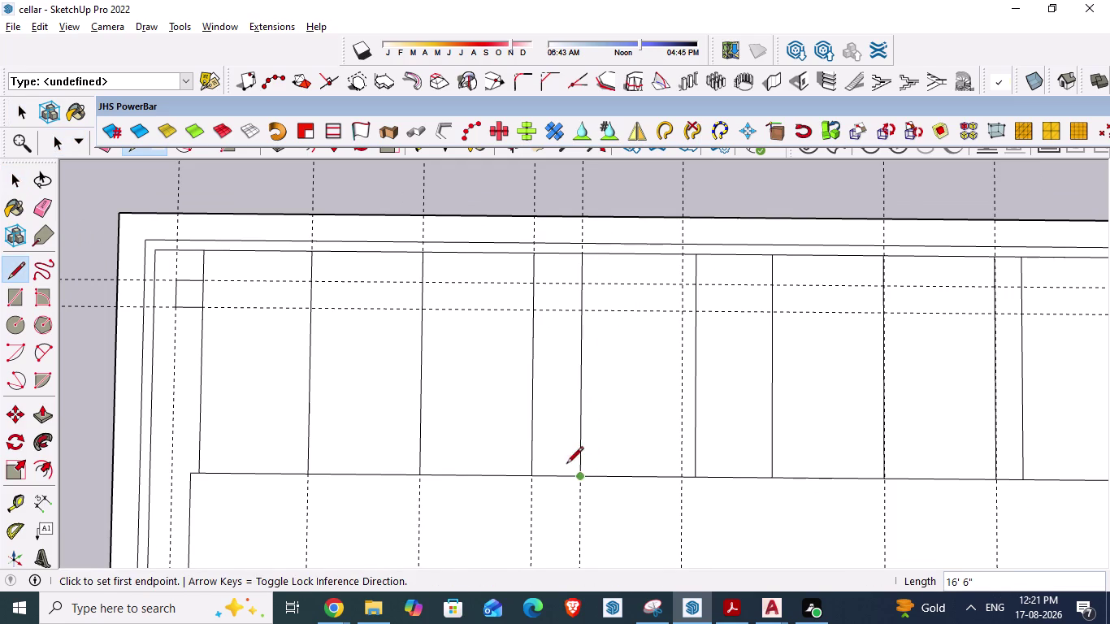
key(space)
scroll(down, 3)
Back in AutoCAD, read the pending bay dimension, then cancel it.
key(alt+Tab)
scroll(down, 3)
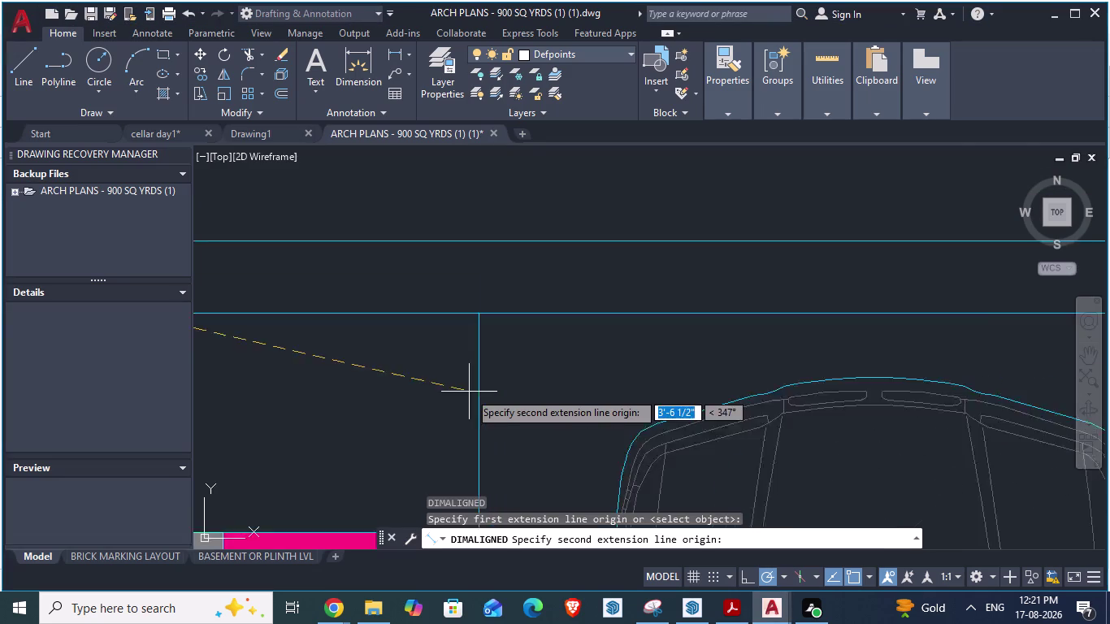
scroll(down, 3)
scroll(down, 3)
scroll(up, 3)
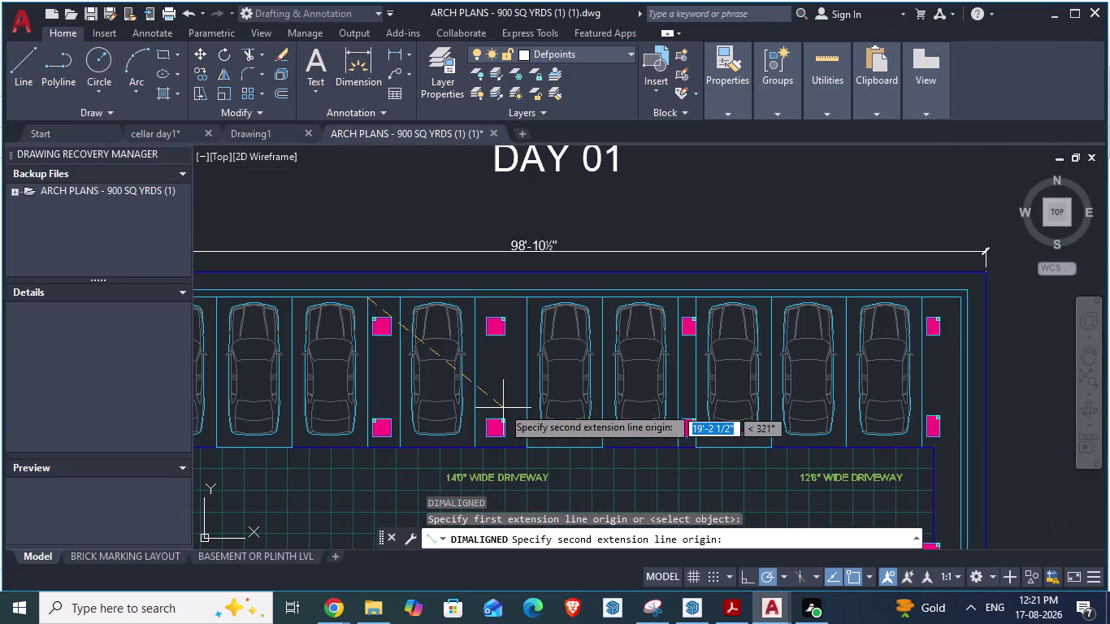
scroll(up, 3)
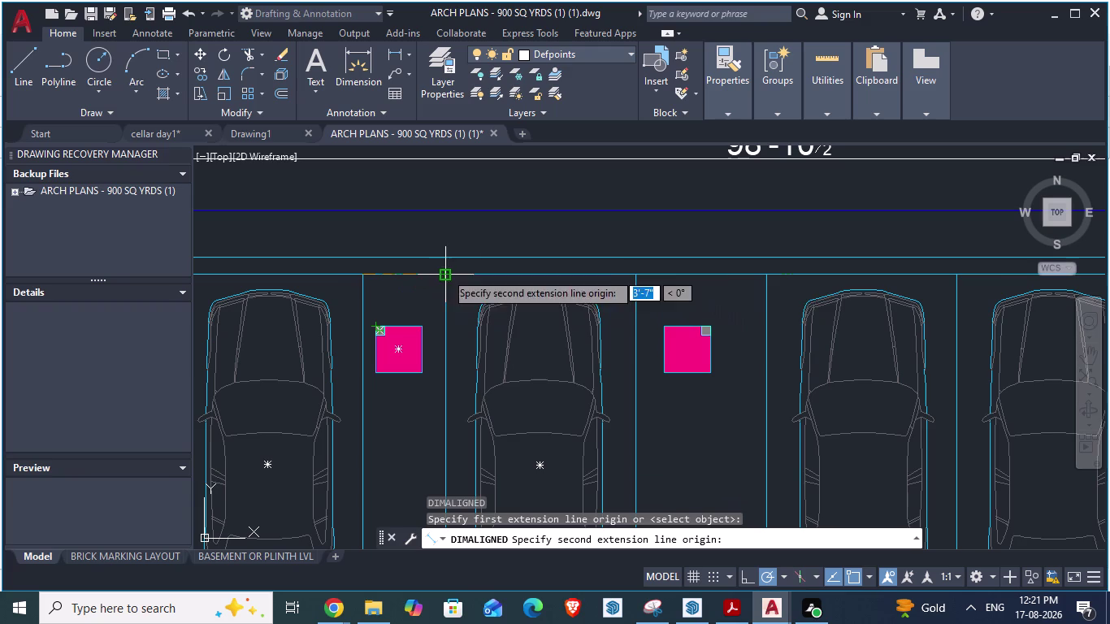
key(Escape)
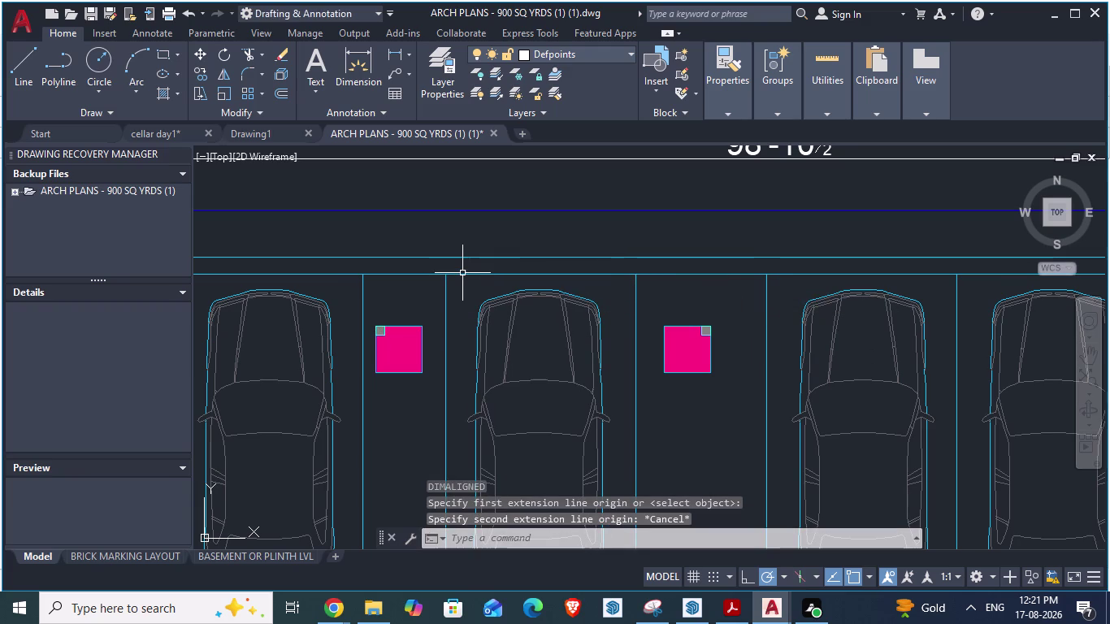
Re-run the aligned dimension from the bay line corner toward the pillar.
key(space)
click(445, 274)
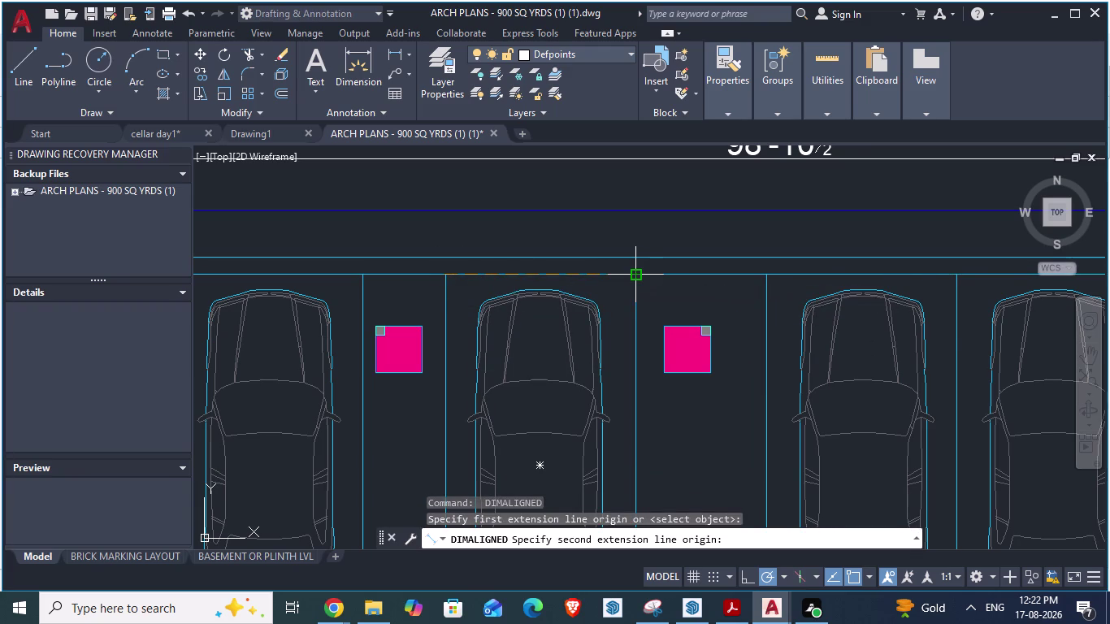
scroll(down, 3)
key(Escape)
scroll(down, 3)
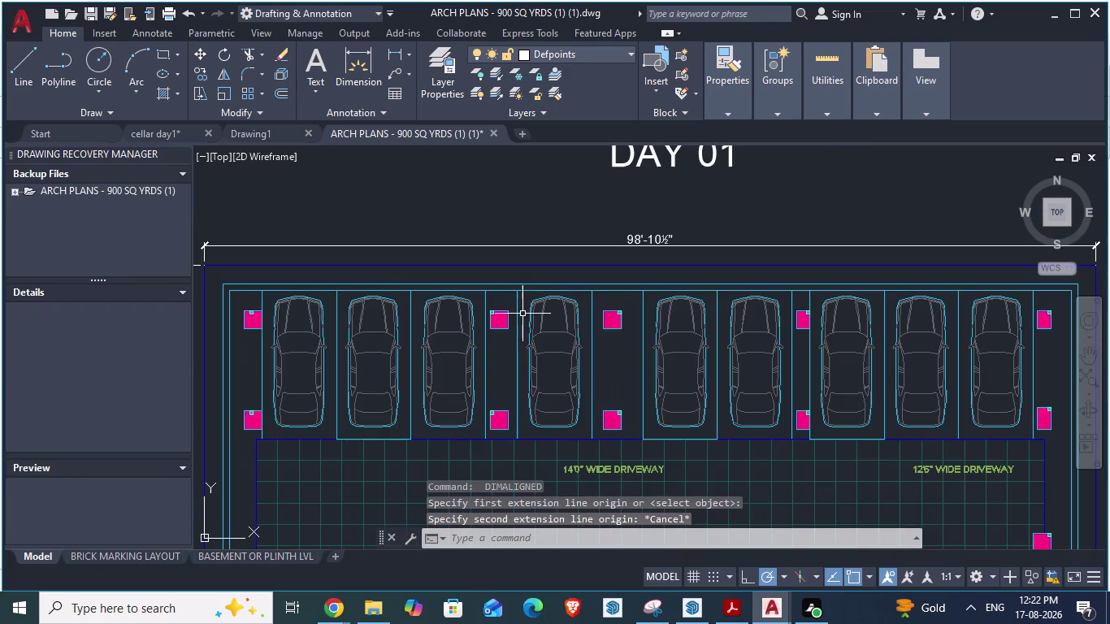
scroll(up, 3)
key(space)
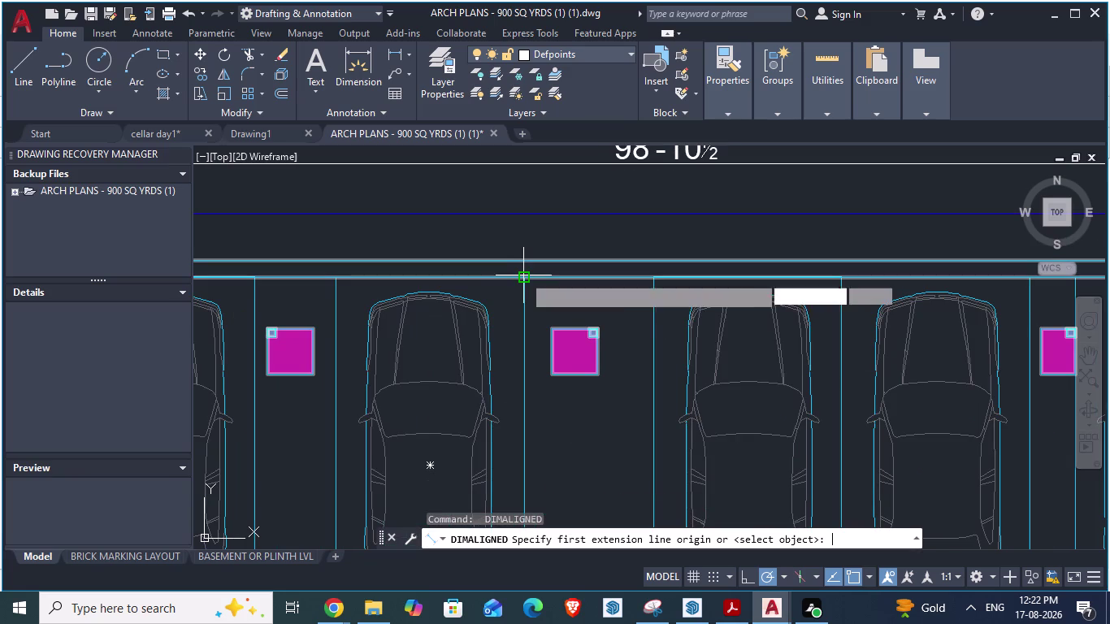
click(523, 276)
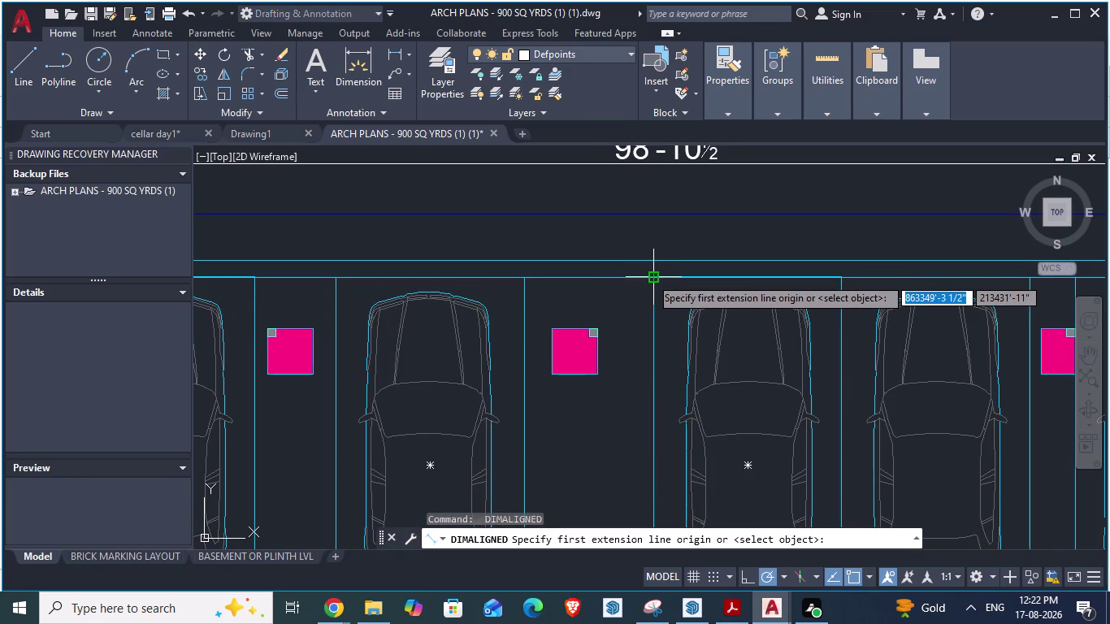
click(650, 278)
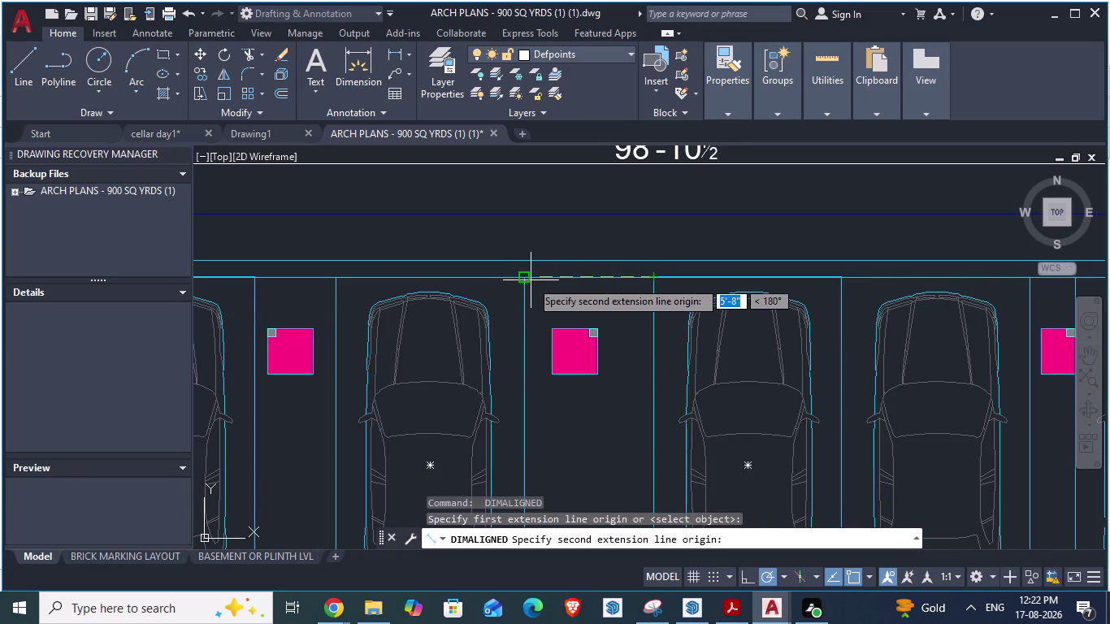
Return to the SketchUp cellar model.
key(alt+Tab)
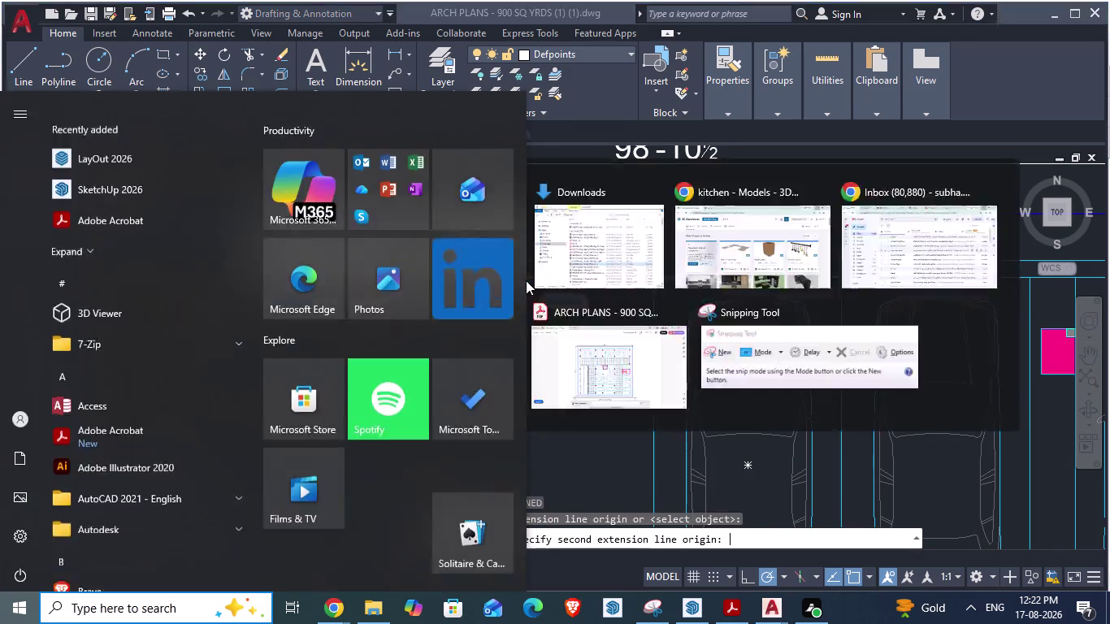
key(alt+Tab)
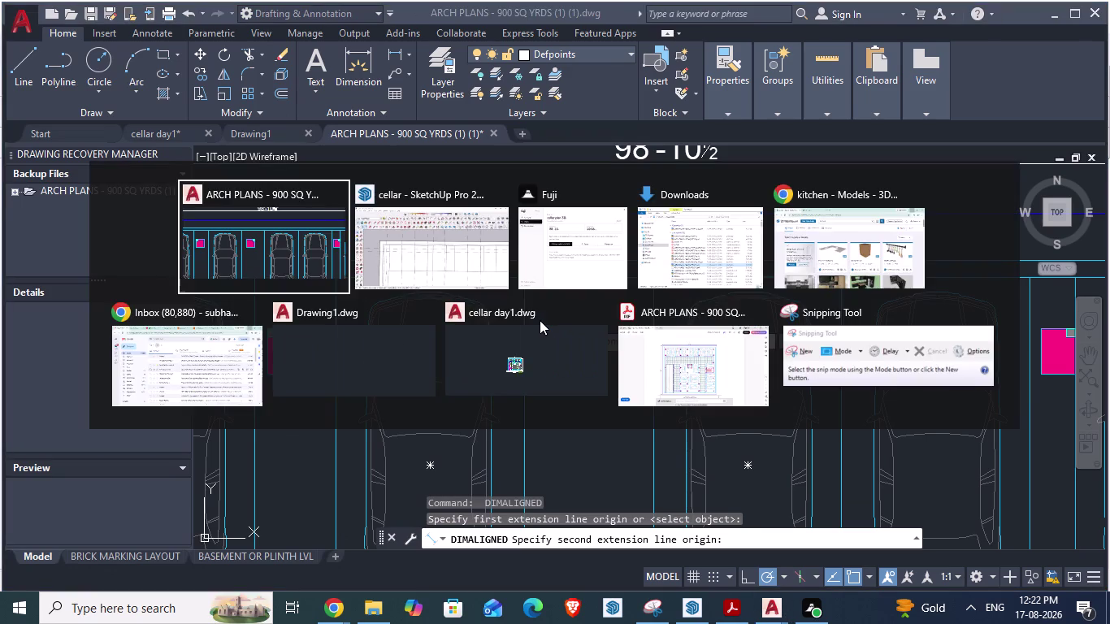
key(alt+Tab)
scroll(down, 3)
Zoom along the top of the plan and tape-measure from a bay line corner.
scroll(down, 3)
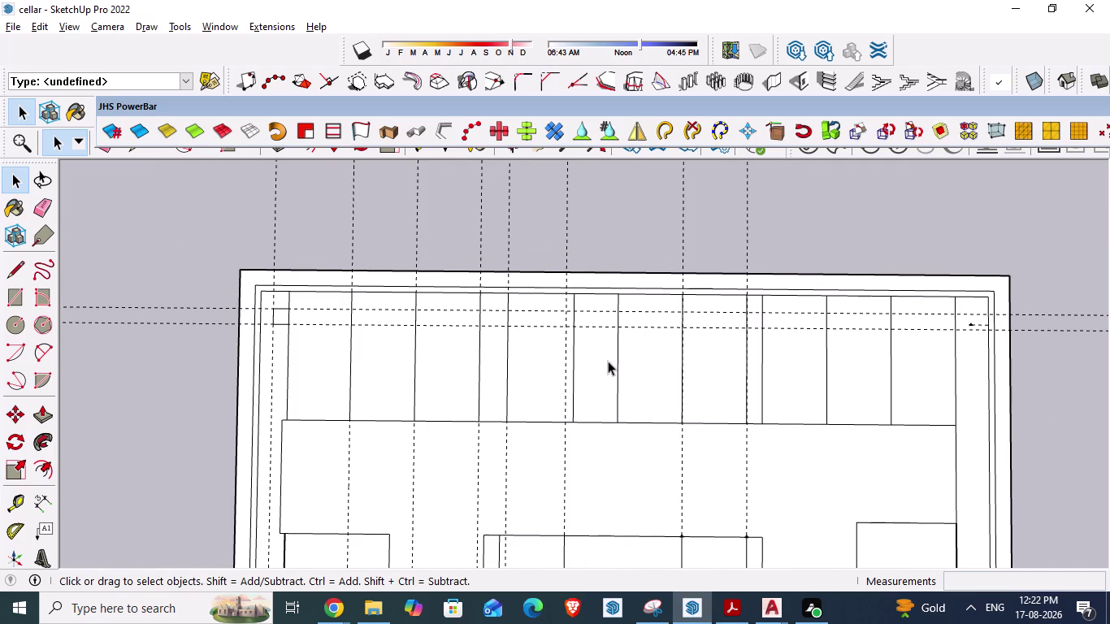
scroll(up, 3)
scroll(up, 3)
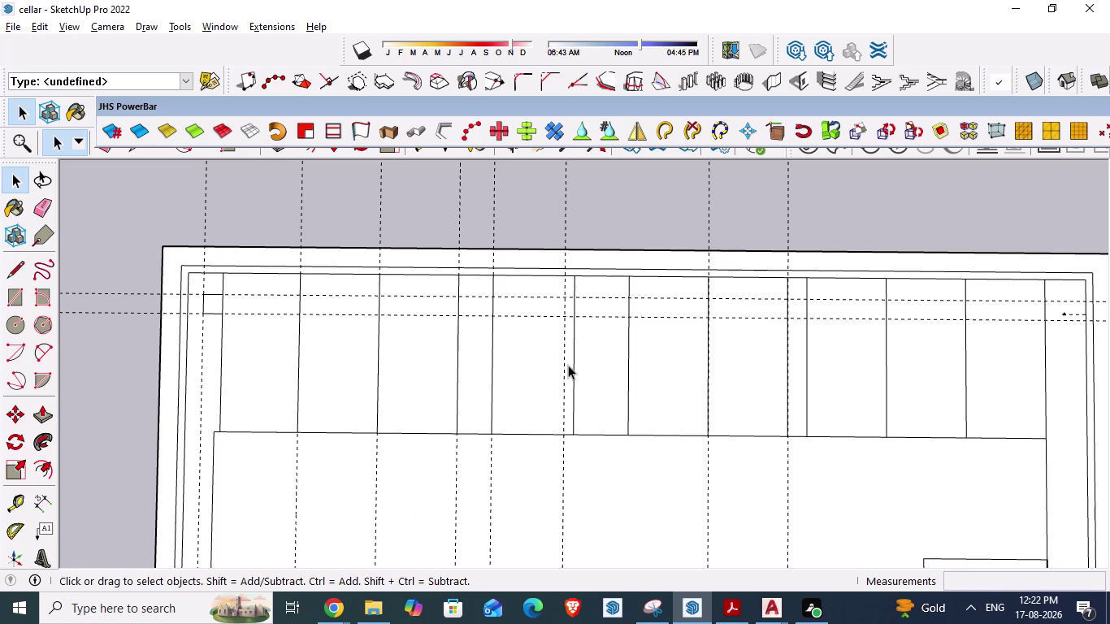
scroll(down, 3)
scroll(up, 3)
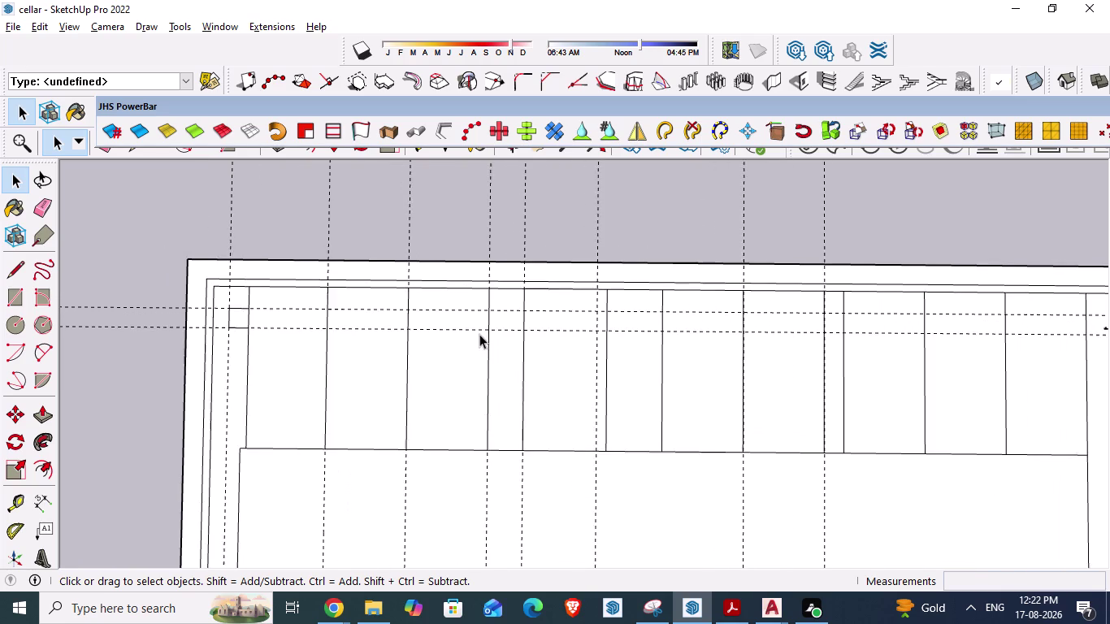
scroll(up, 3)
scroll(up, 3)
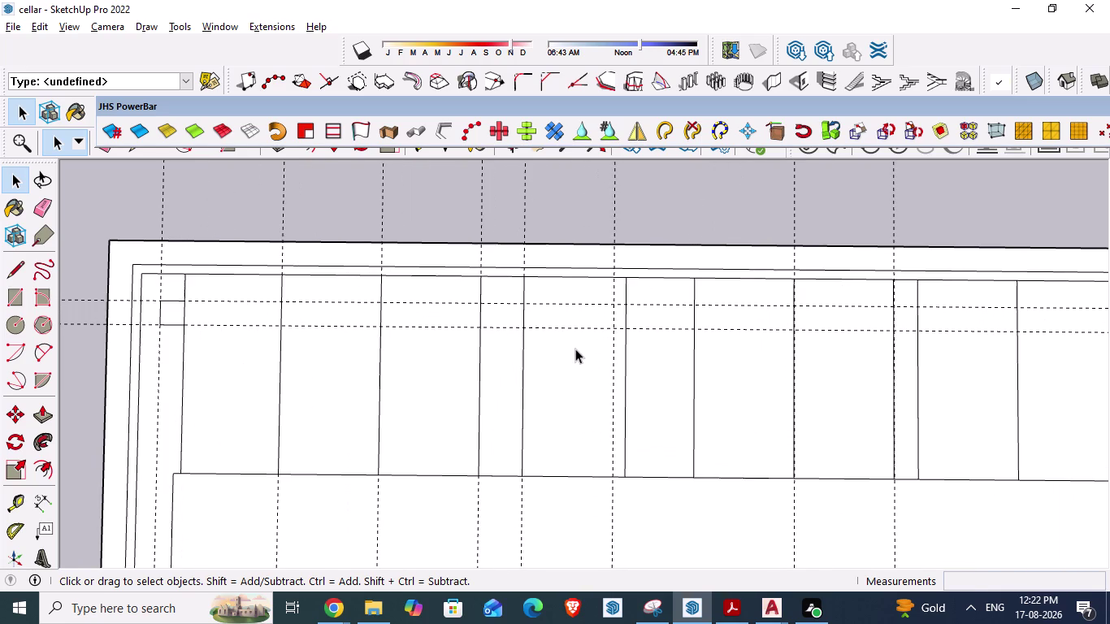
key(t)
click(522, 288)
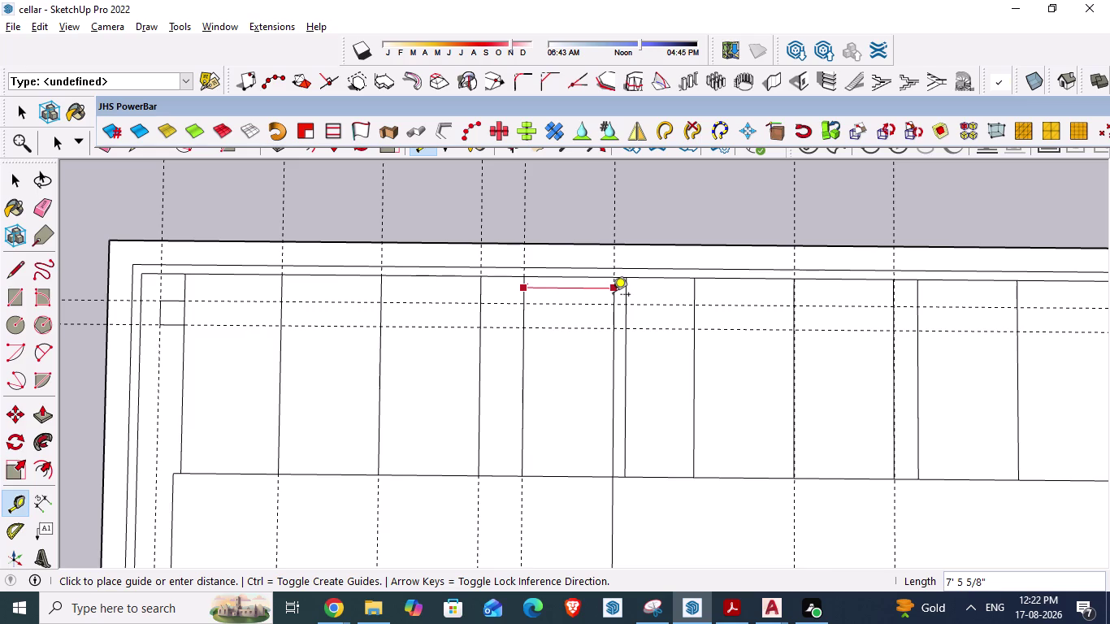
key(Escape)
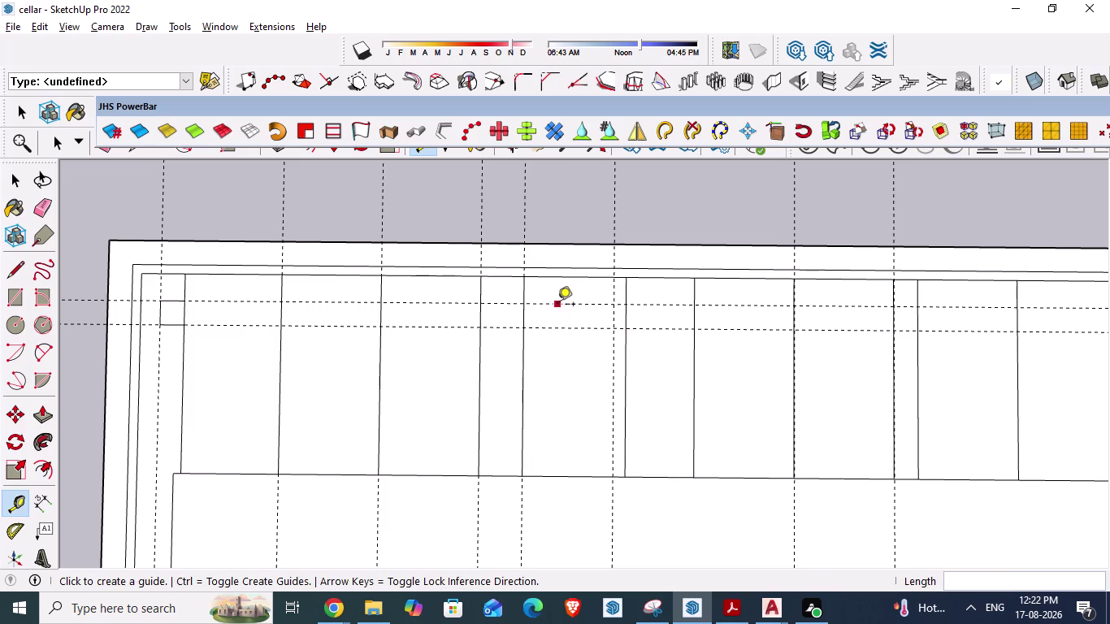
Measure from another bay line, reading 7' 5 5/8", then switch to AutoCAD.
key(t)
click(481, 289)
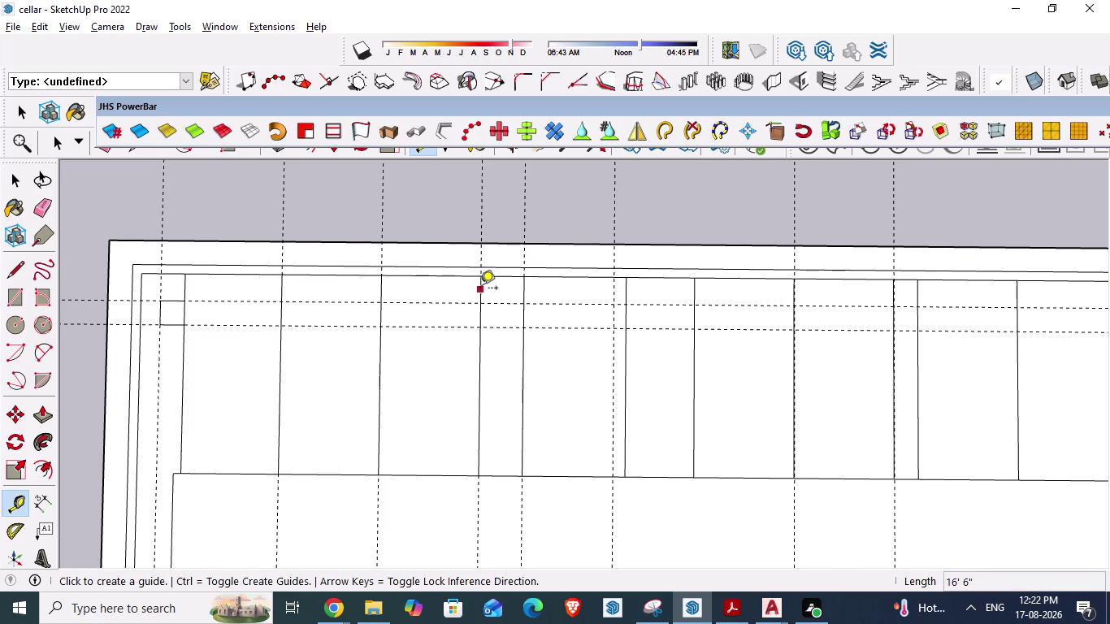
key(Escape)
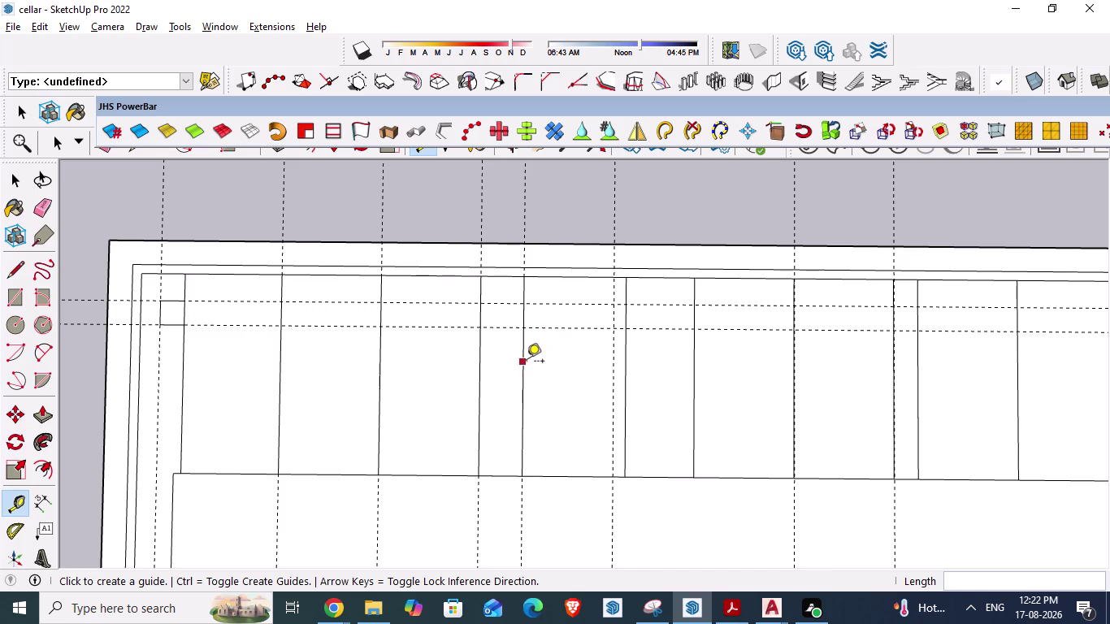
key(alt+Tab)
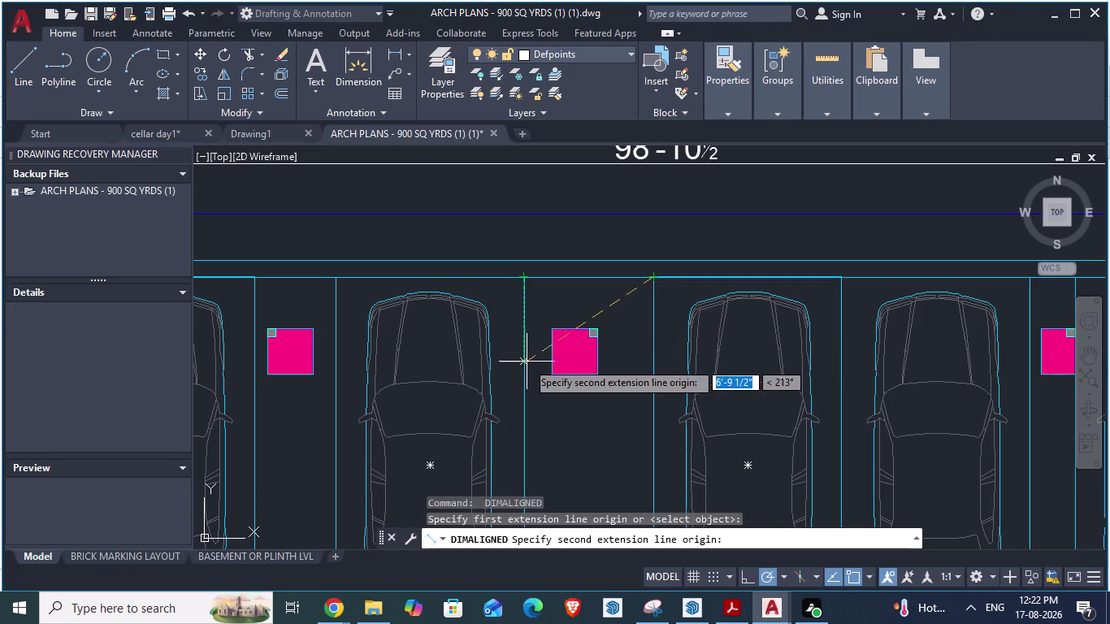
Cancel the pending dimension and restart one from a bay line point.
scroll(down, 3)
key(Escape)
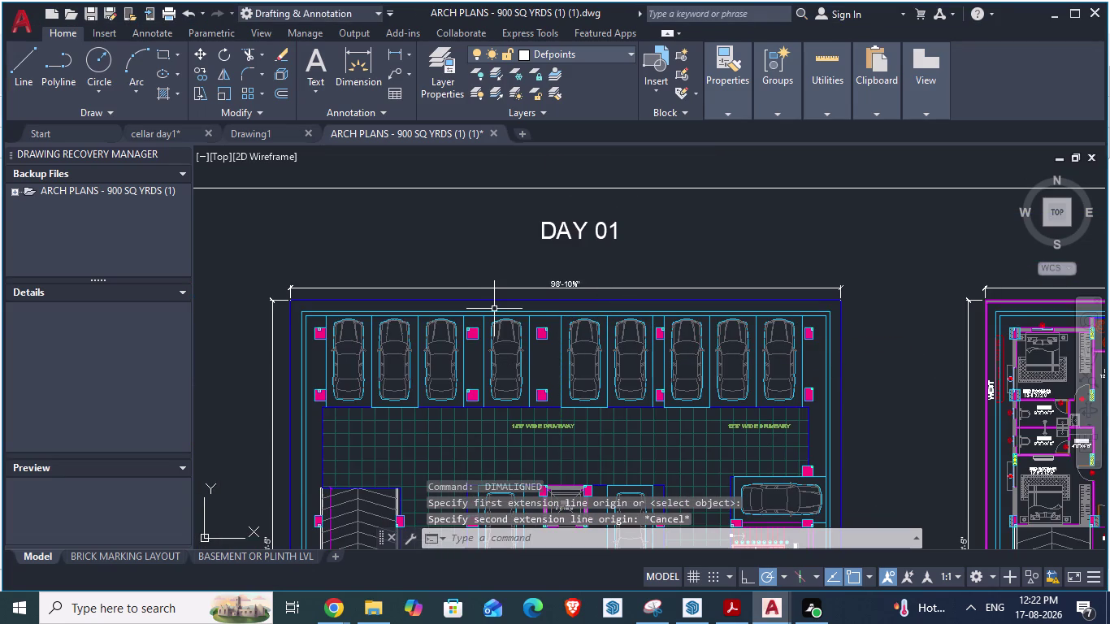
scroll(up, 3)
scroll(down, 3)
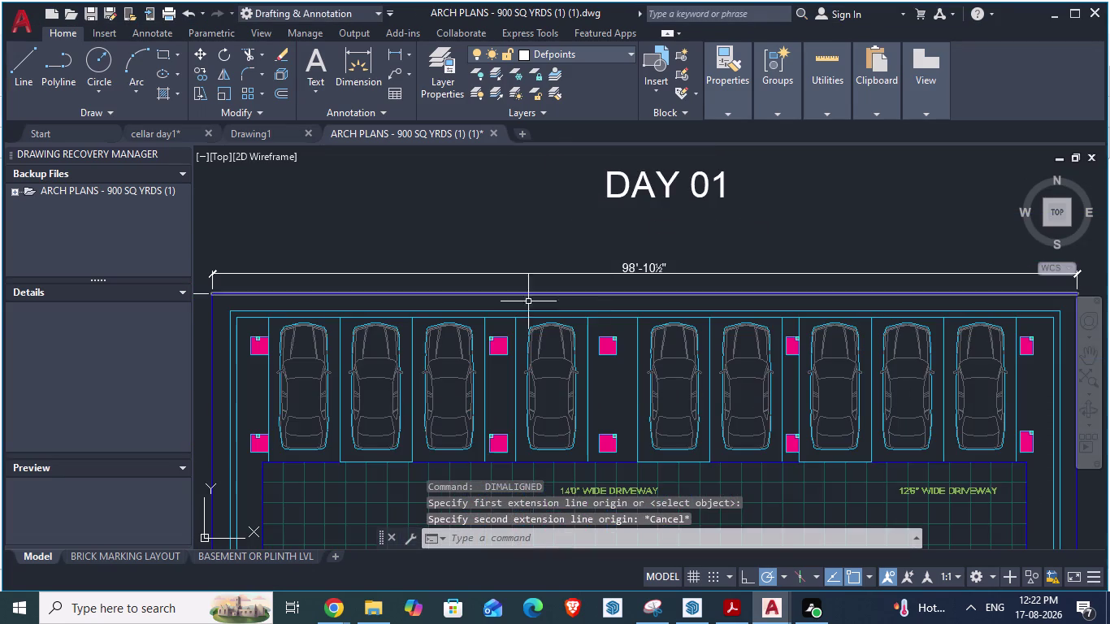
key(space)
scroll(up, 3)
click(500, 311)
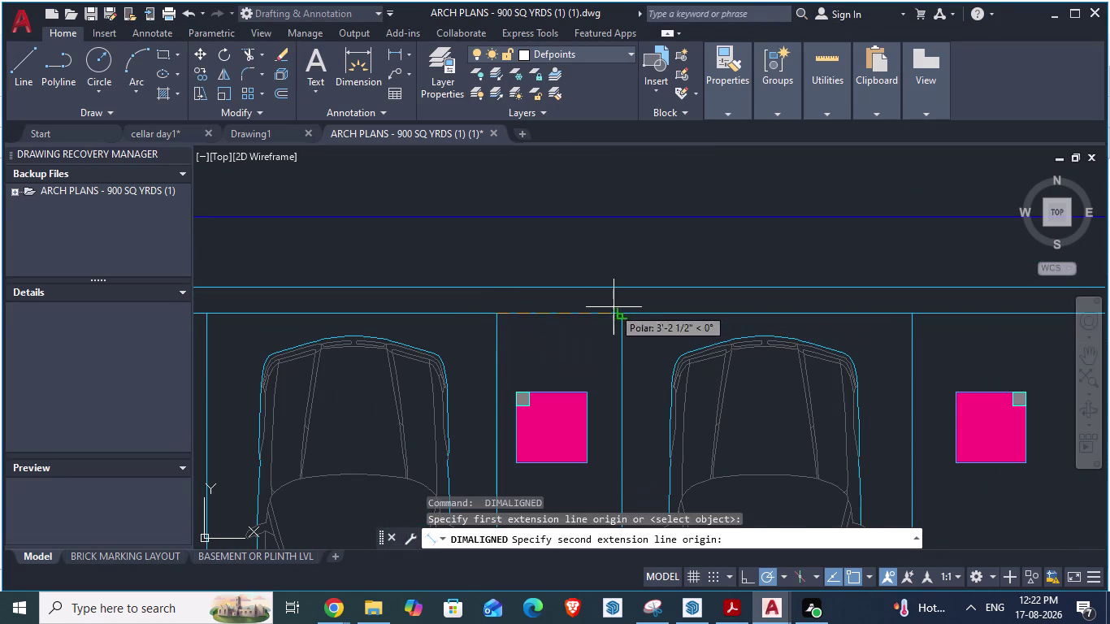
key(Escape)
Restart the aligned dimension at the bay line corner and cancel after reading.
scroll(down, 3)
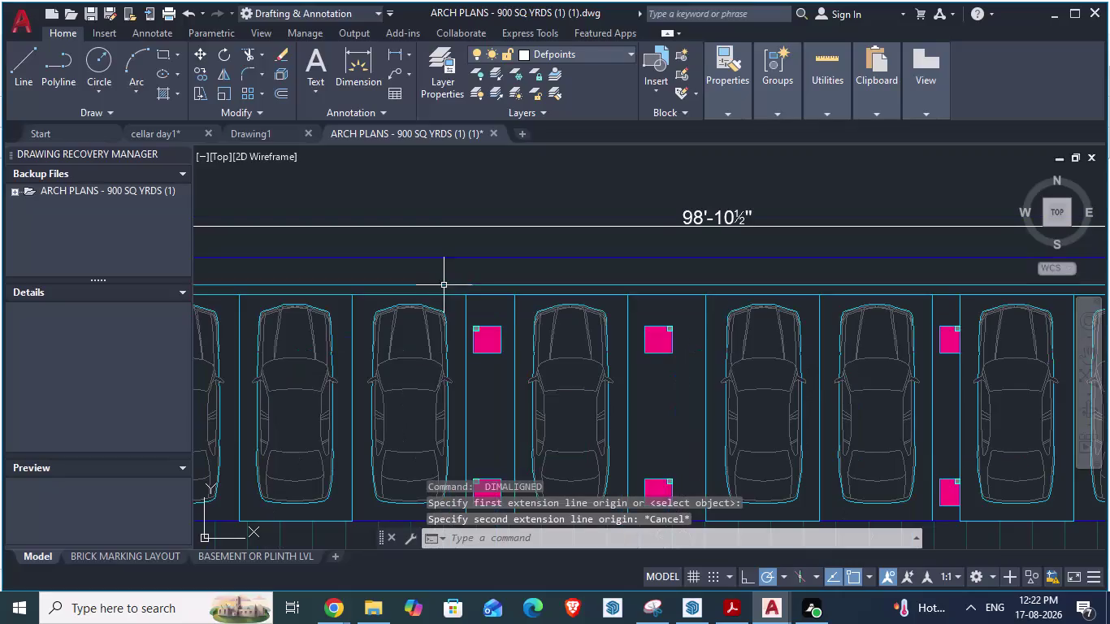
scroll(up, 3)
key(space)
click(464, 304)
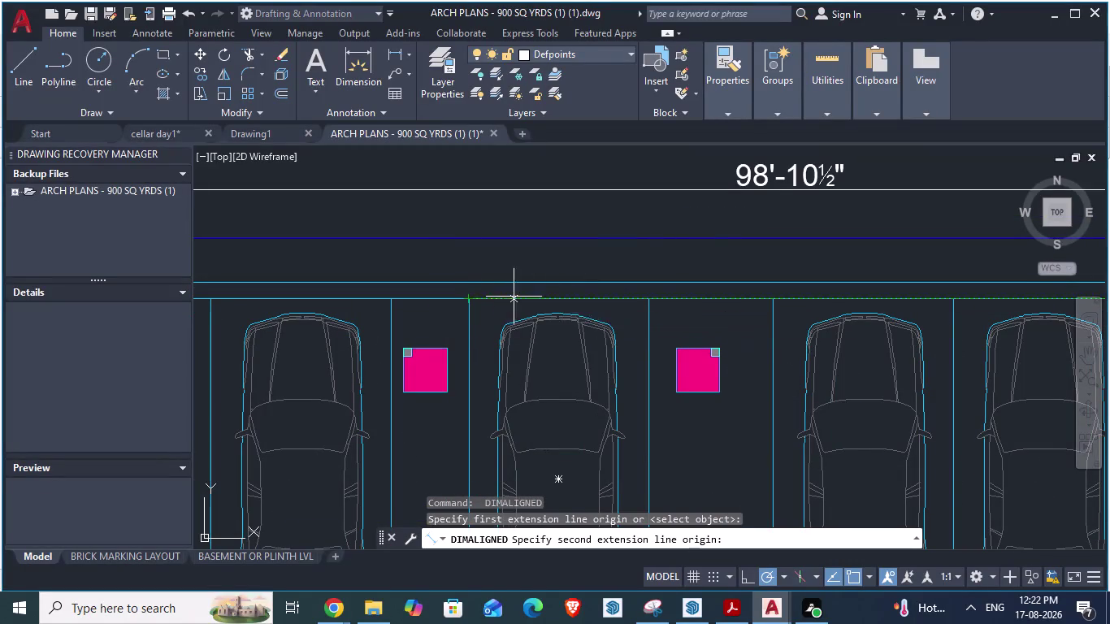
key(Escape)
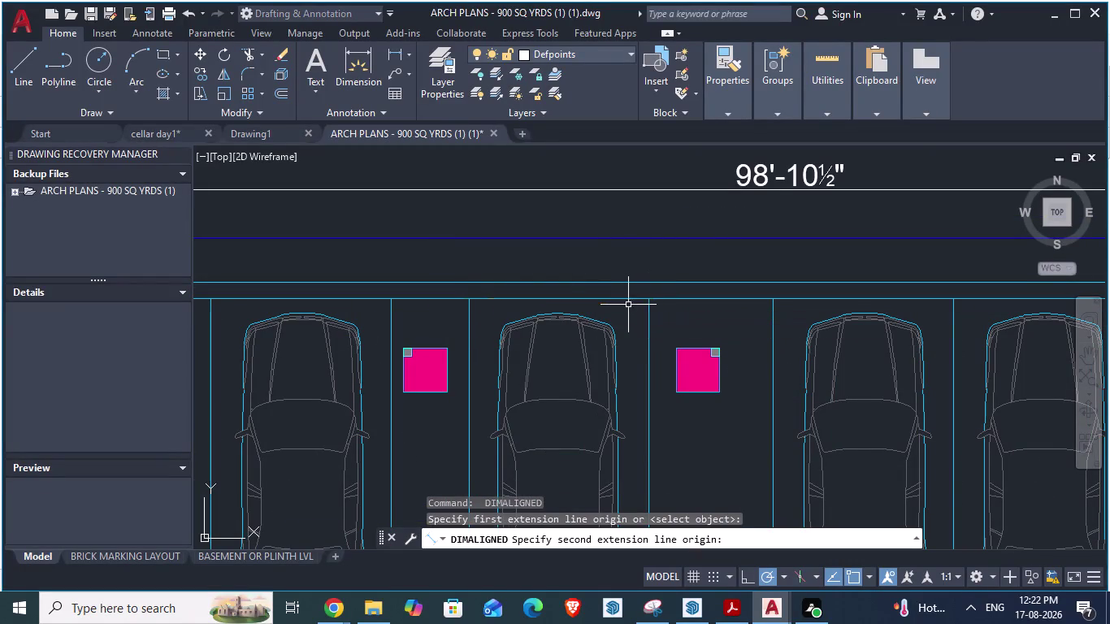
scroll(down, 3)
Return to the SketchUp cellar model.
key(alt+Tab)
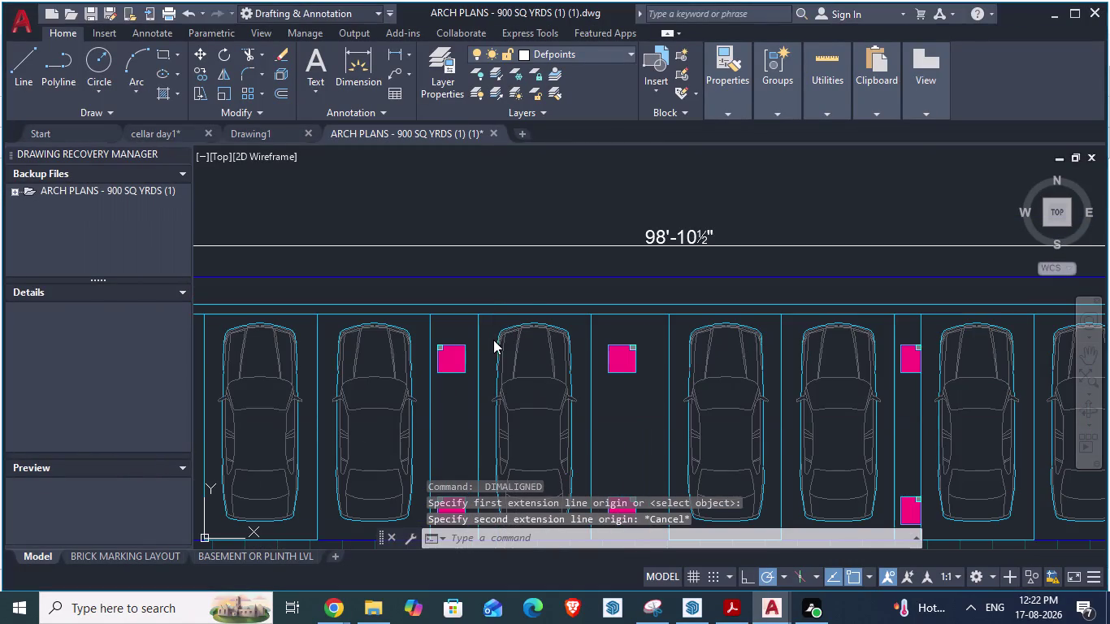
scroll(down, 3)
key(alt+Tab)
key(alt+Tab)
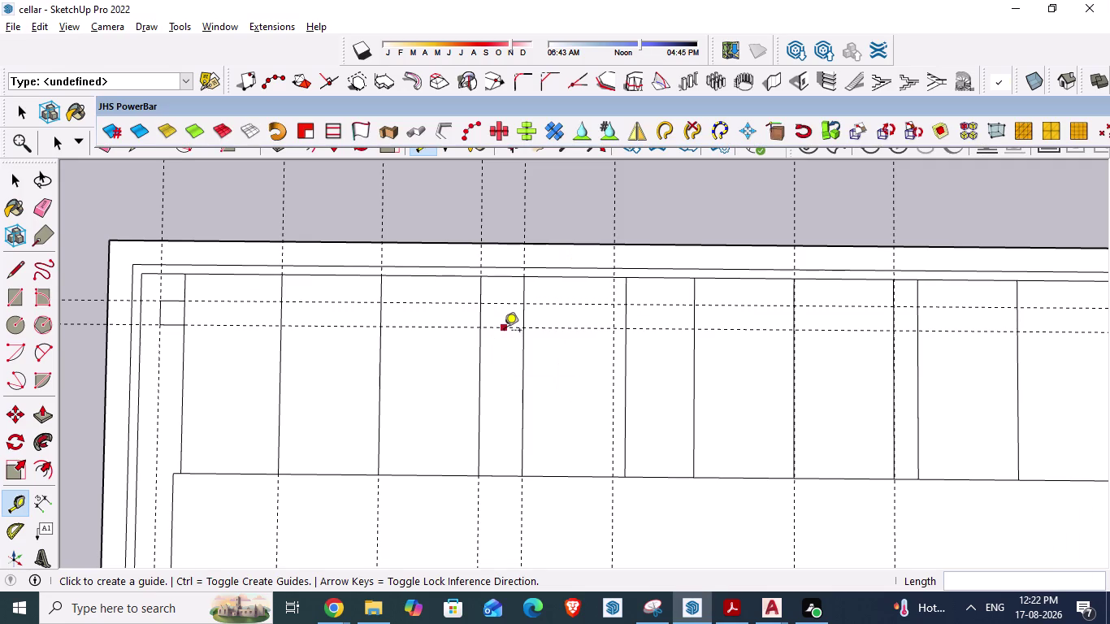
Tape-measure from the bay lines toward the pillar and delete a stray element.
scroll(down, 3)
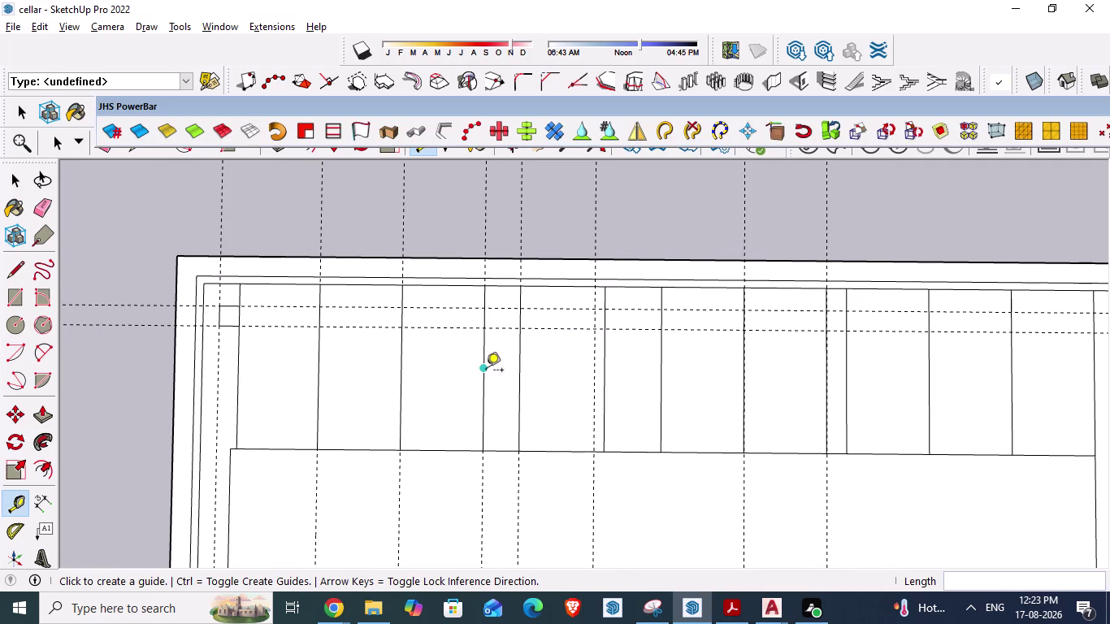
click(486, 371)
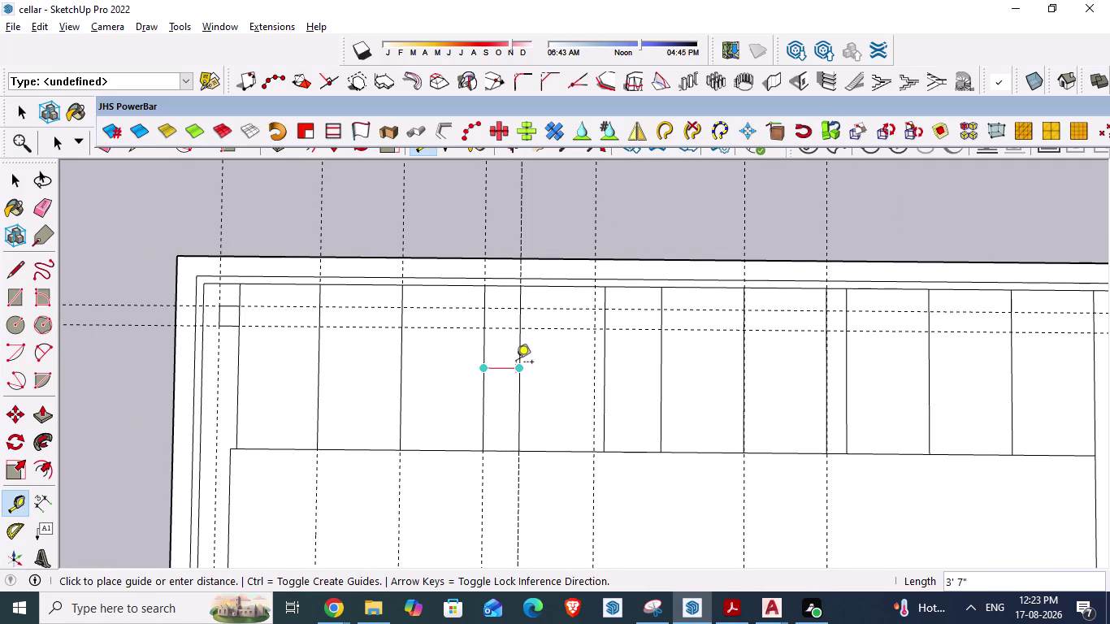
key(Escape)
click(522, 370)
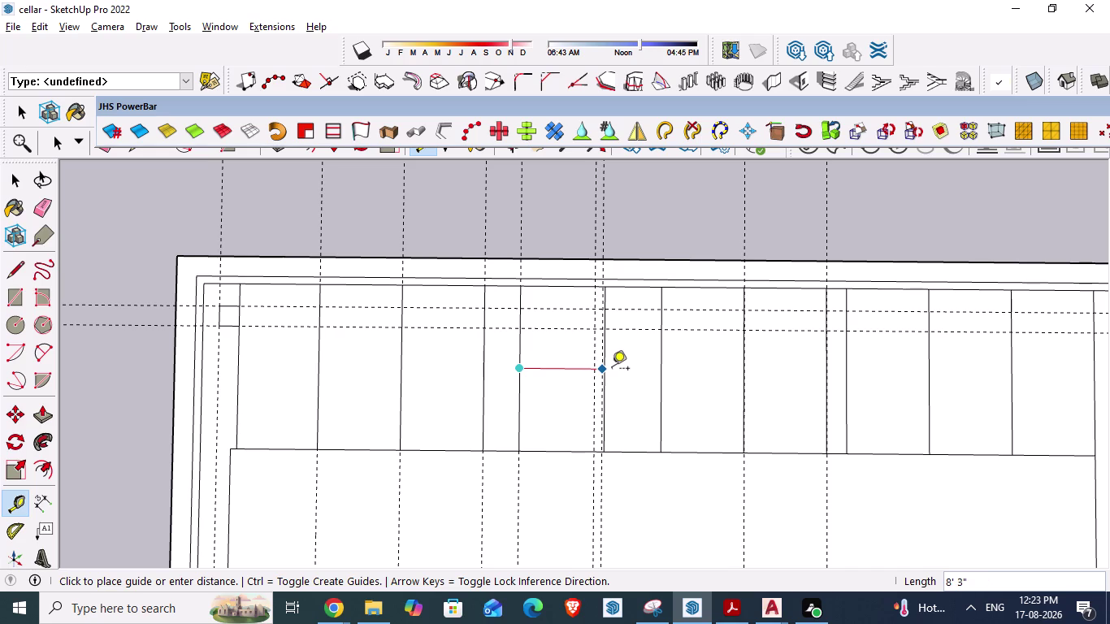
key(Escape)
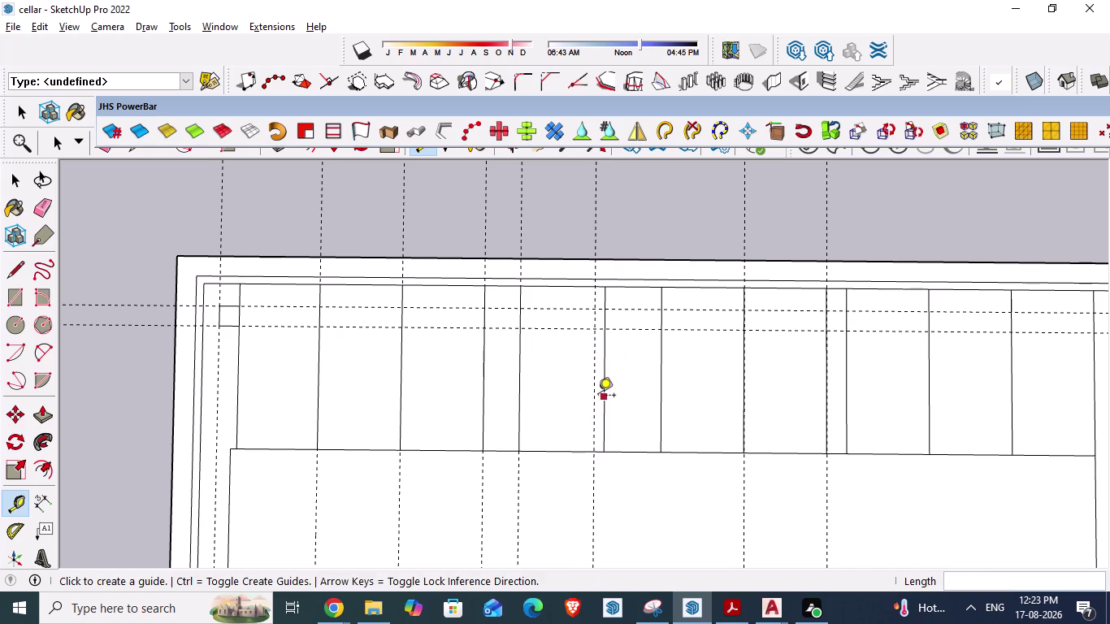
key(Escape)
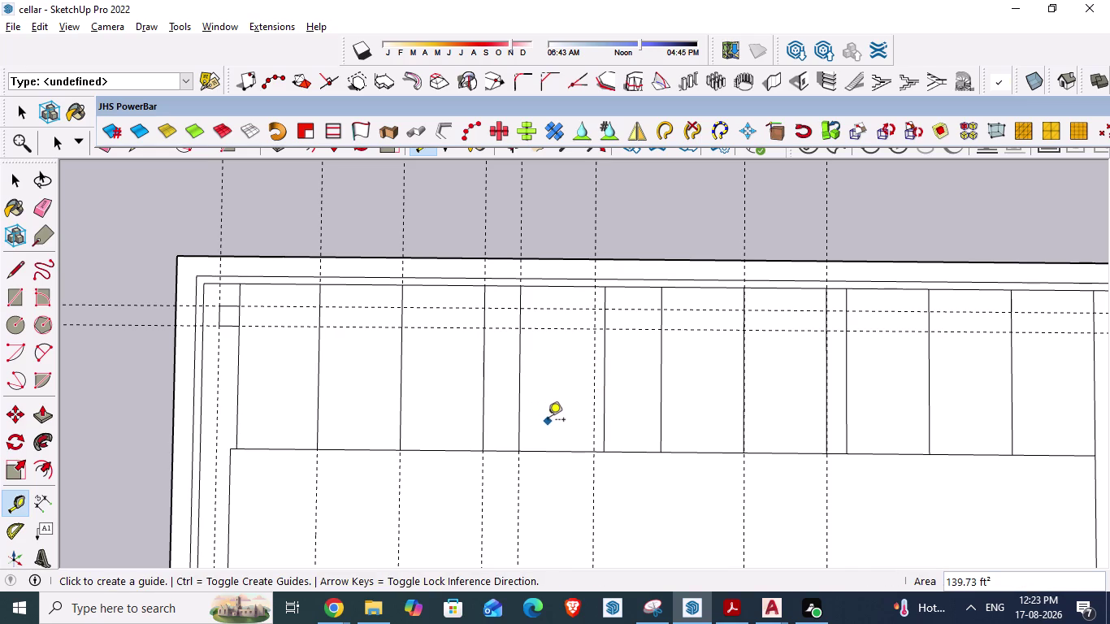
key(space)
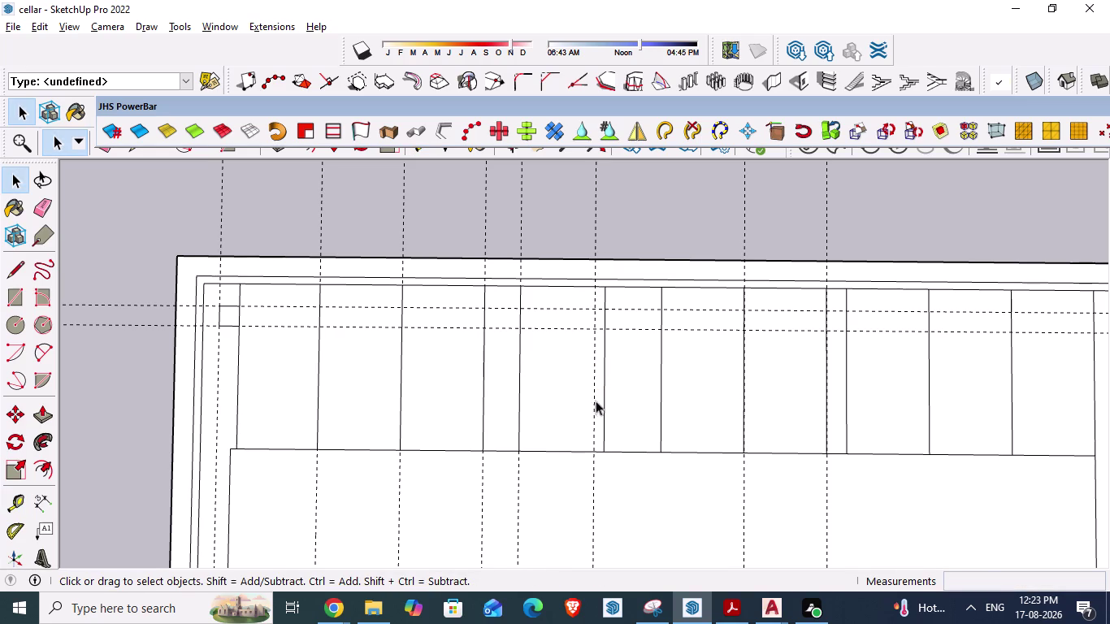
click(594, 401)
key(Delete)
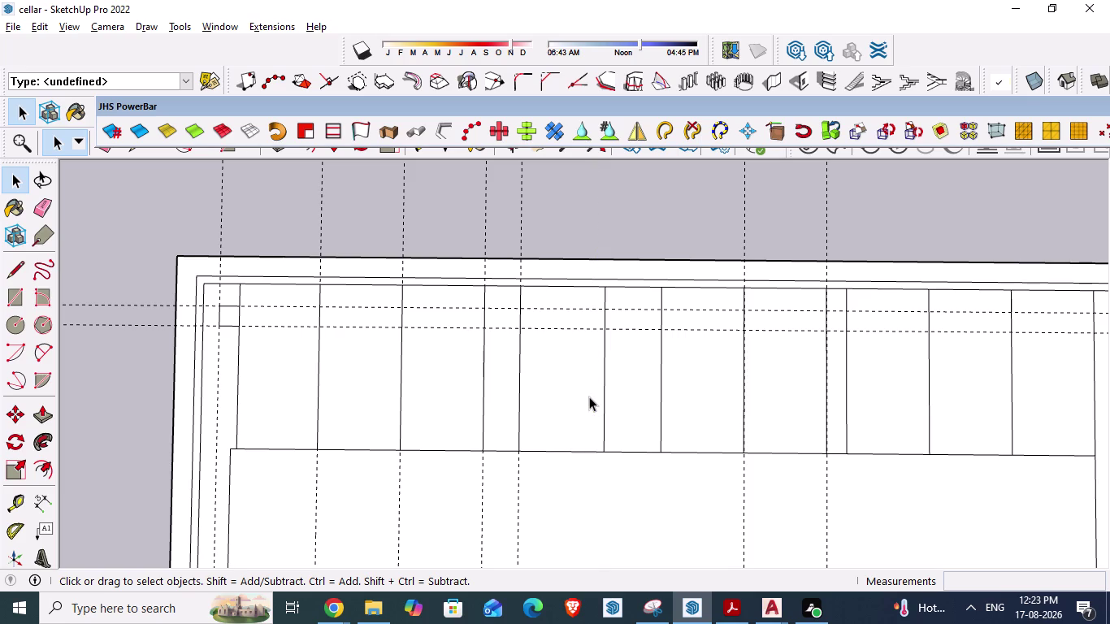
Place a guide 8'3" from the bay line.
key(t)
click(517, 372)
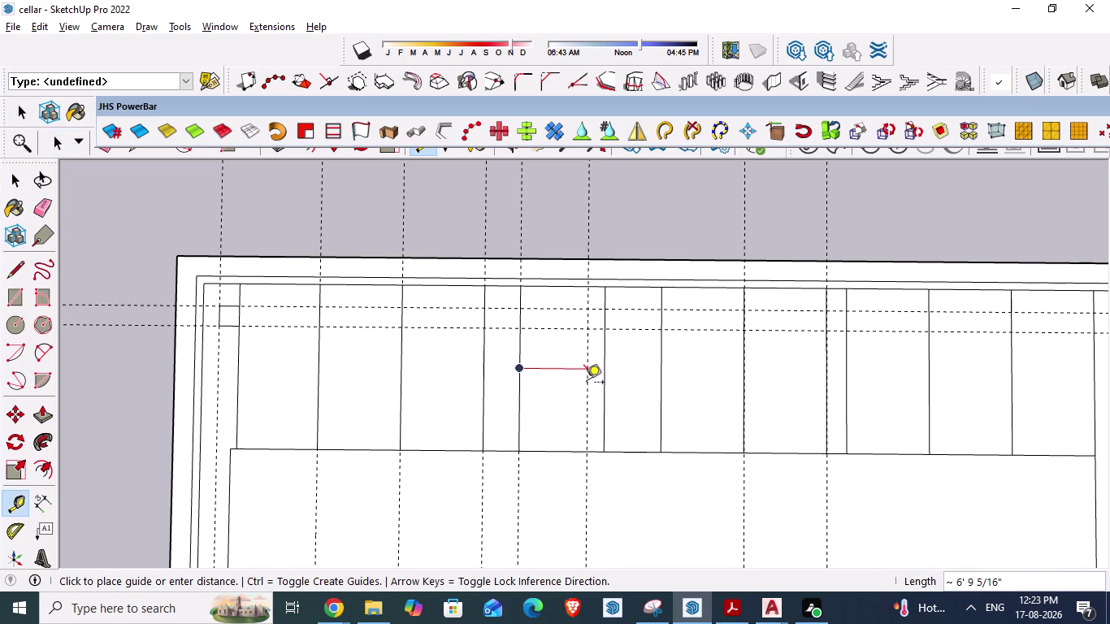
key(9)
key(BackSpace)
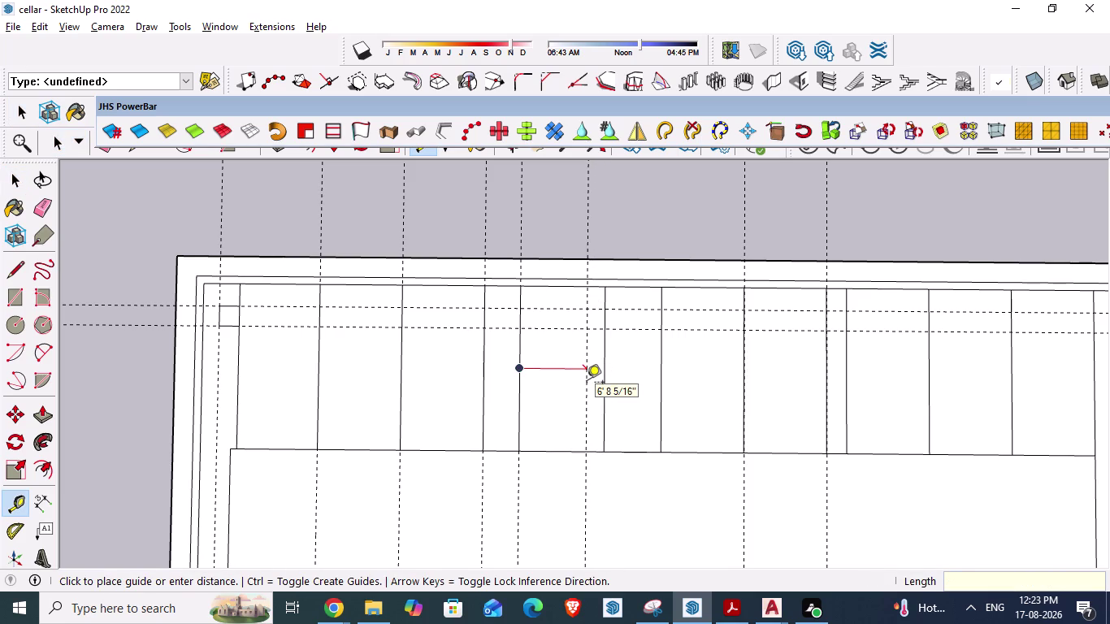
key(8)
key(apostrophe)
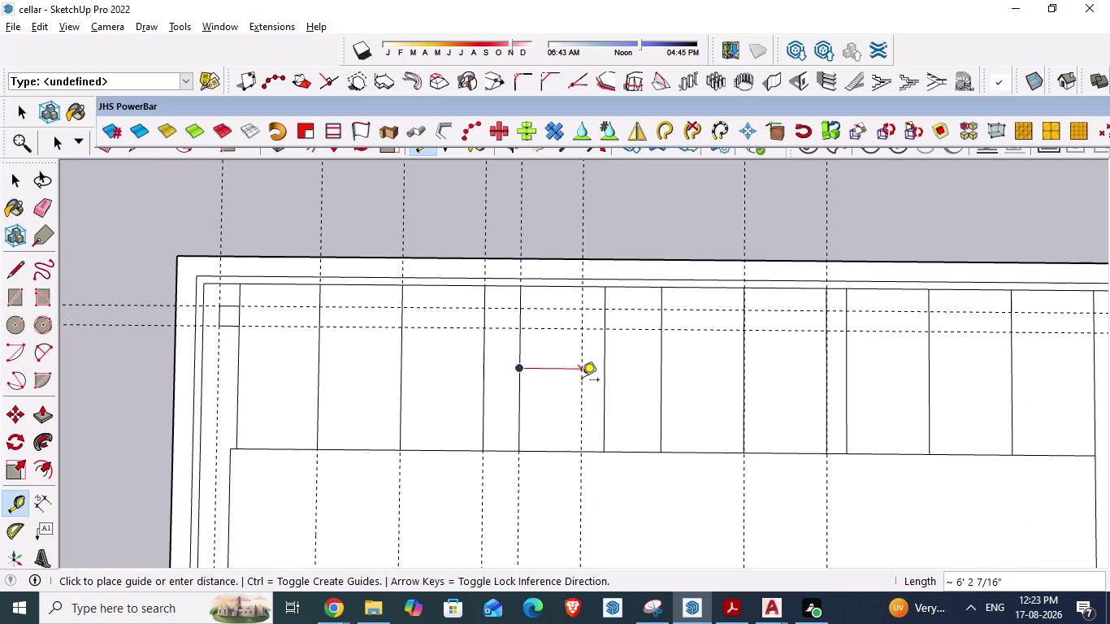
text(8')
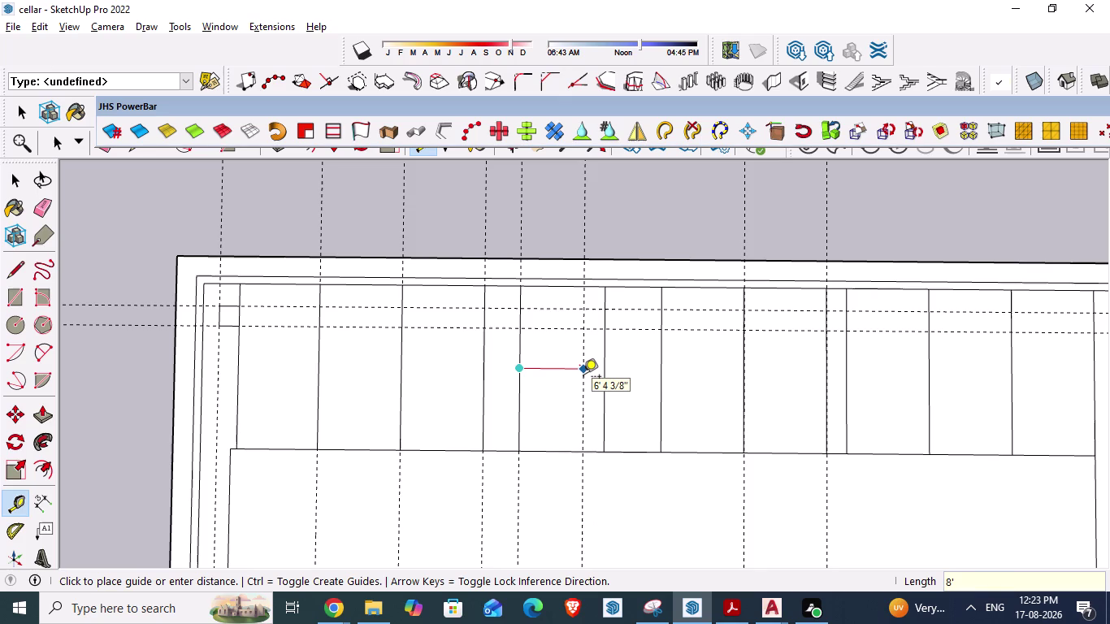
text(3")
key(Return)
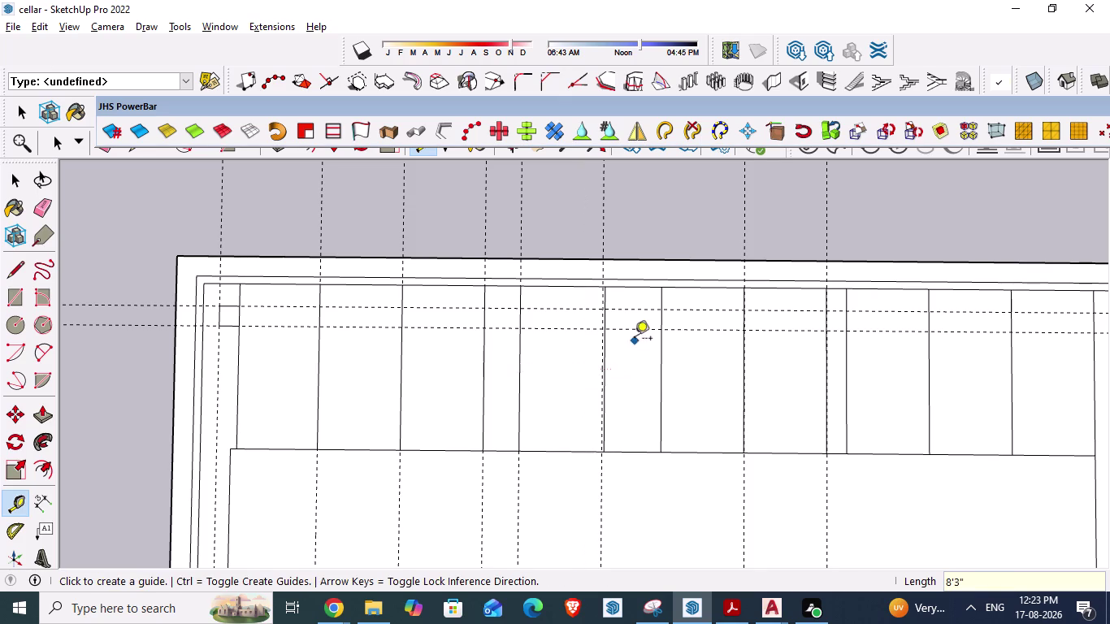
scroll(up, 3)
key(Escape)
scroll(up, 3)
scroll(up, 3)
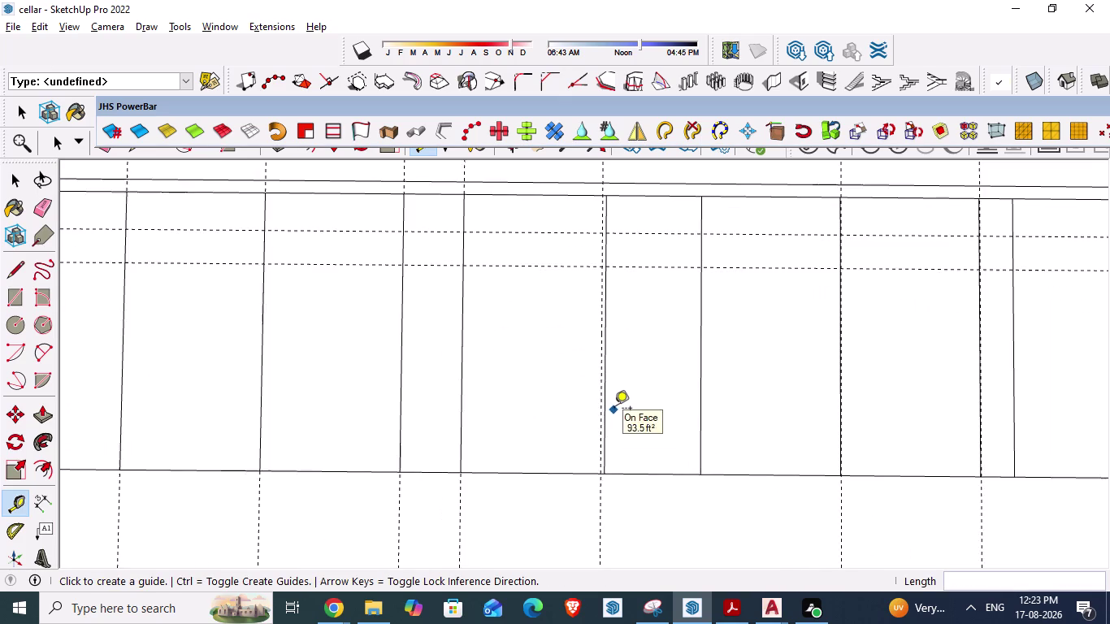
Delete the old bay divider line.
key(space)
click(603, 401)
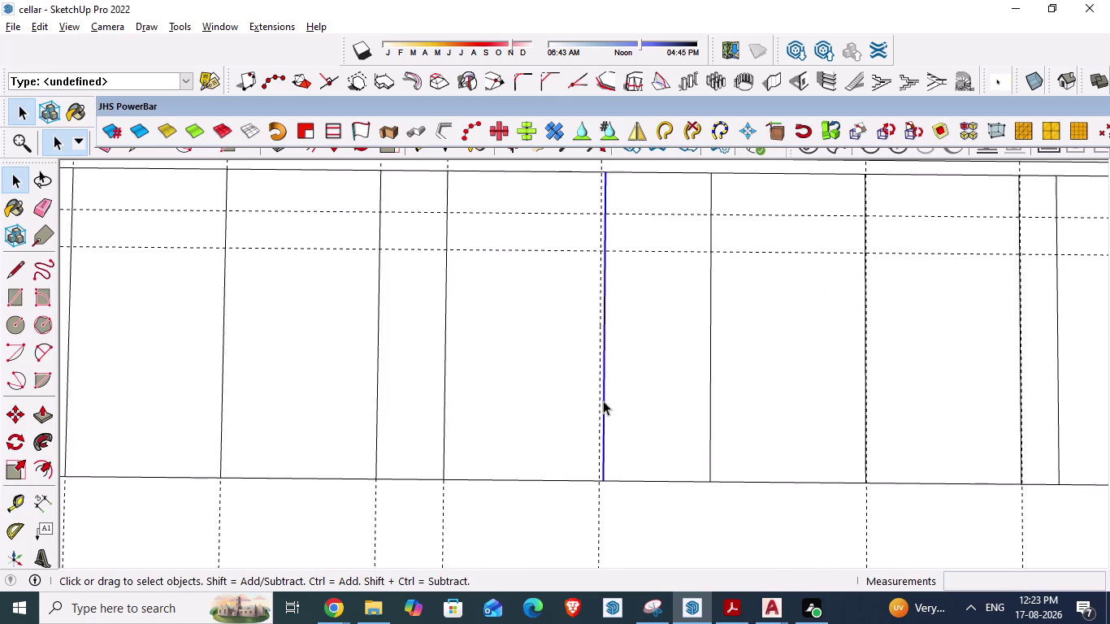
key(Delete)
scroll(down, 3)
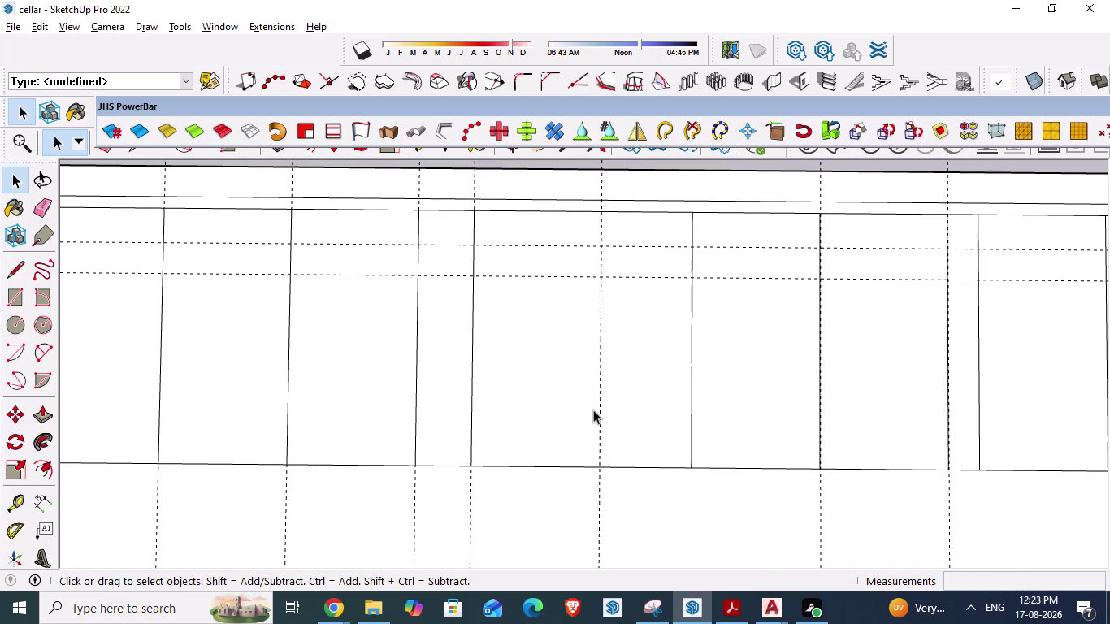
scroll(down, 3)
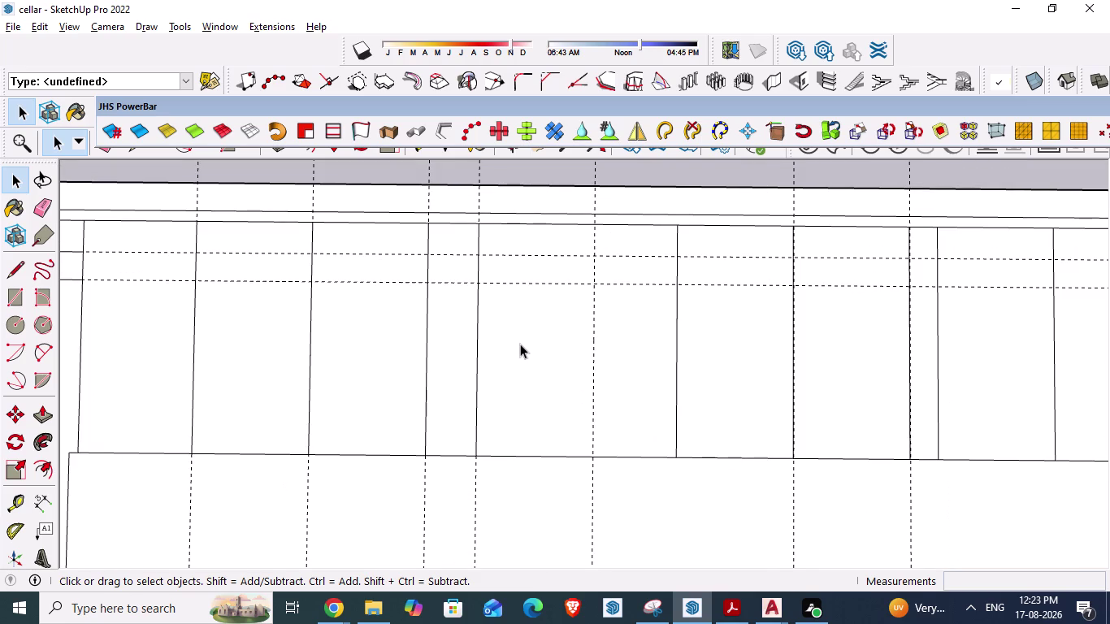
Draw a new bay divider along the 8'3" guide from the top edge down.
key(t)
click(476, 321)
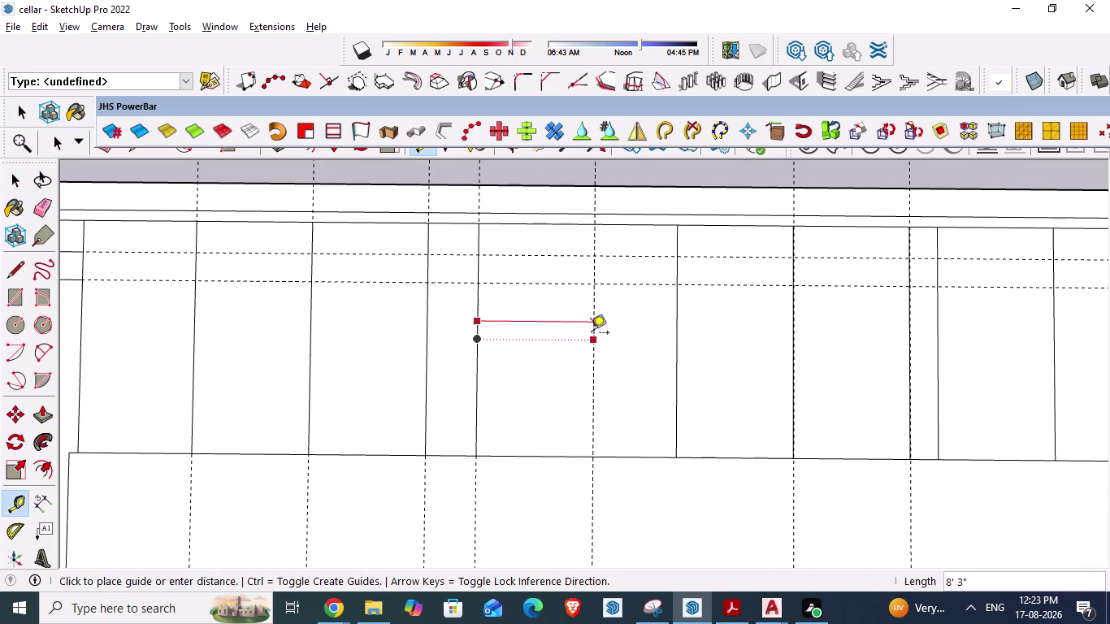
key(Escape)
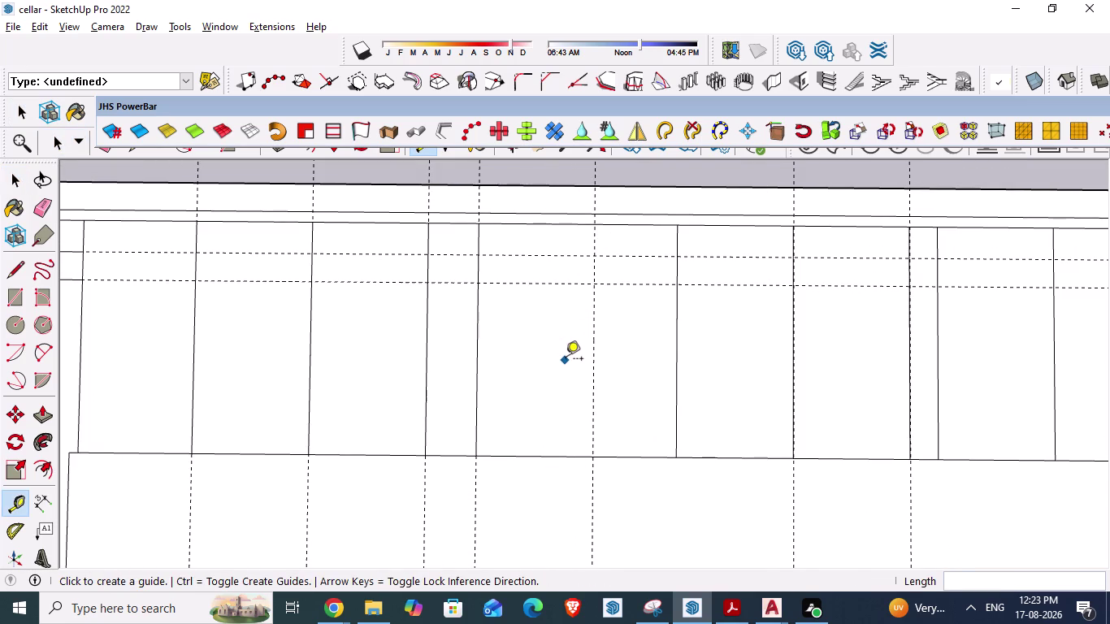
key(l)
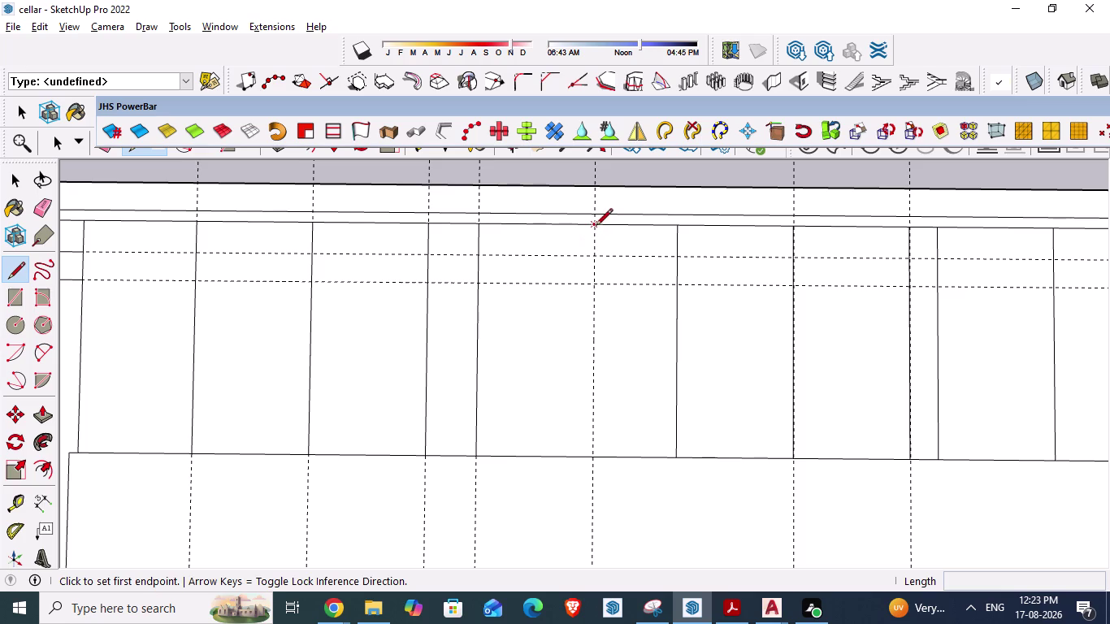
click(595, 227)
click(591, 453)
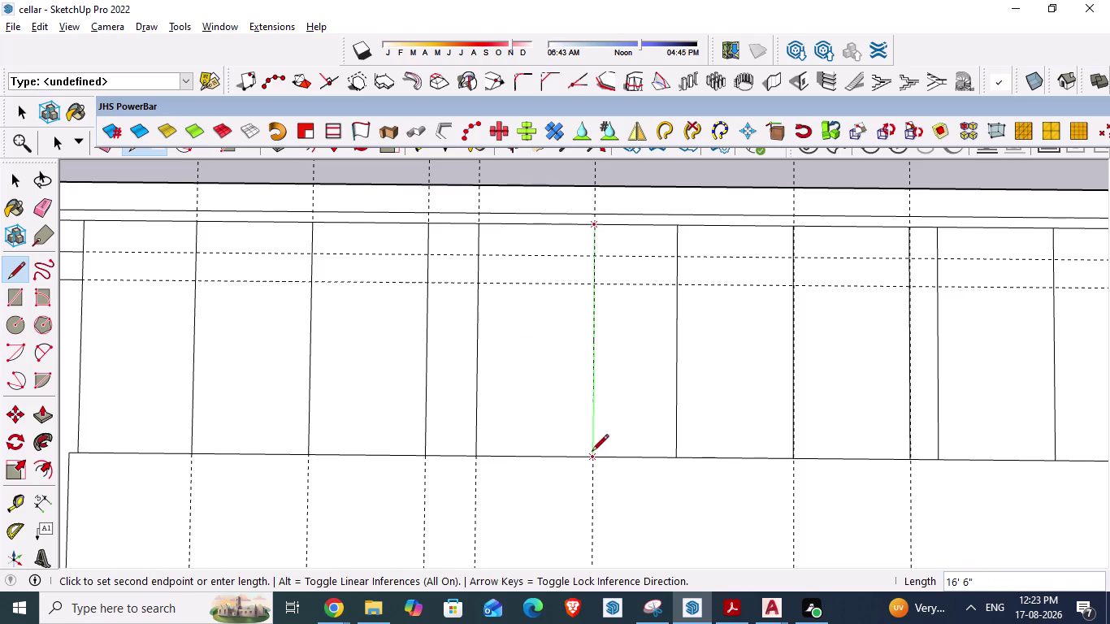
key(space)
Start a guide offset from the pillar line, then return to AutoCAD.
key(t)
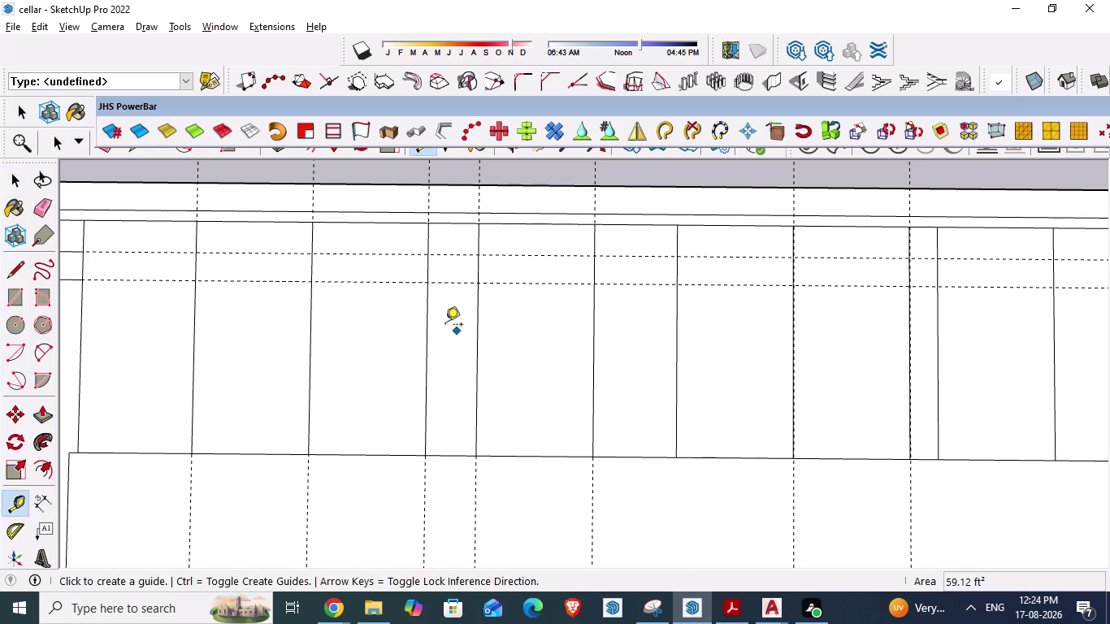
click(428, 326)
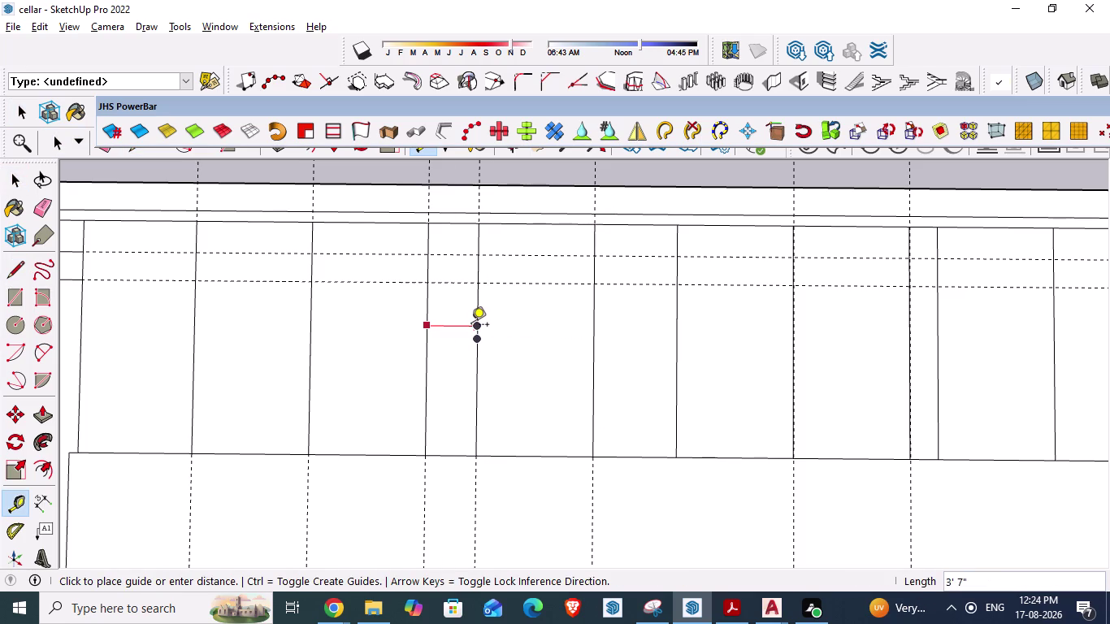
key(grave)
key(Escape)
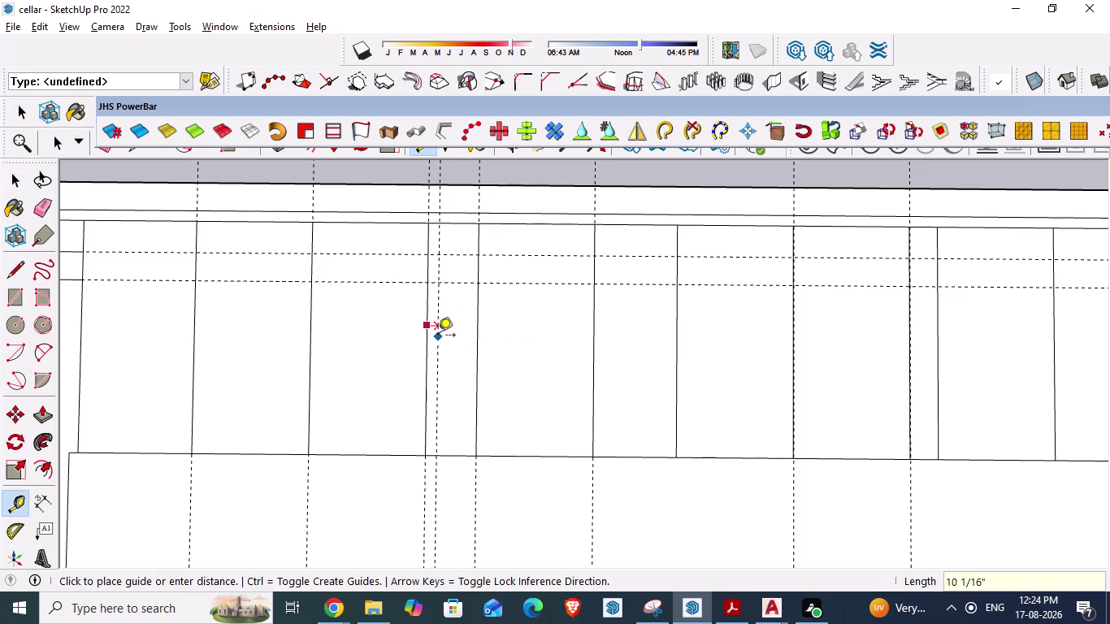
key(Escape)
scroll(down, 3)
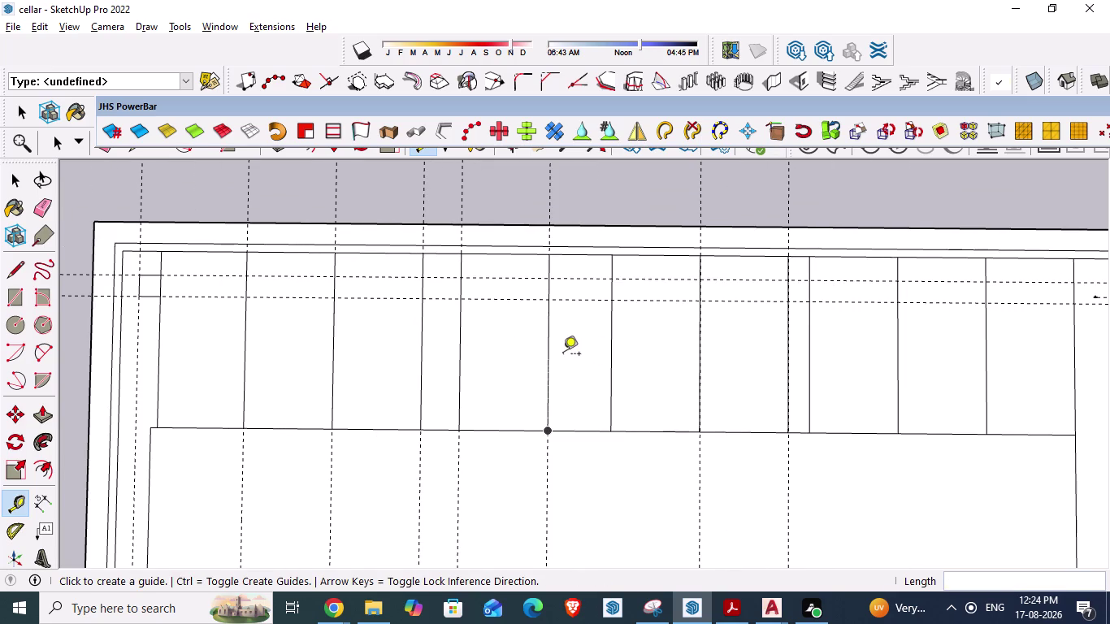
key(alt+Tab)
scroll(down, 3)
Start an aligned dimension on the bay line beside the pillar, then return to SketchUp.
scroll(up, 3)
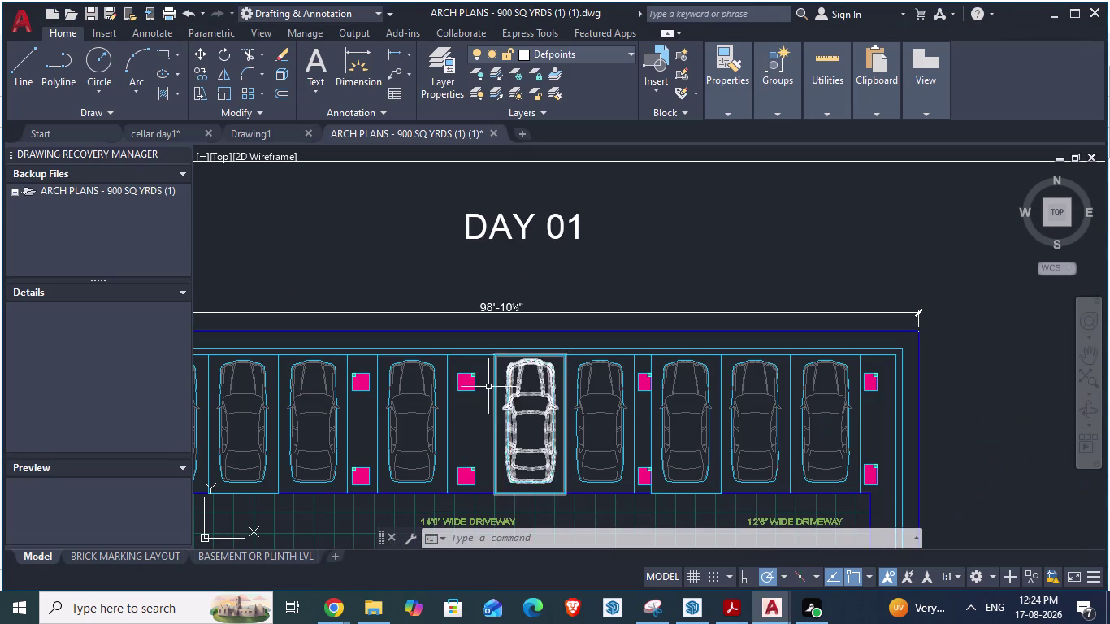
scroll(up, 3)
key(space)
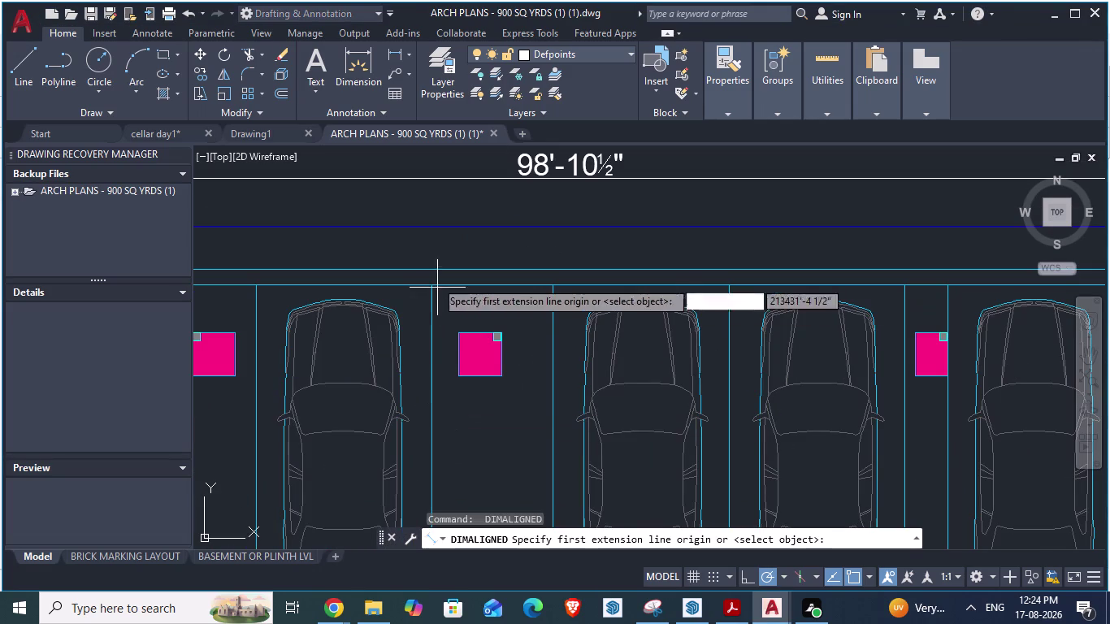
click(430, 287)
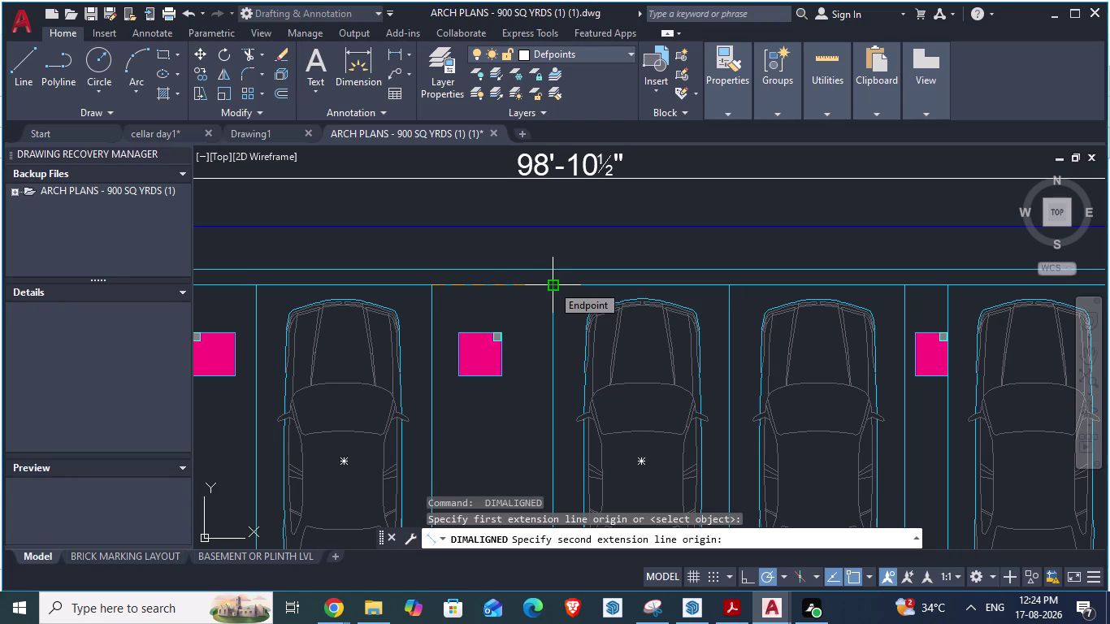
key(alt+Tab)
key(alt+Tab)
key(alt+Tab)
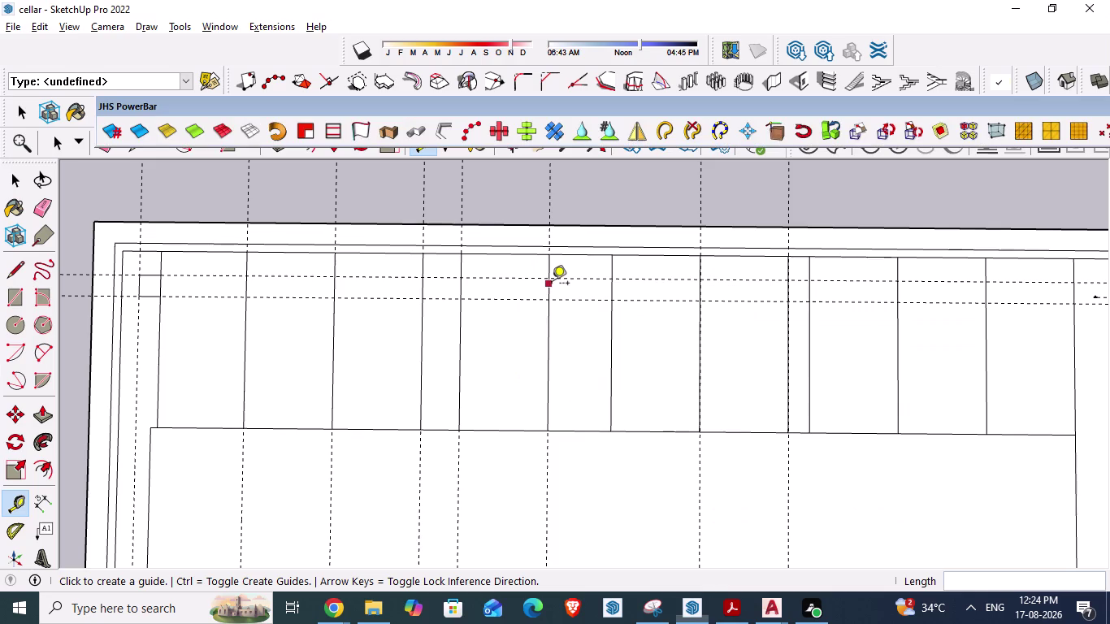
Place a guide 5'8" from the bay line with Tape Measure.
scroll(down, 3)
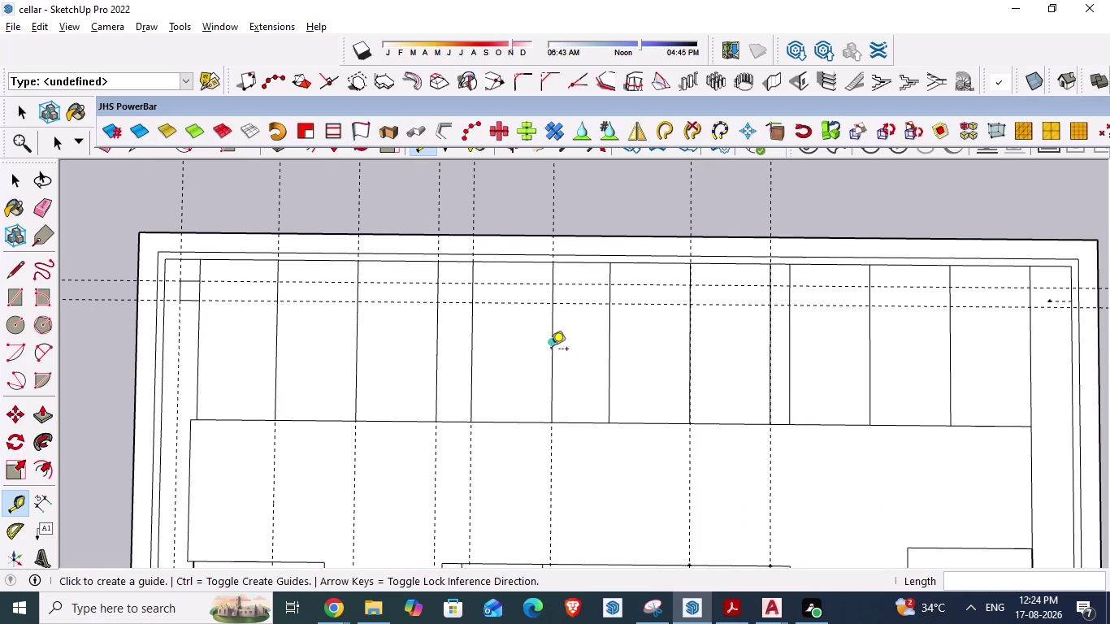
click(551, 350)
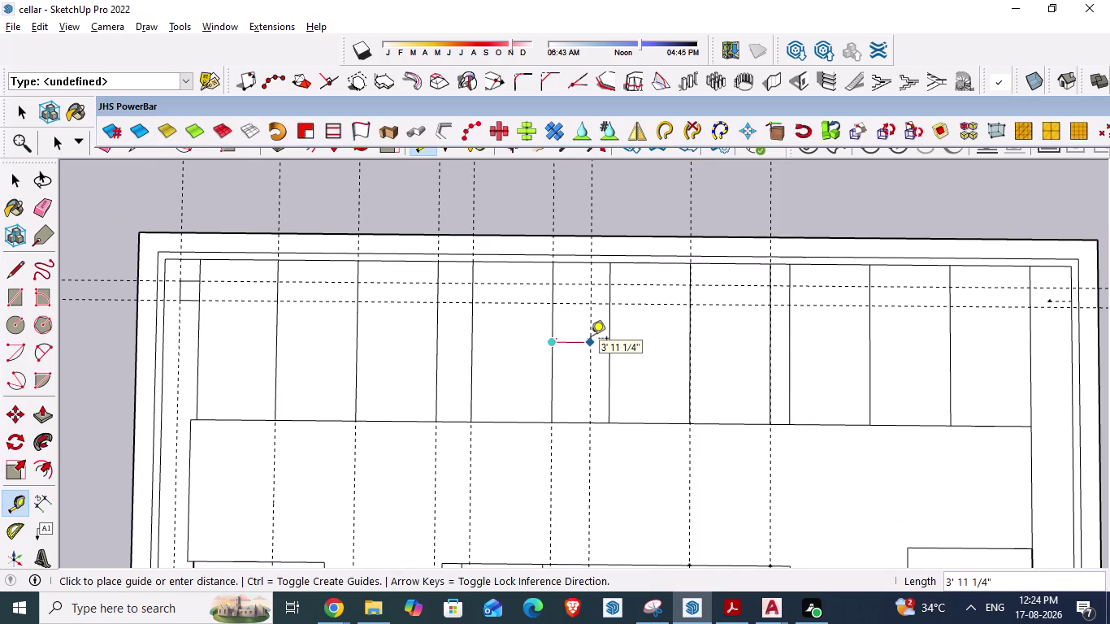
text(5'8")
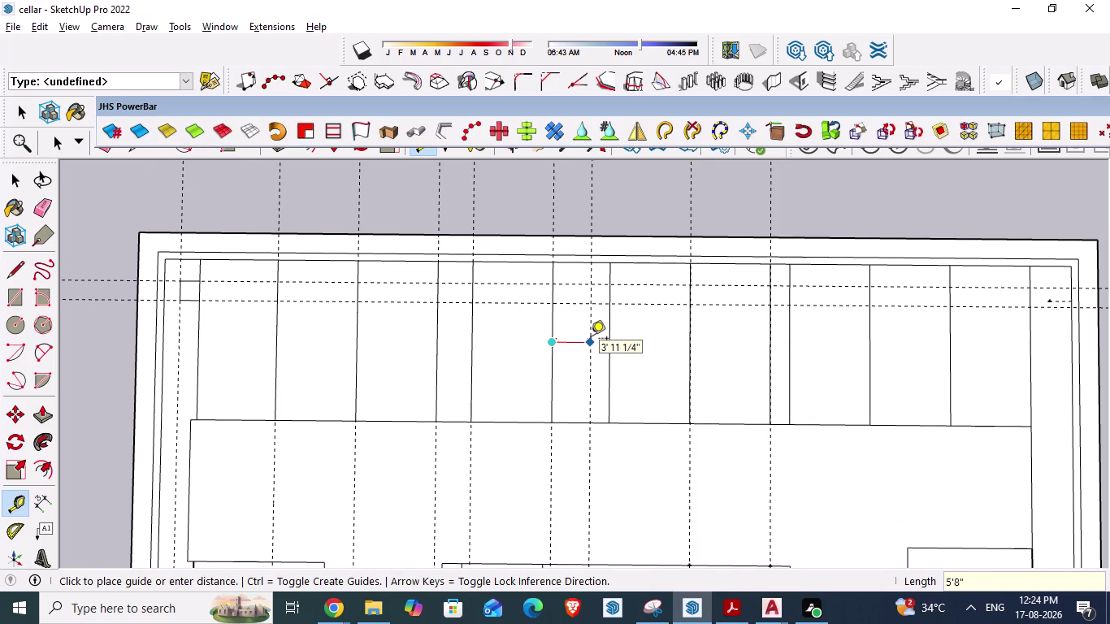
key(Return)
Delete the old bay divider and redraw it along the new guide, top to bottom.
key(space)
scroll(up, 3)
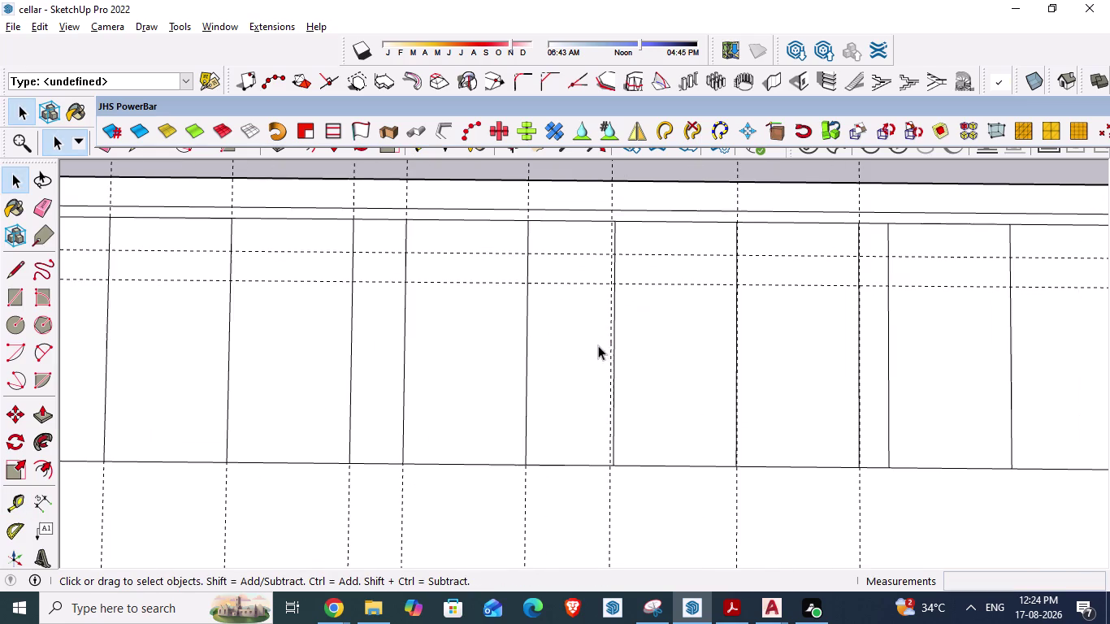
click(613, 338)
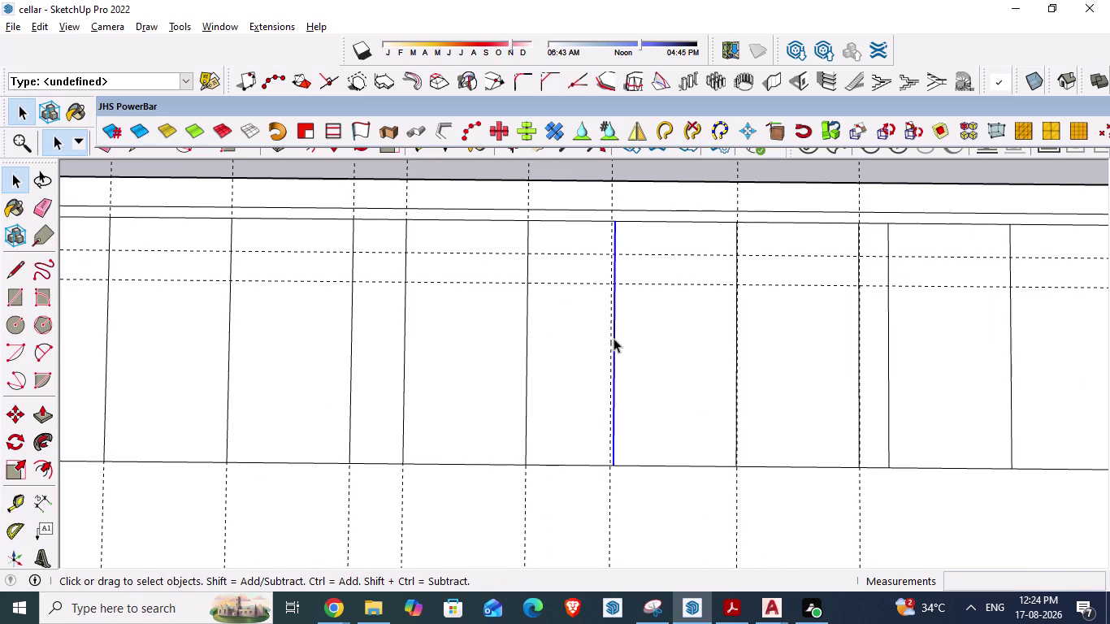
key(Delete)
key(l)
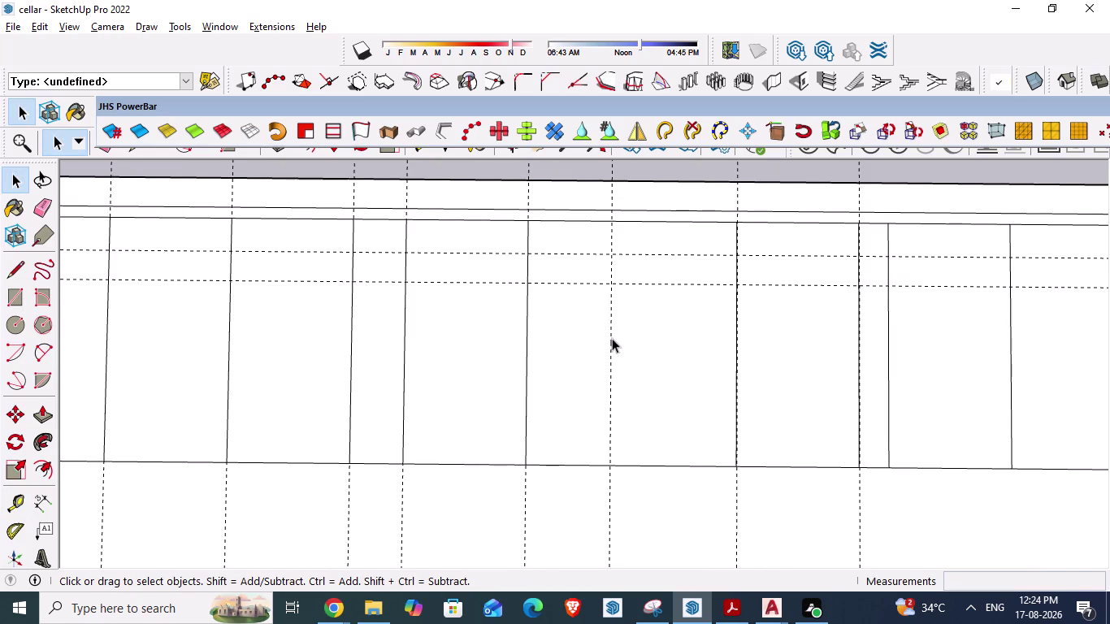
click(617, 221)
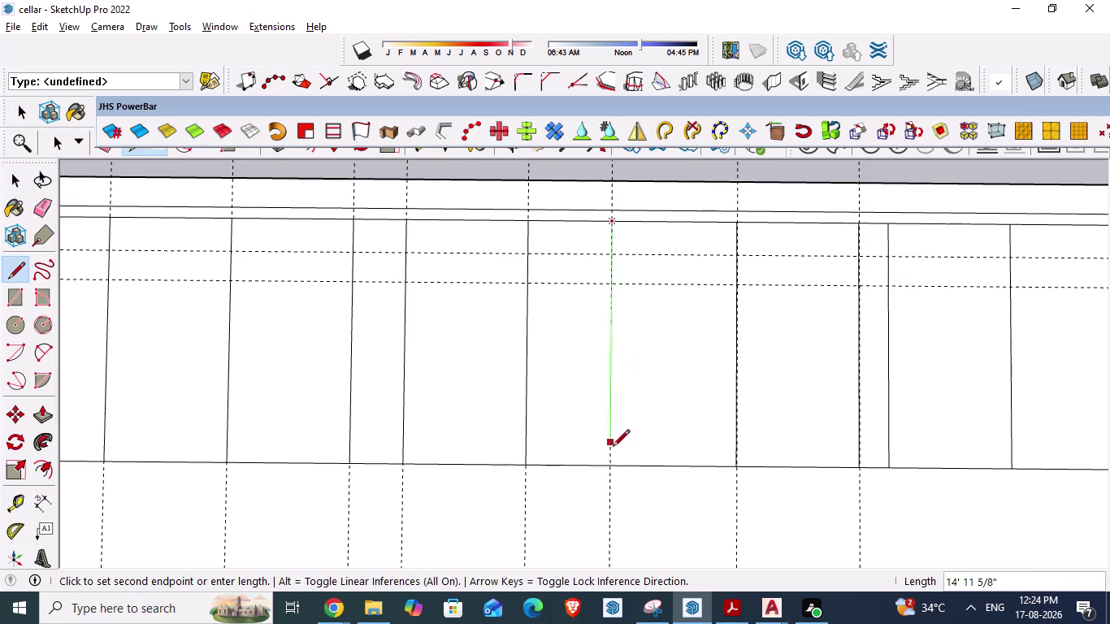
click(610, 460)
key(space)
scroll(down, 3)
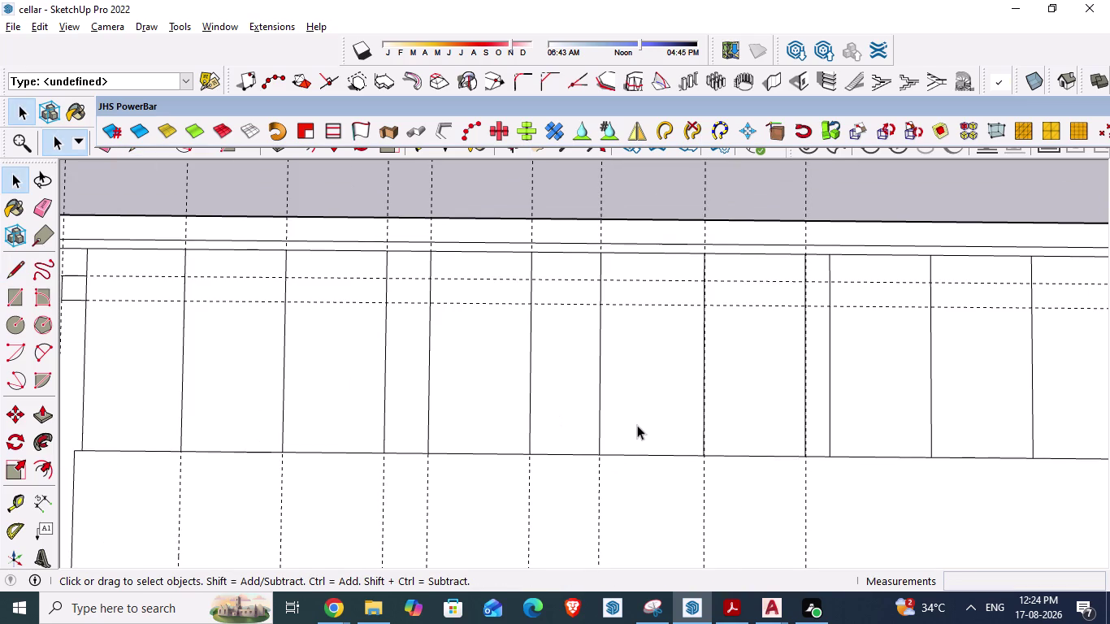
Place a guide 8'3" from a bay line.
key(t)
click(596, 375)
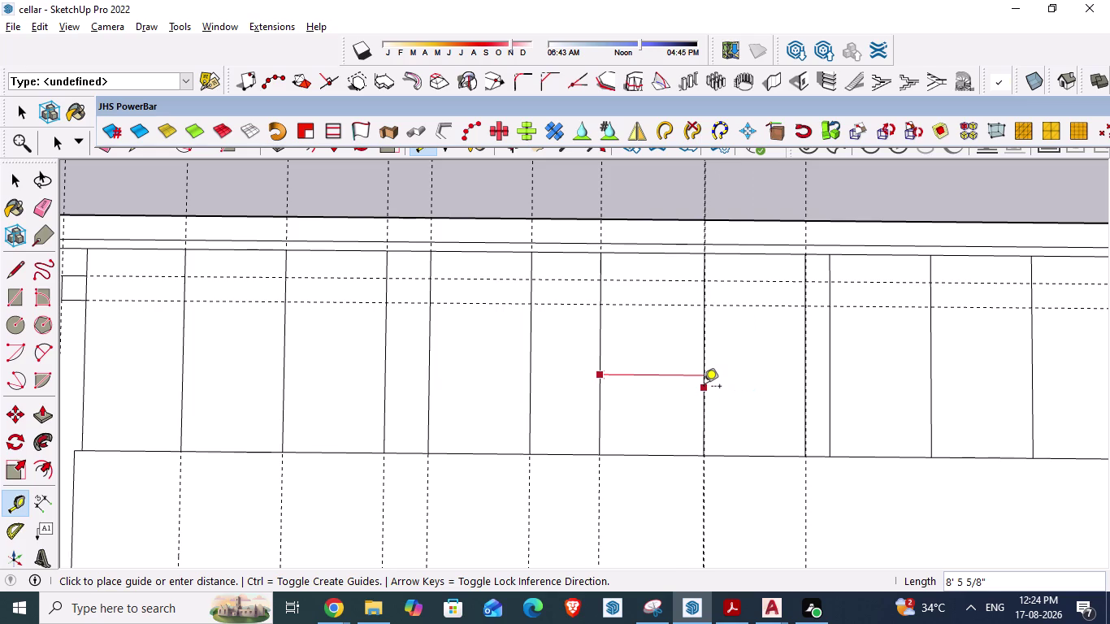
text(8')
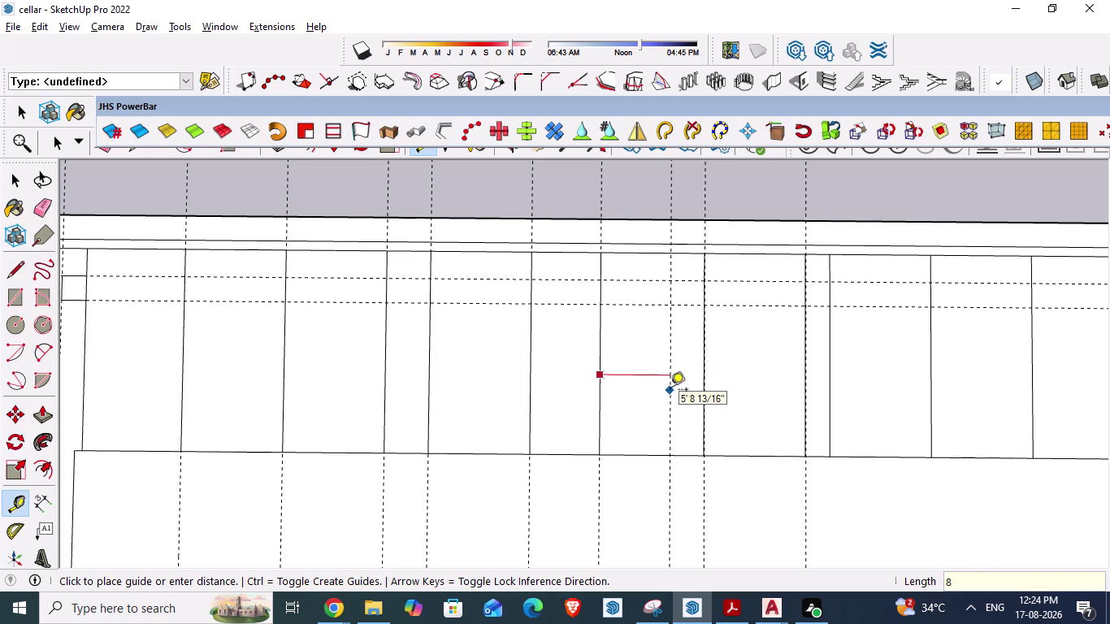
text(3)
key(shift+quotedbl)
key(Return)
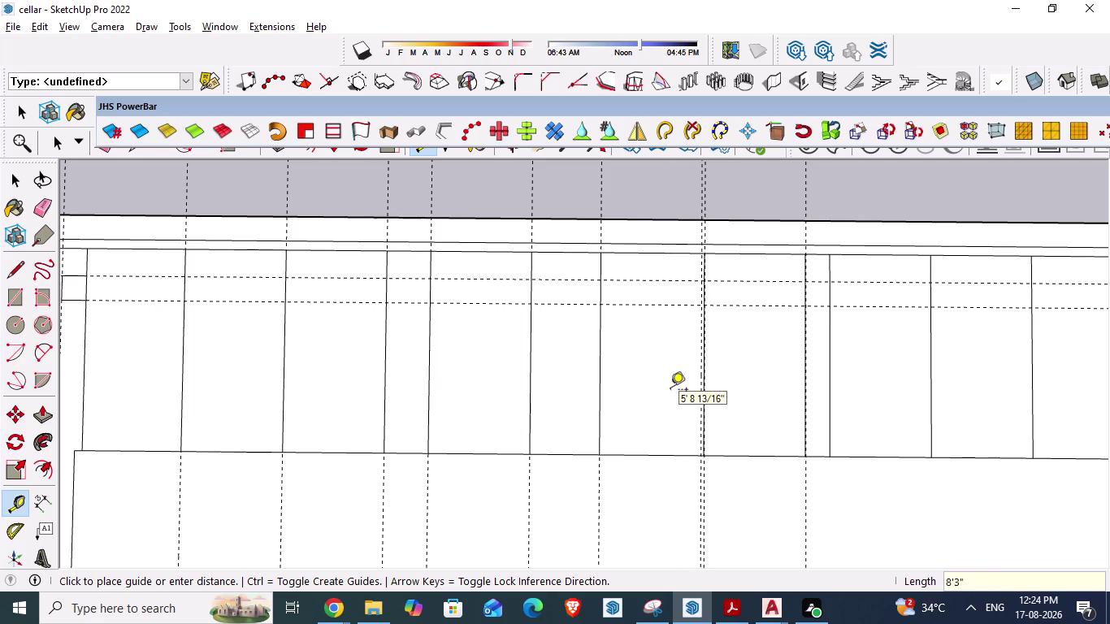
Select and delete the misplaced guide.
key(space)
scroll(up, 3)
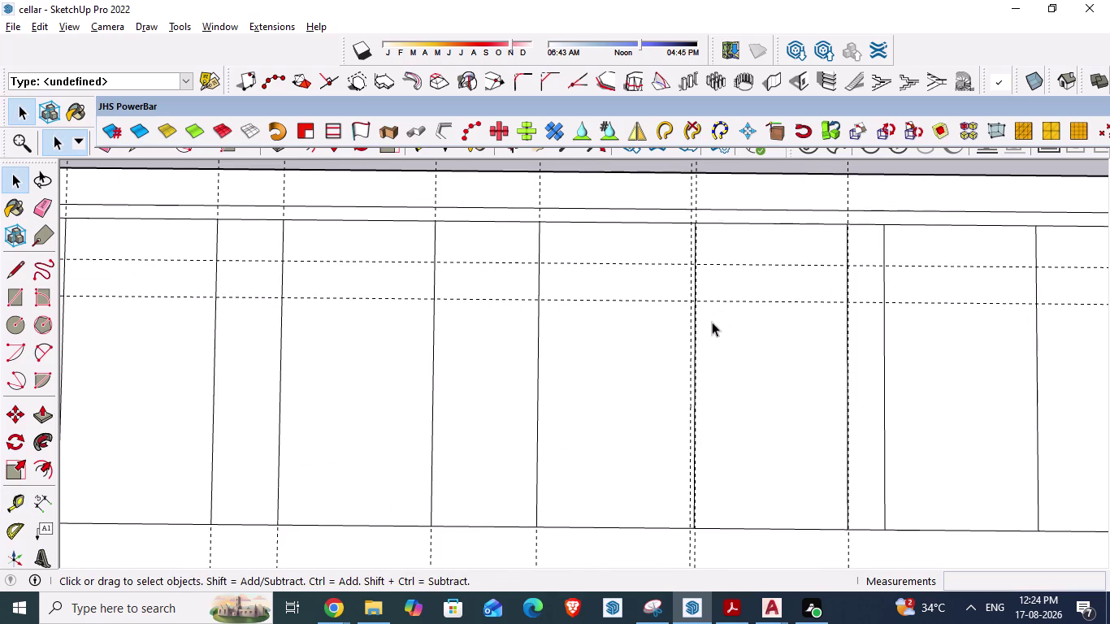
click(697, 323)
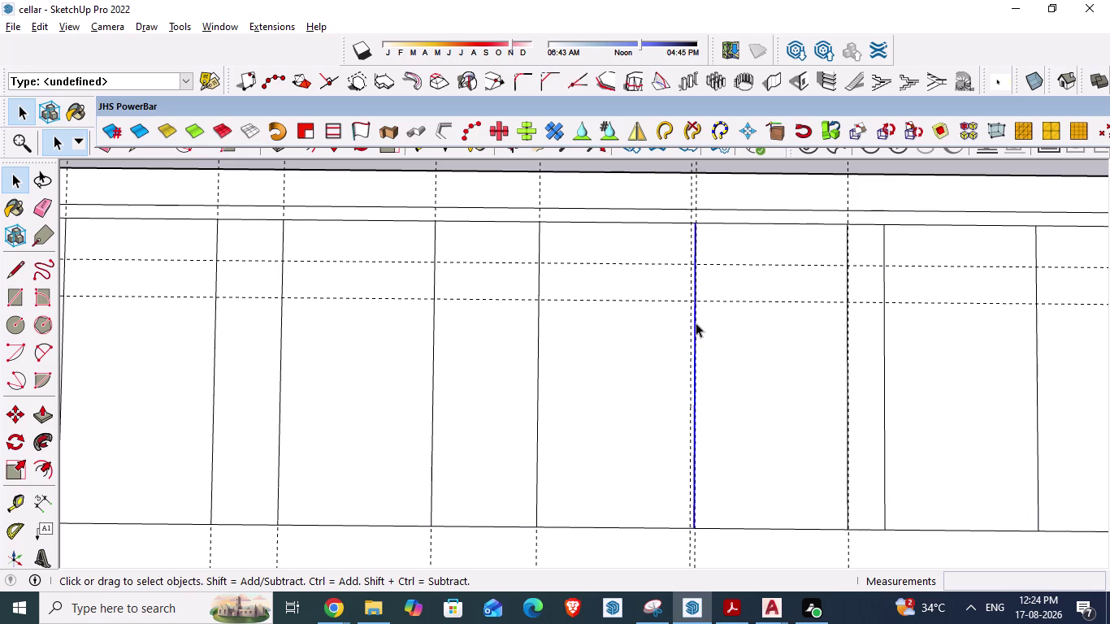
key(Delete)
click(695, 323)
key(Delete)
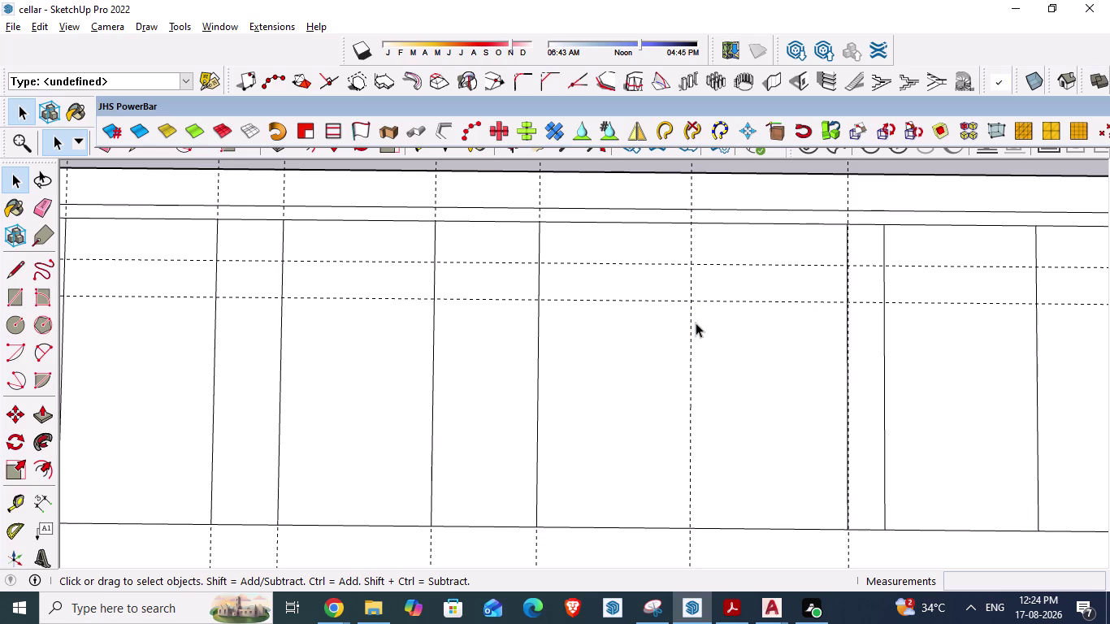
Place a new guide 8'3" from the existing bay guide.
key(t)
click(691, 324)
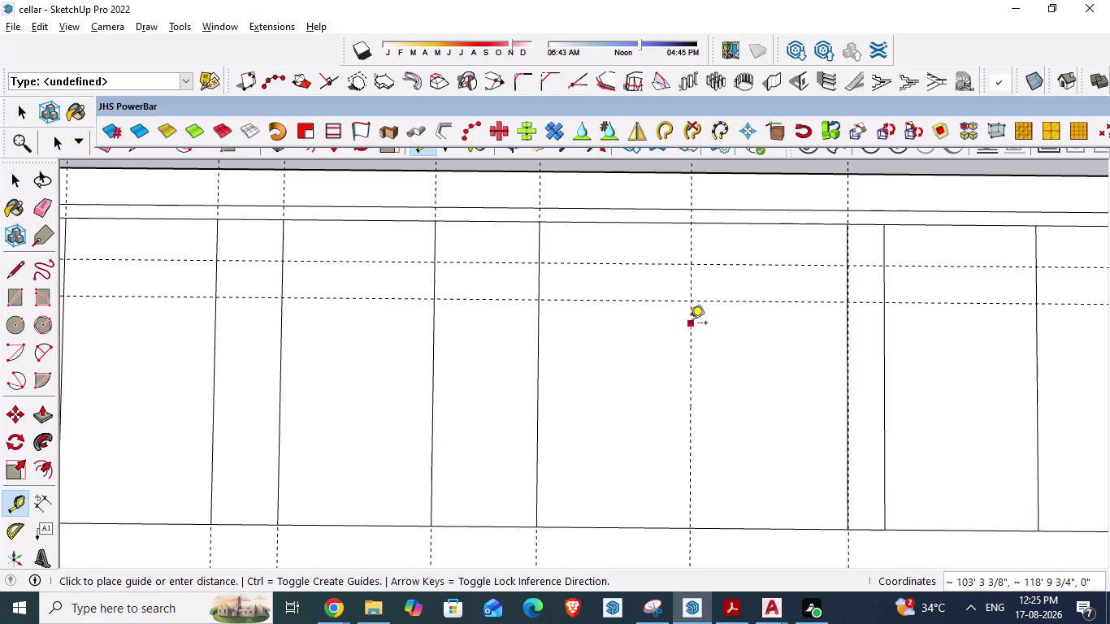
text(8')
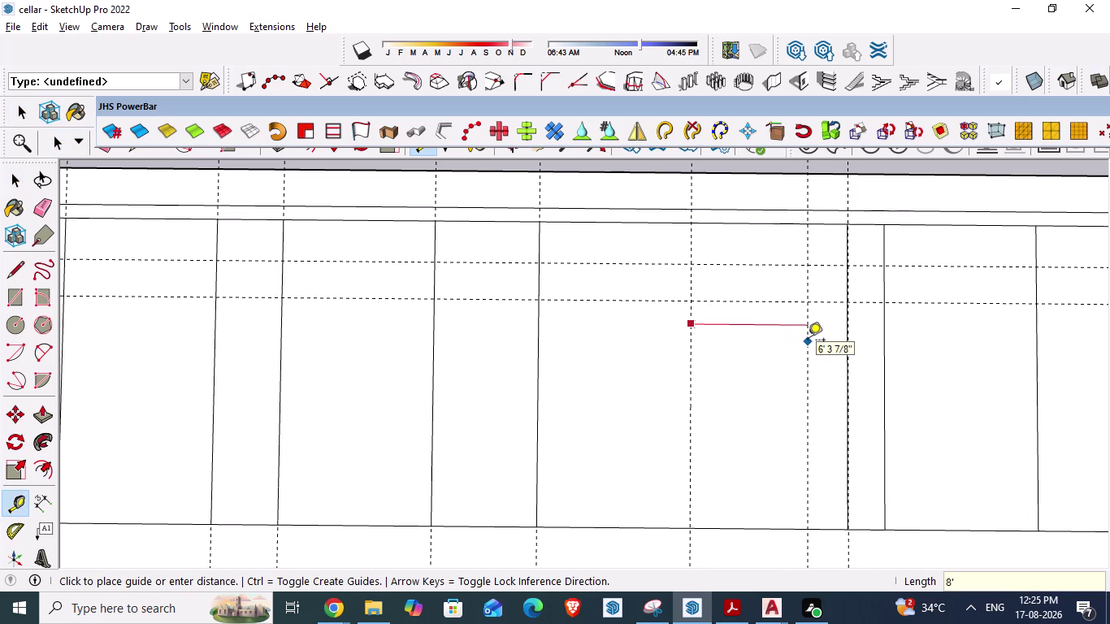
text(3")
key(Return)
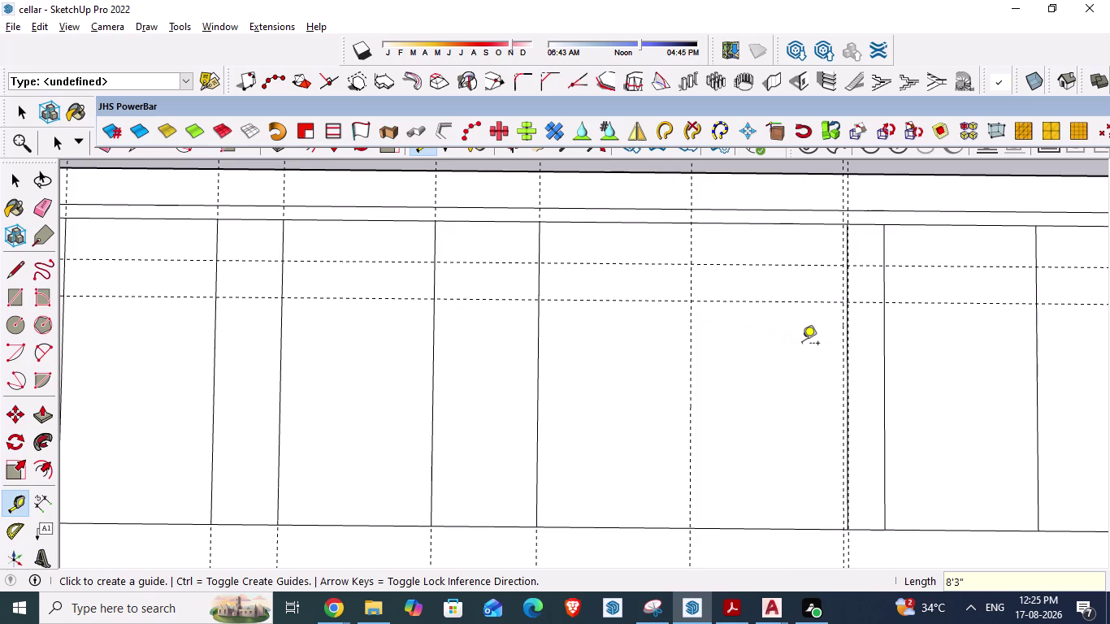
scroll(up, 3)
scroll(down, 3)
scroll(down, 3)
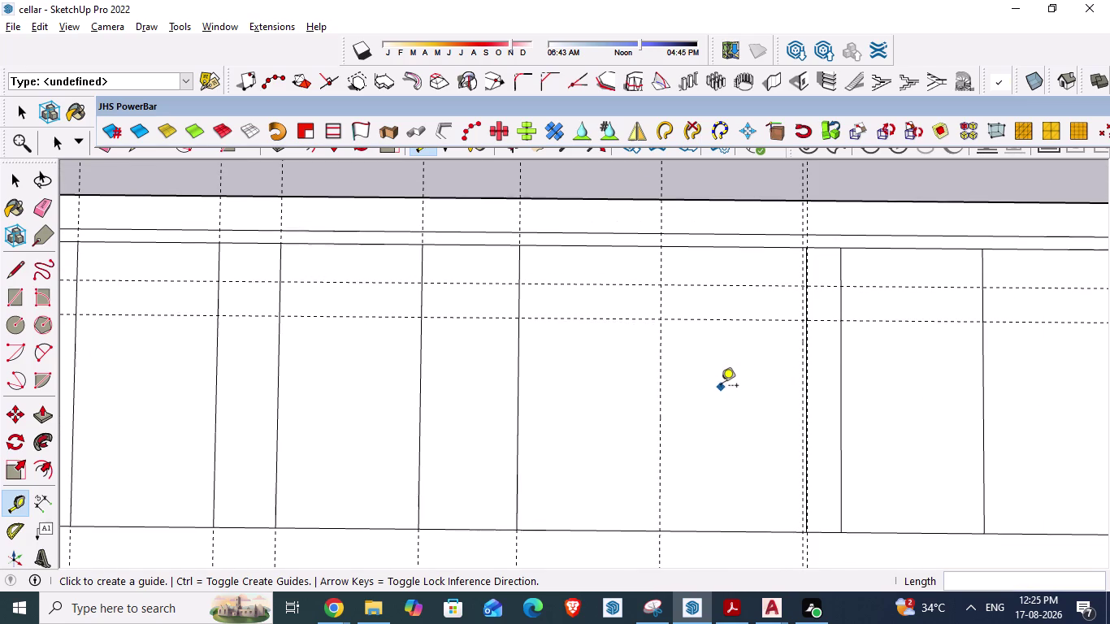
scroll(down, 3)
scroll(down, 3)
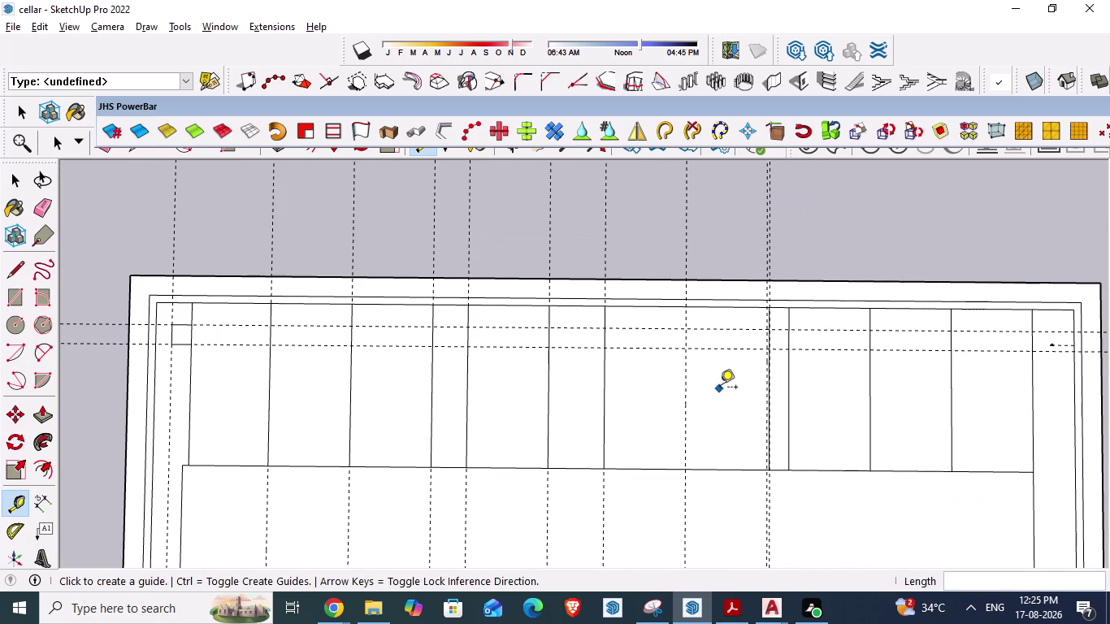
Check the AutoCAD plan and switch windows back toward SketchUp.
key(alt+Tab)
scroll(down, 3)
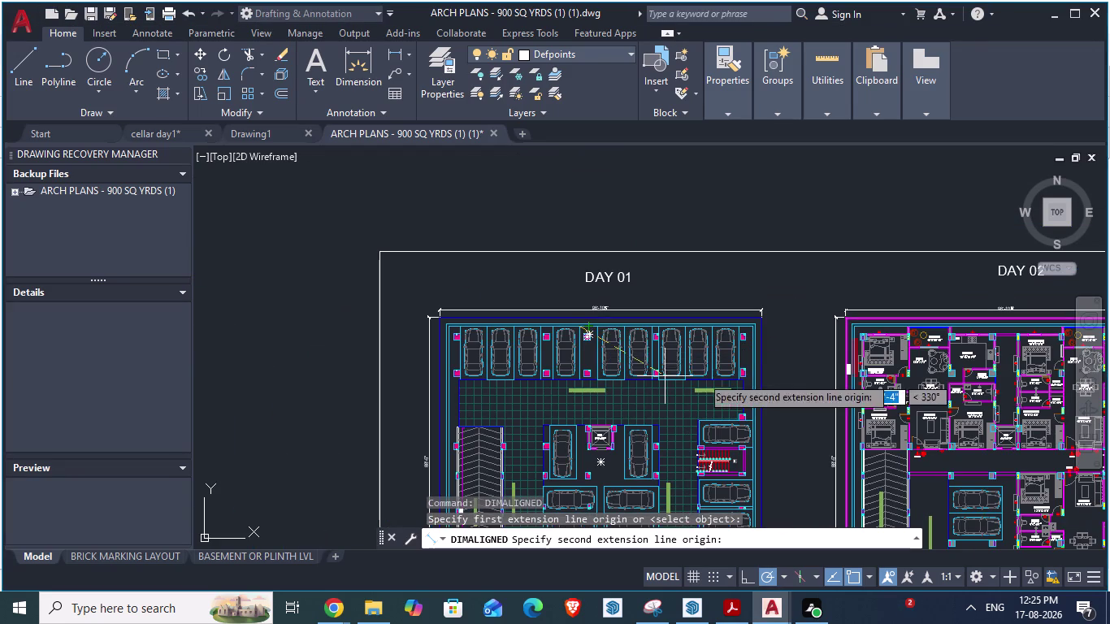
key(alt+Tab)
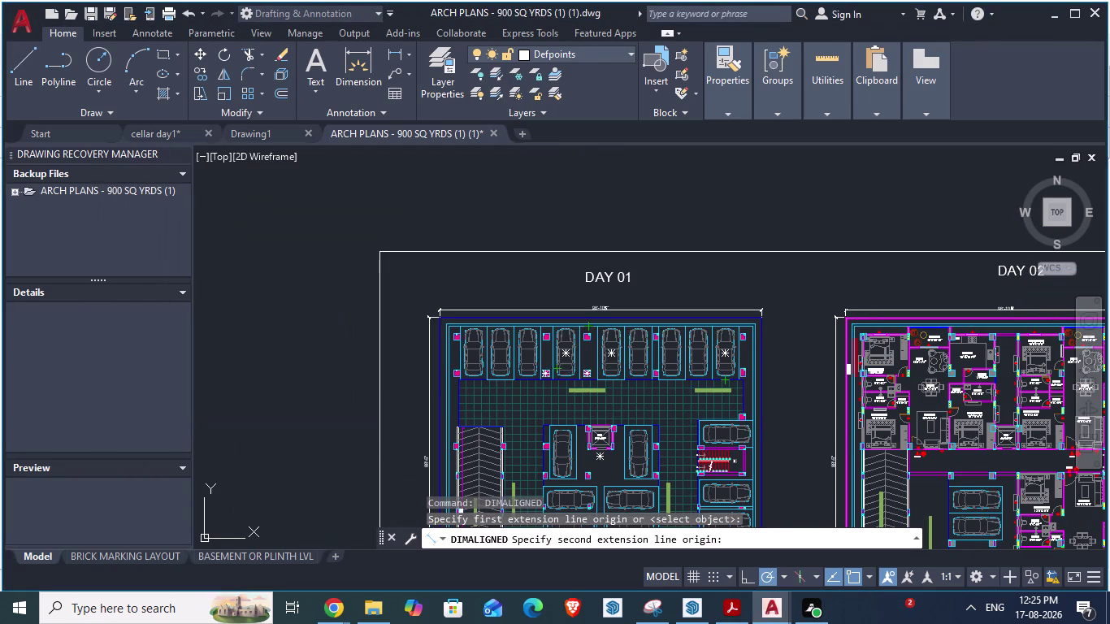
key(alt+Tab)
Draw a vertical edge along the guide between the wall lines, cancelling a stray slanted edge.
key(alt+Tab)
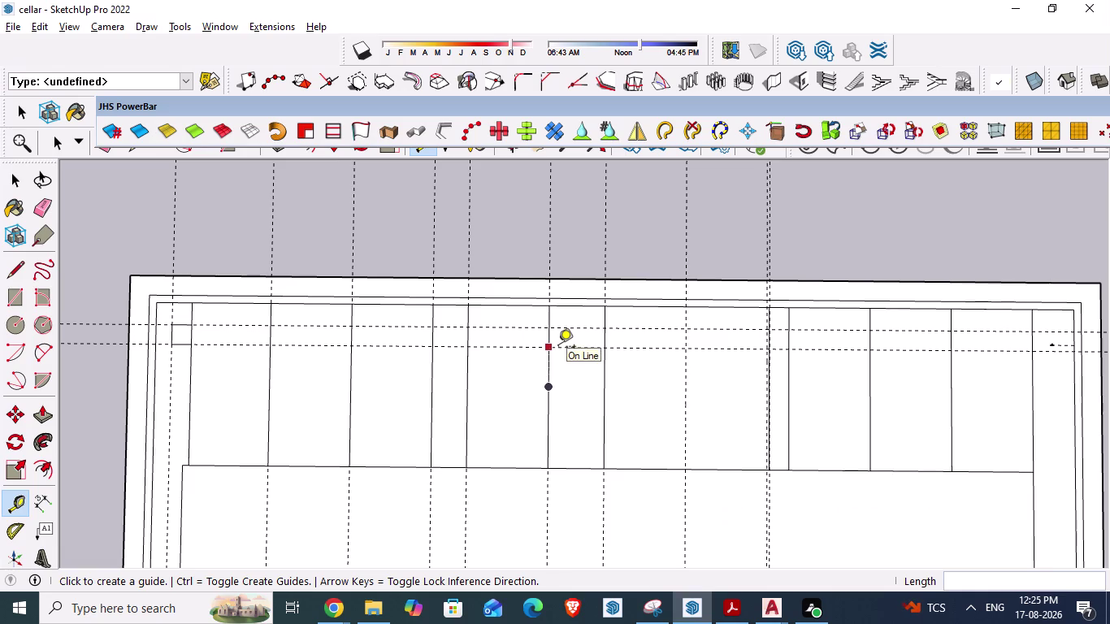
scroll(up, 3)
key(space)
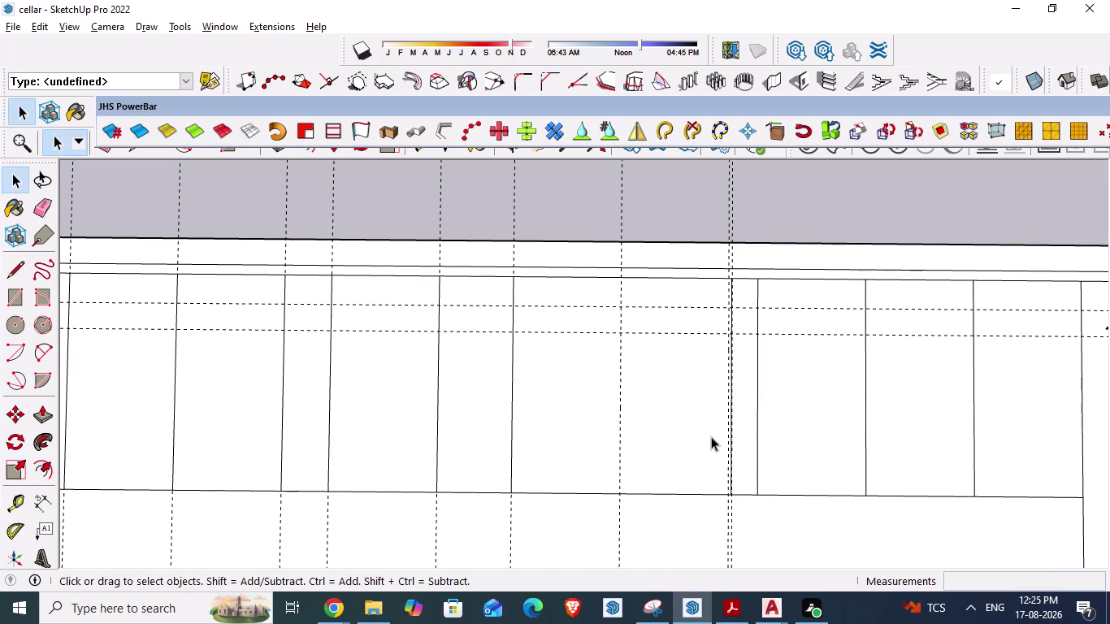
key(l)
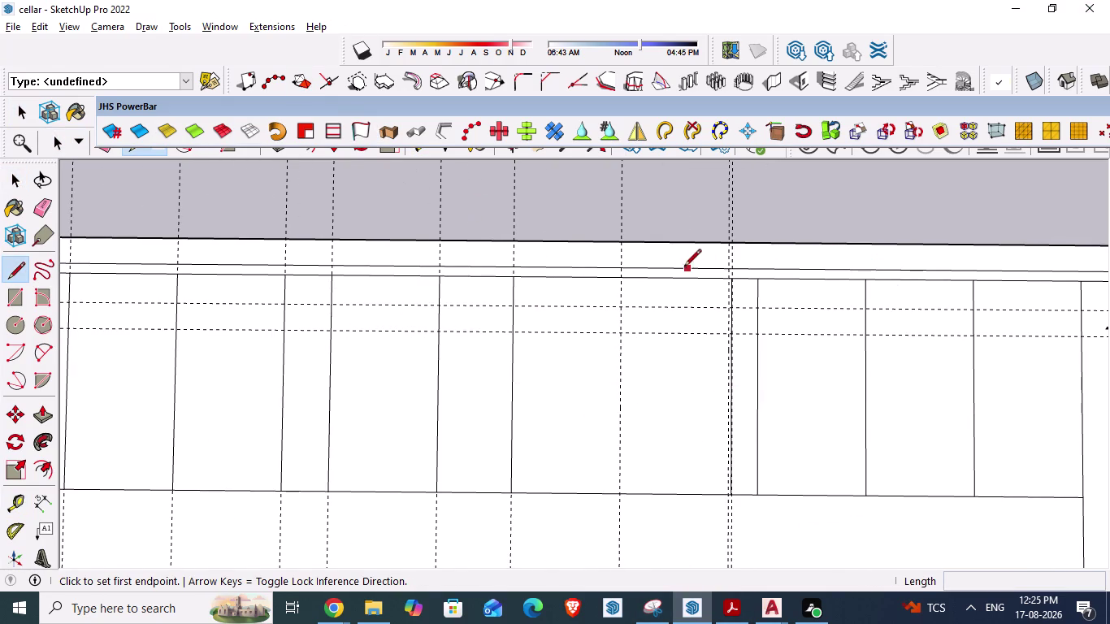
click(623, 280)
click(623, 485)
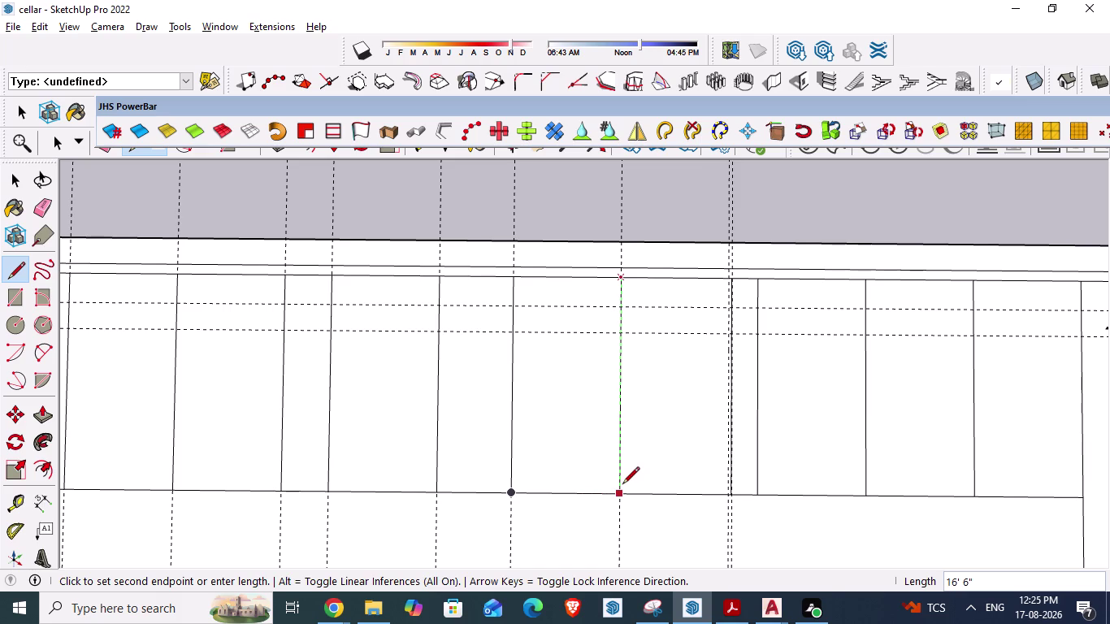
scroll(up, 3)
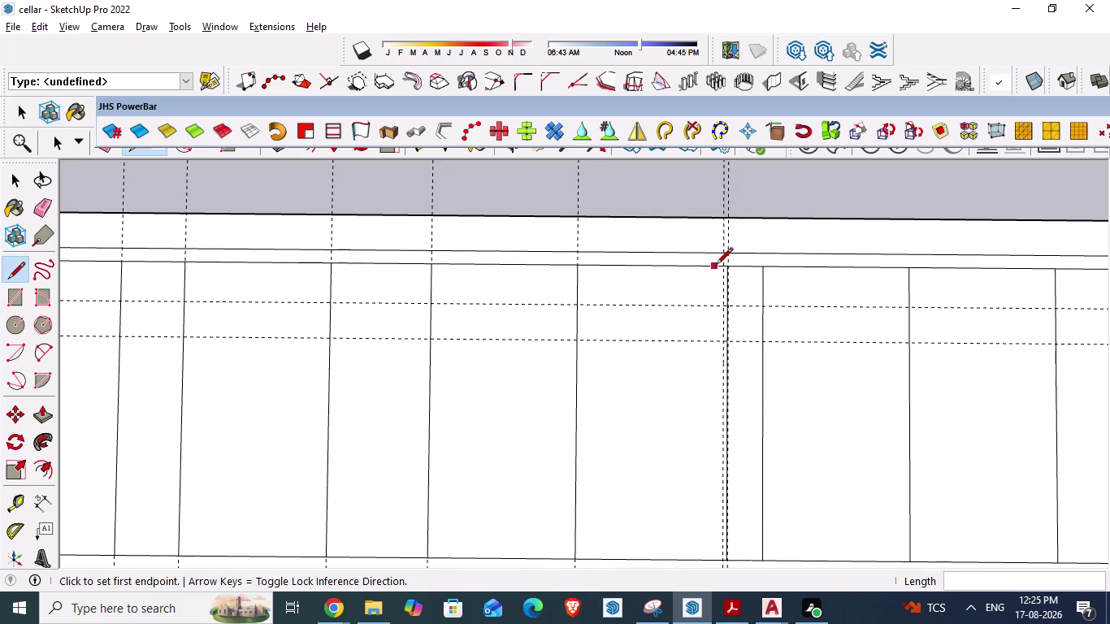
scroll(up, 3)
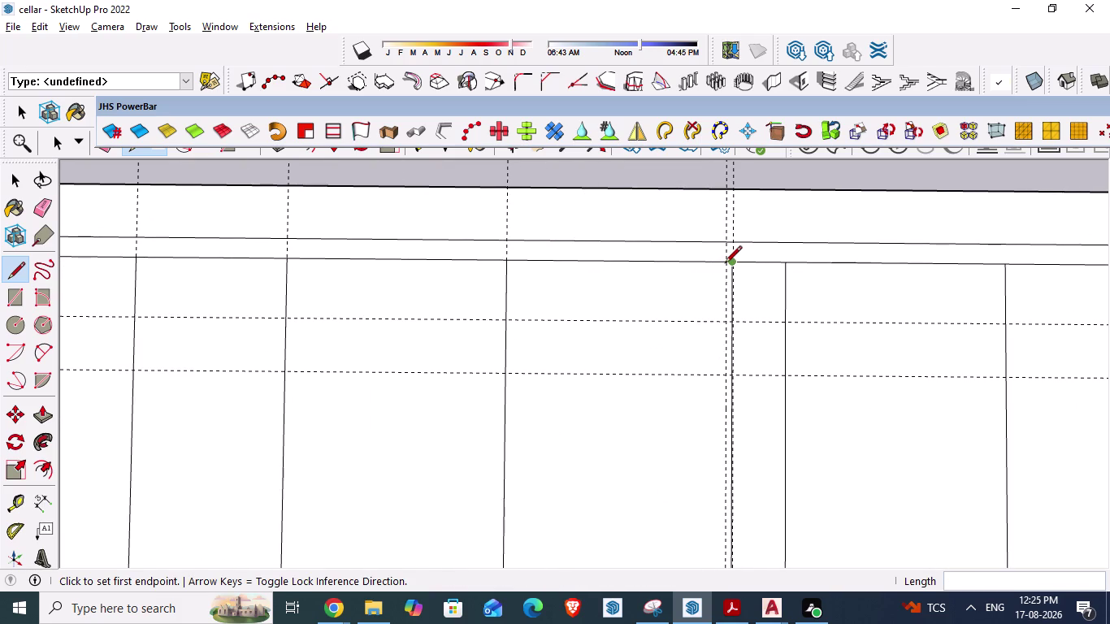
click(720, 265)
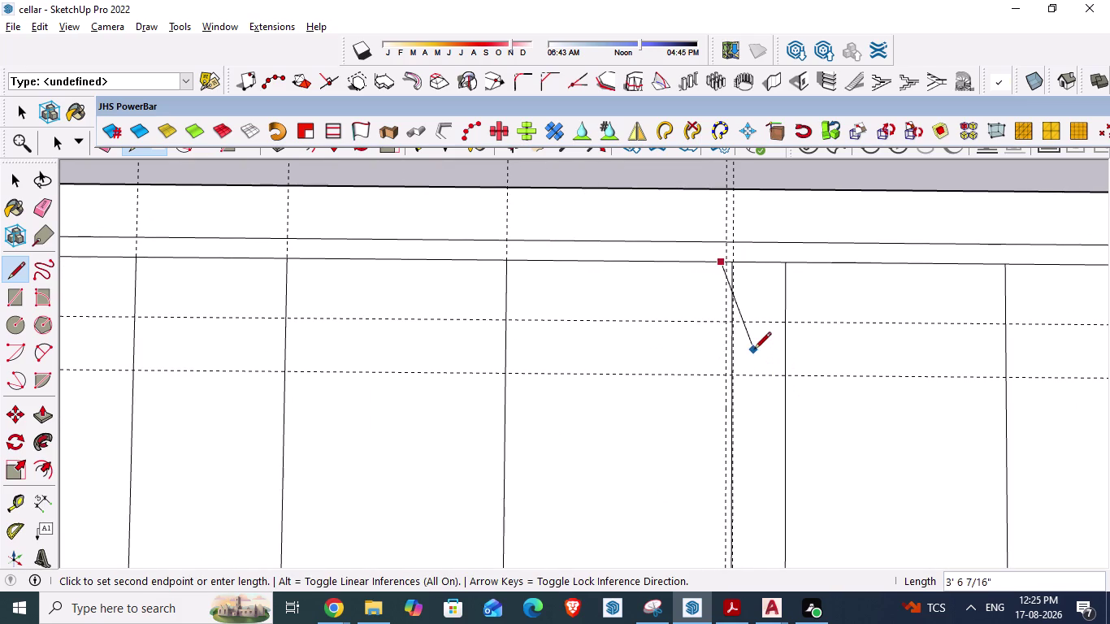
key(Escape)
Select and delete the duplicate guide line.
scroll(up, 3)
key(space)
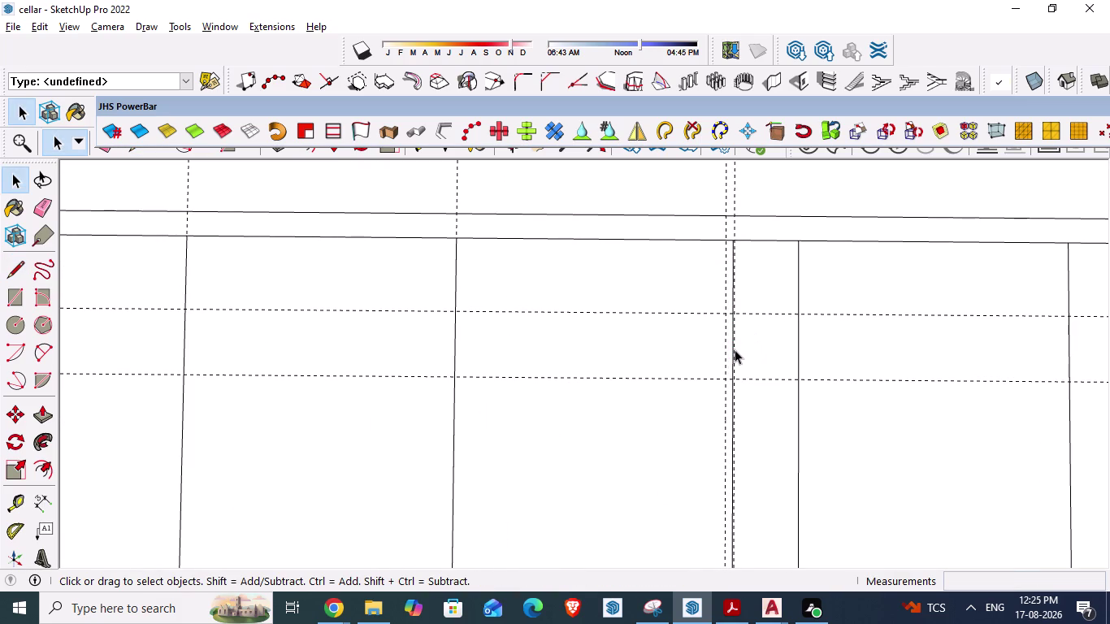
click(735, 349)
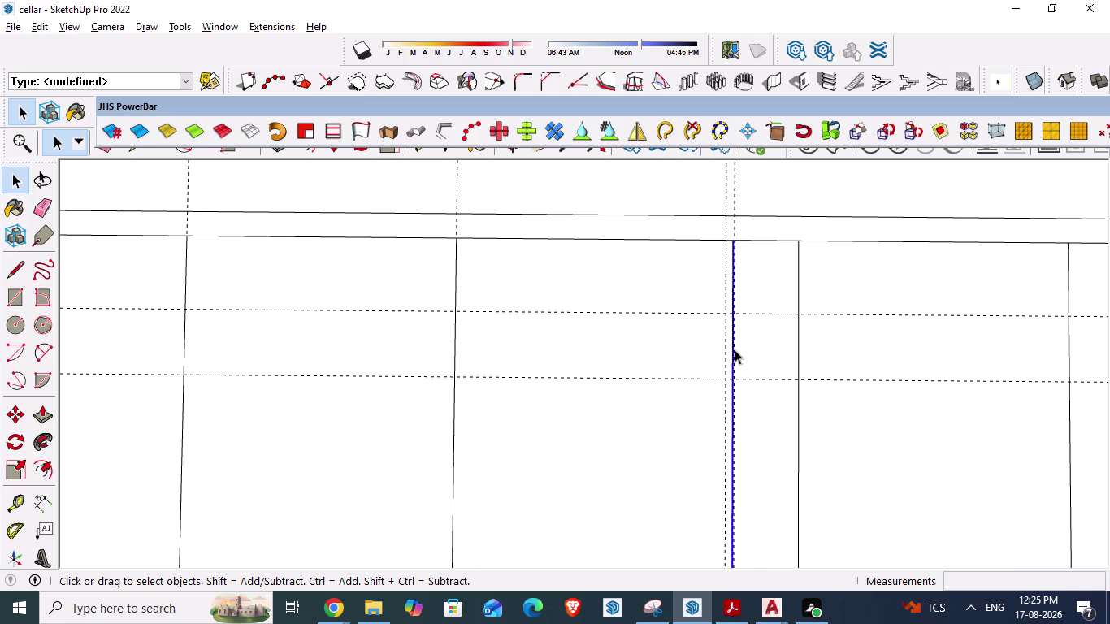
key(Delete)
click(735, 350)
key(Delete)
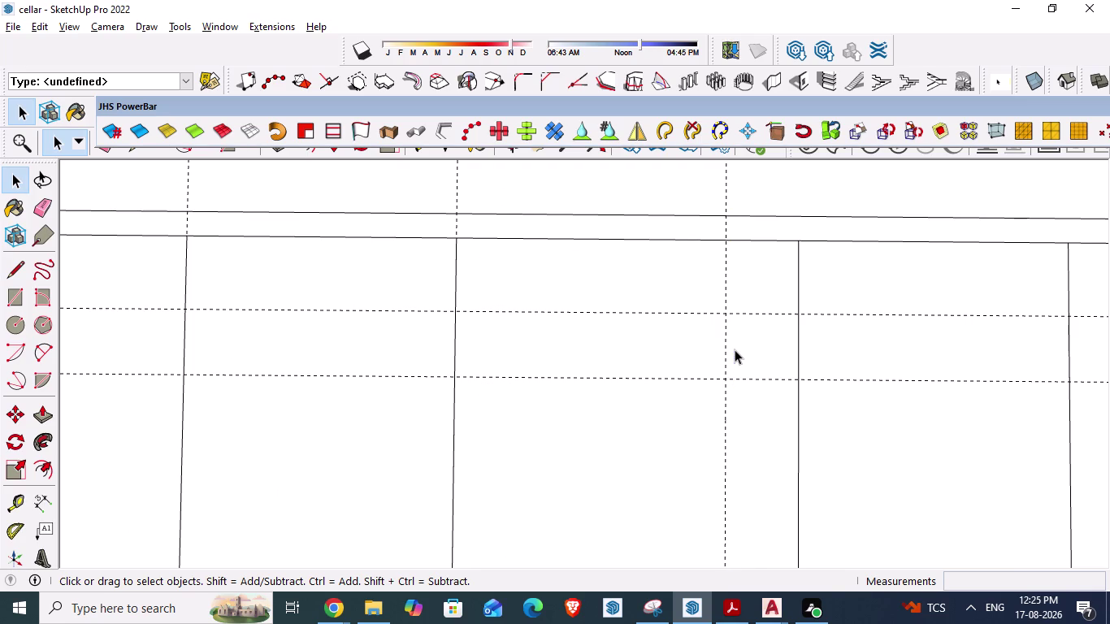
Draw a second vertical edge along the guide from top to bottom wall line.
key(l)
click(725, 244)
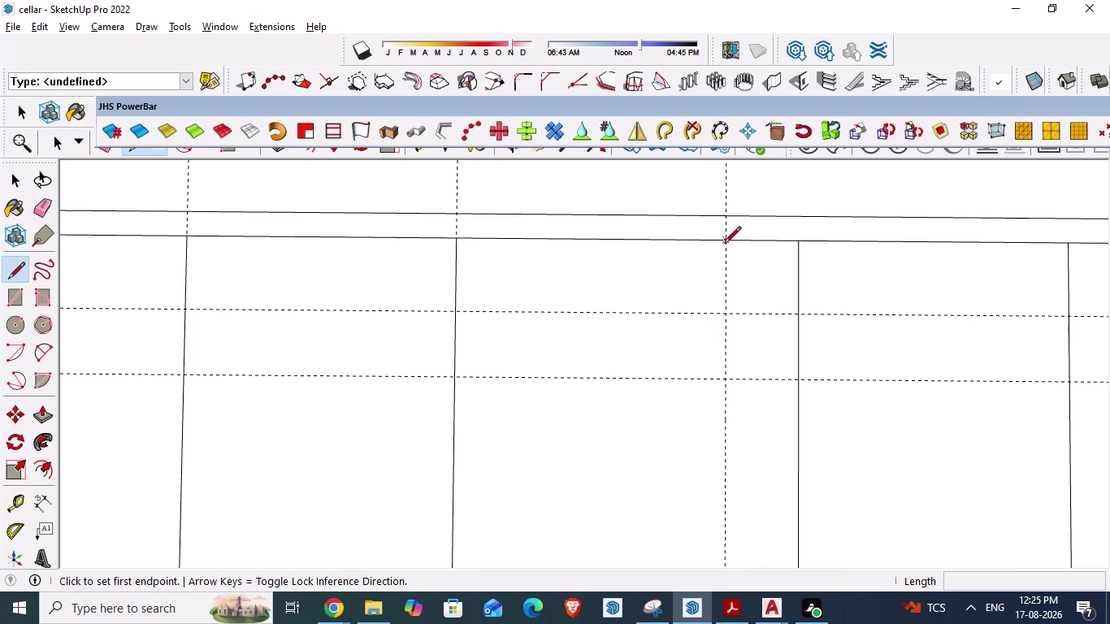
scroll(down, 3)
scroll(down, 3)
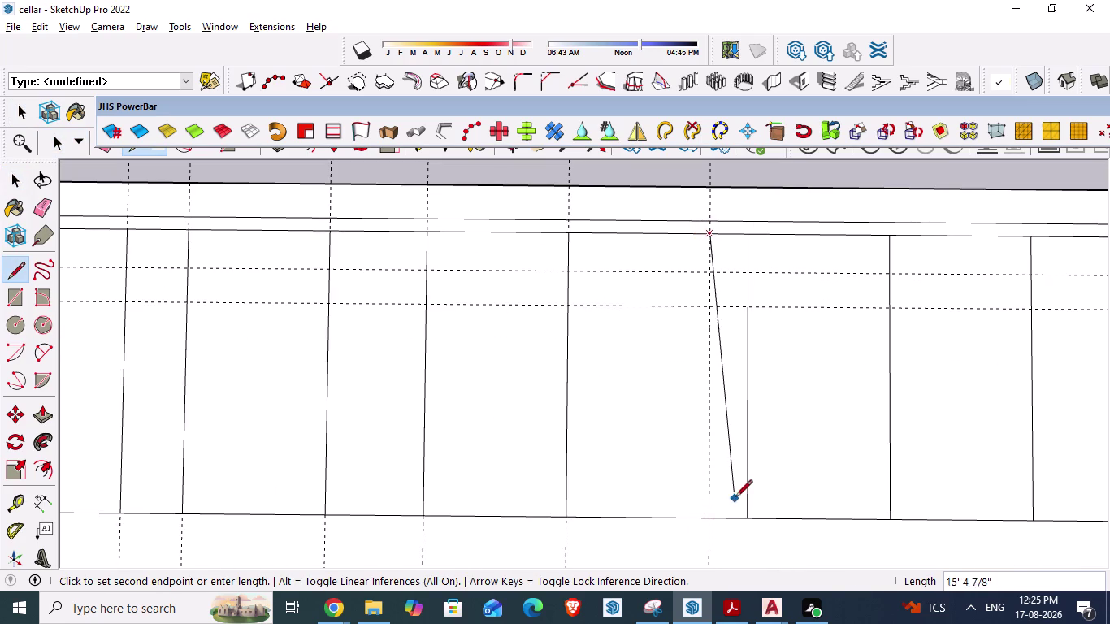
click(710, 521)
key(space)
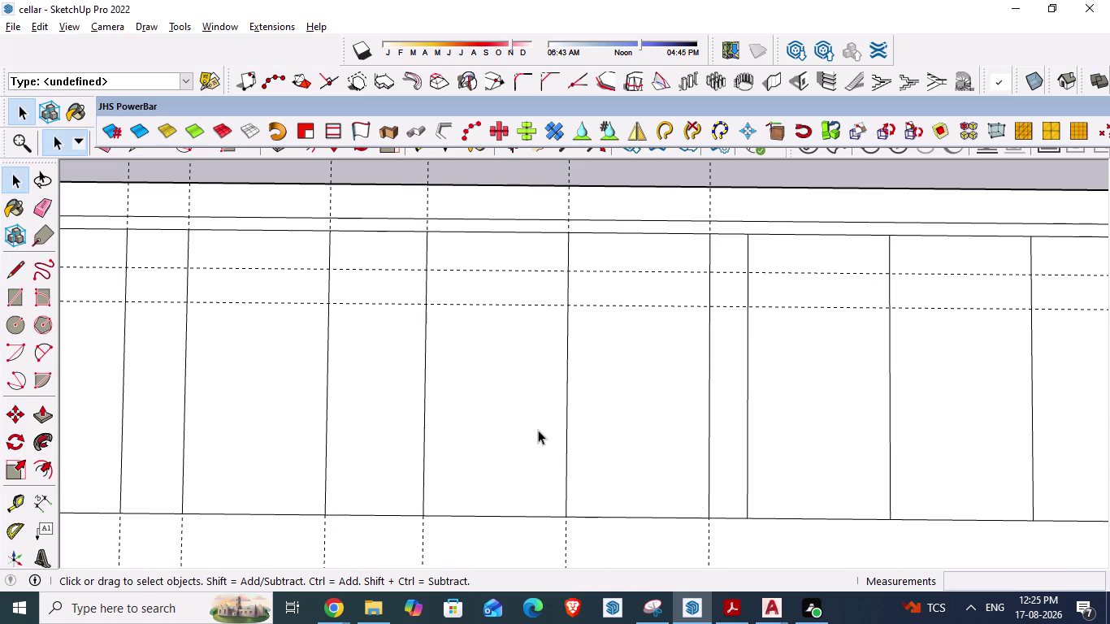
scroll(down, 3)
scroll(down, 3)
click(690, 417)
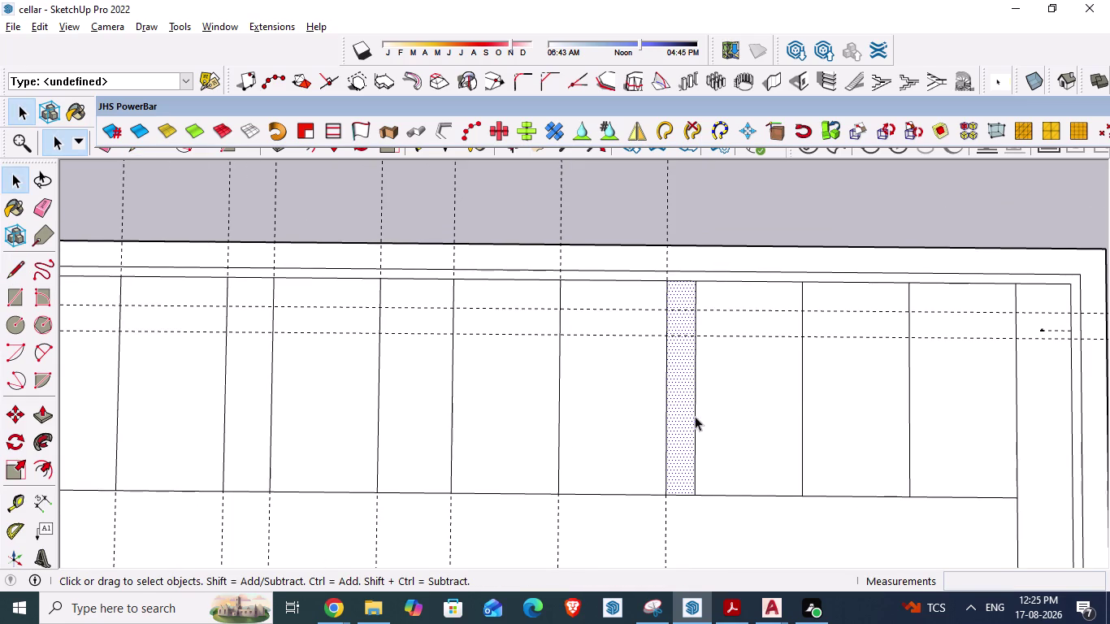
Erase the pillar-strip edge, extra bay dividers and leftover edge fragments with the Eraser.
key(space)
key(e)
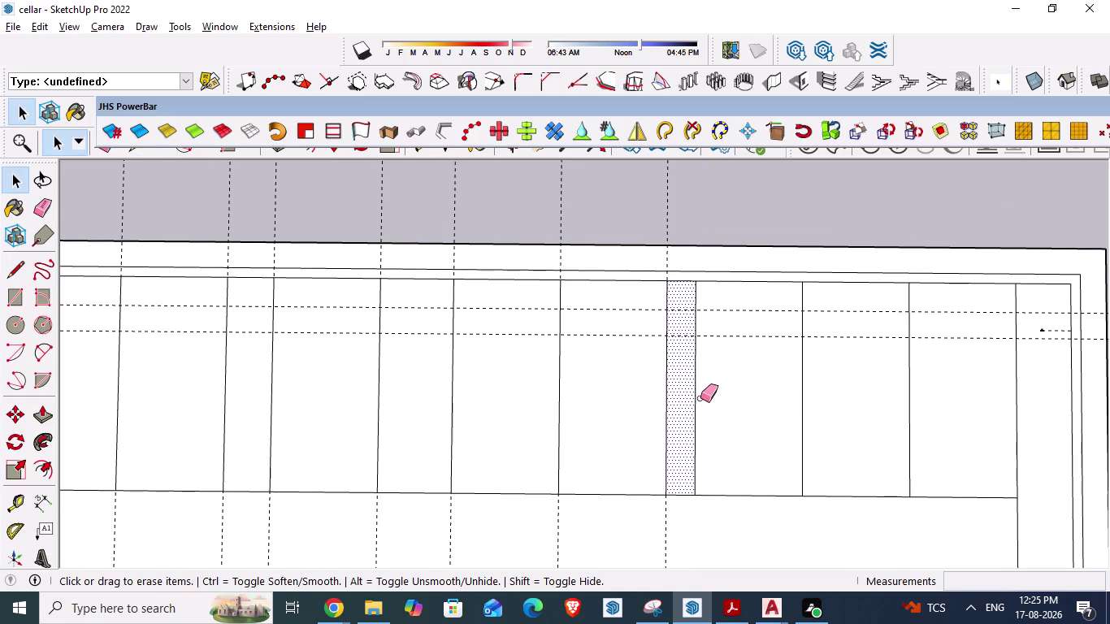
click(696, 393)
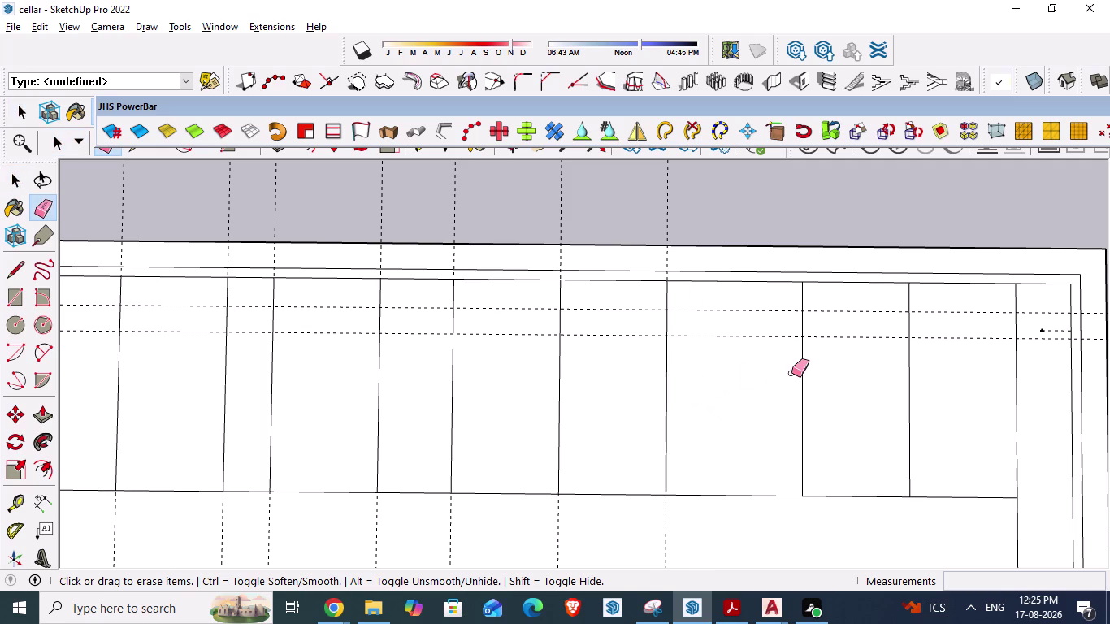
click(800, 374)
click(913, 379)
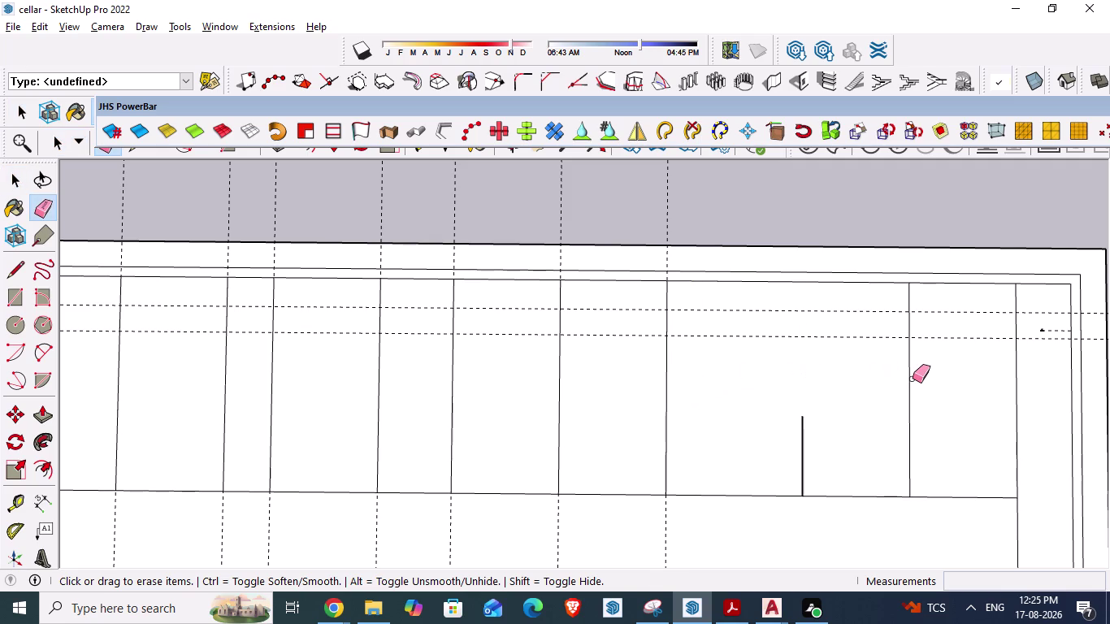
click(912, 380)
drag(907, 382, 922, 391)
drag(787, 421, 878, 475)
click(802, 434)
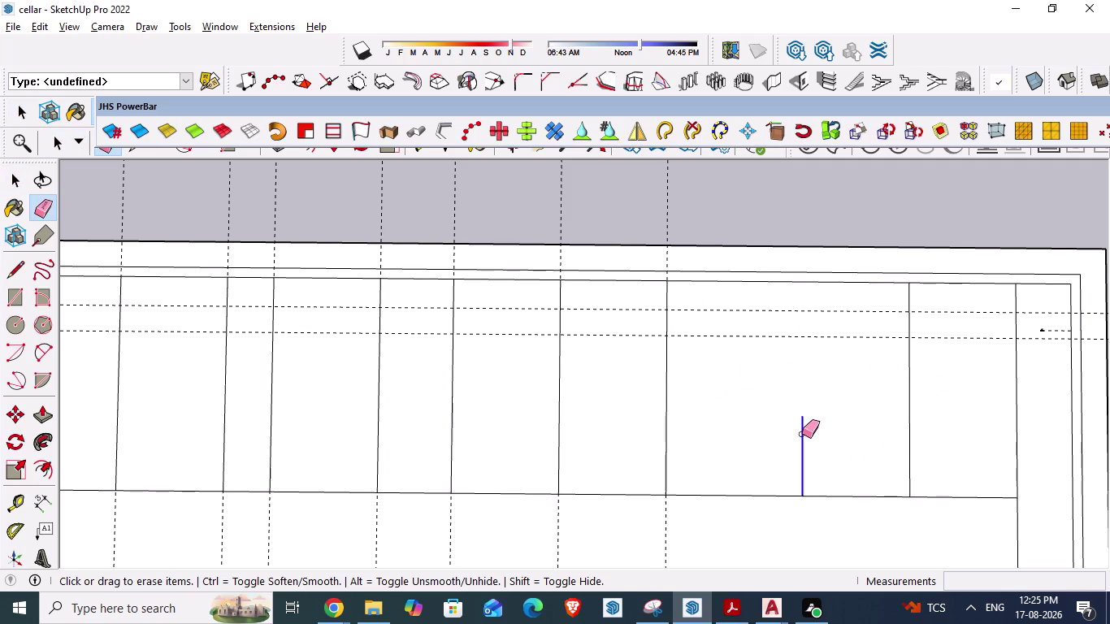
click(908, 421)
click(910, 361)
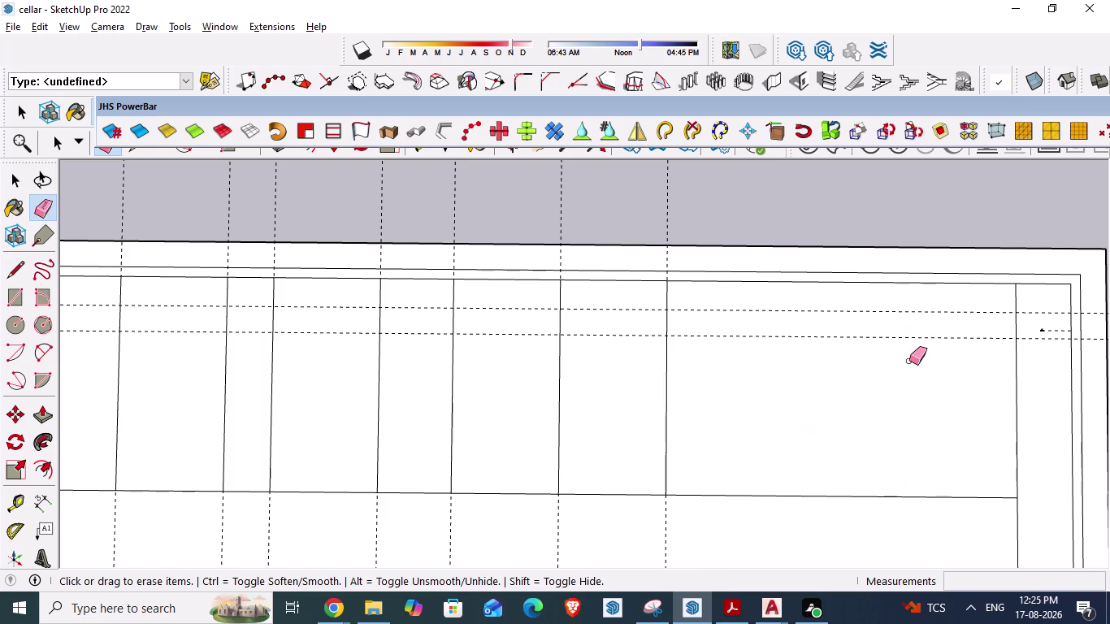
Erase one more unwanted line, save the model, and navigate to the top bay row.
scroll(down, 3)
scroll(down, 3)
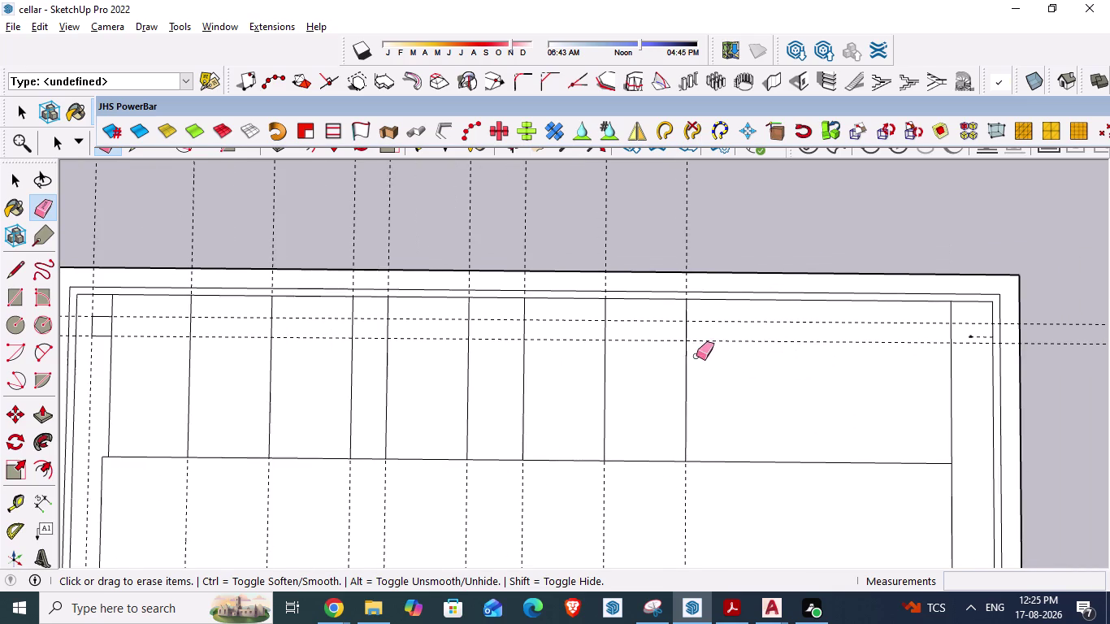
scroll(up, 3)
click(973, 337)
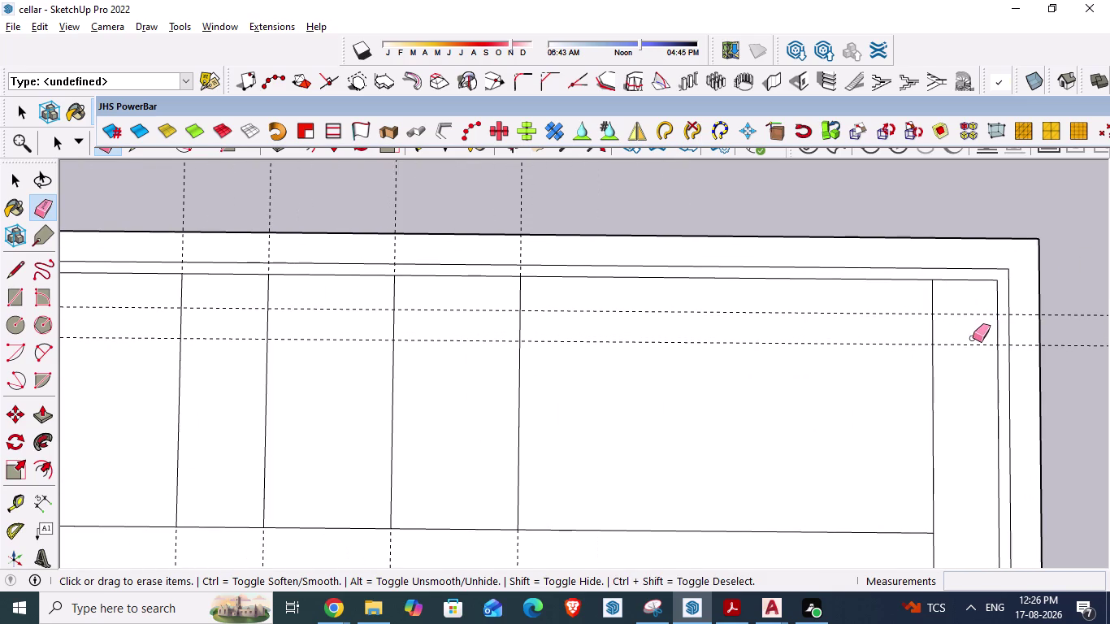
scroll(down, 3)
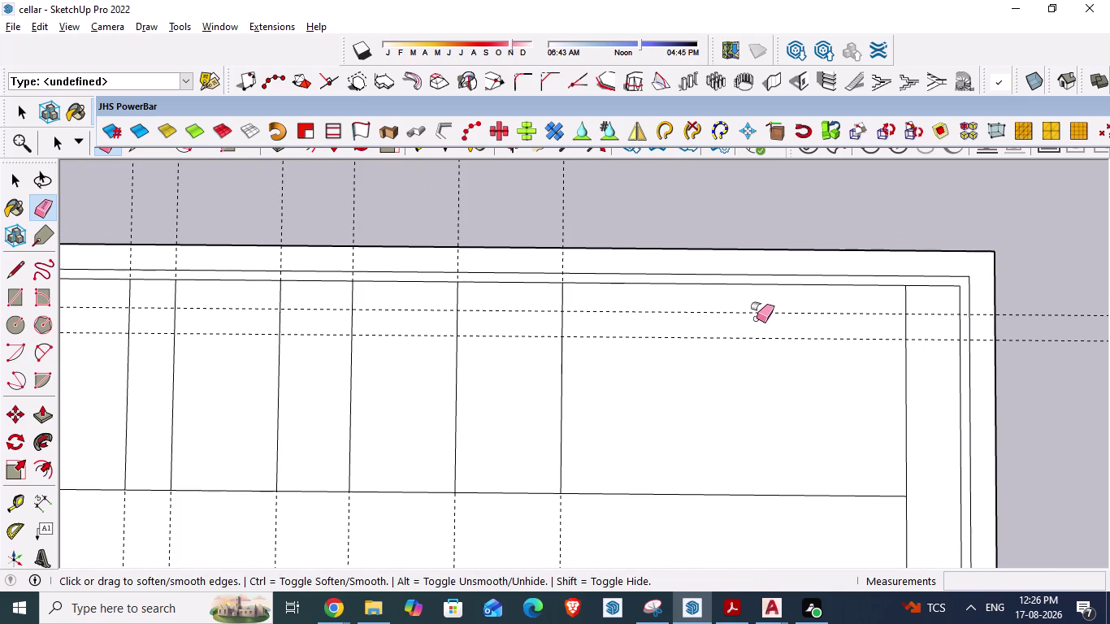
key(ctrl+s)
key(space)
scroll(down, 3)
scroll(down, 3)
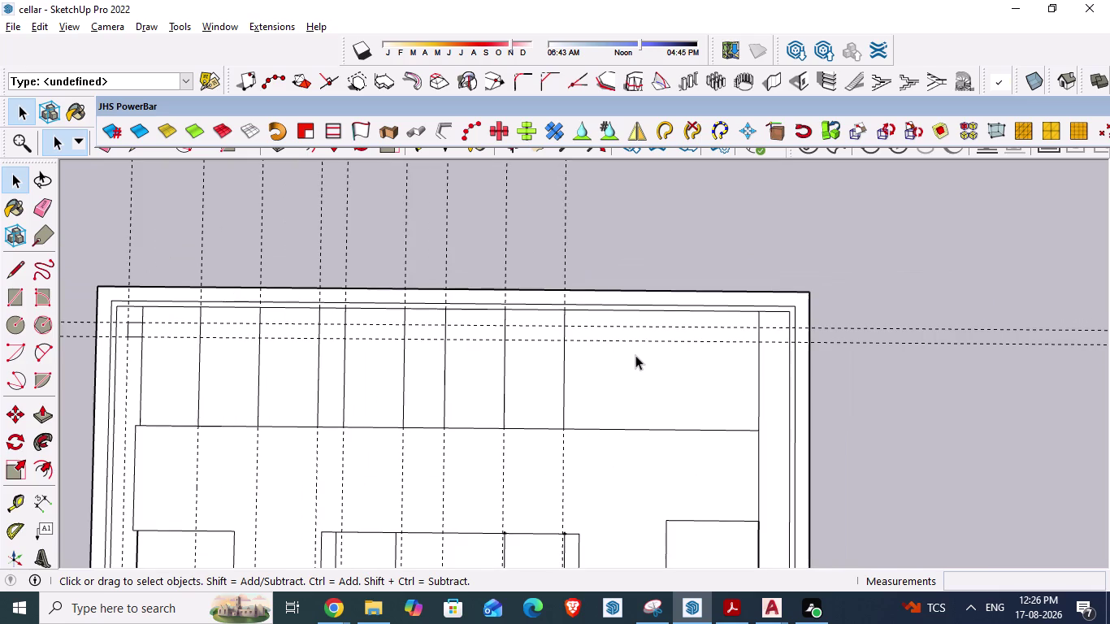
scroll(up, 3)
scroll(up, 3)
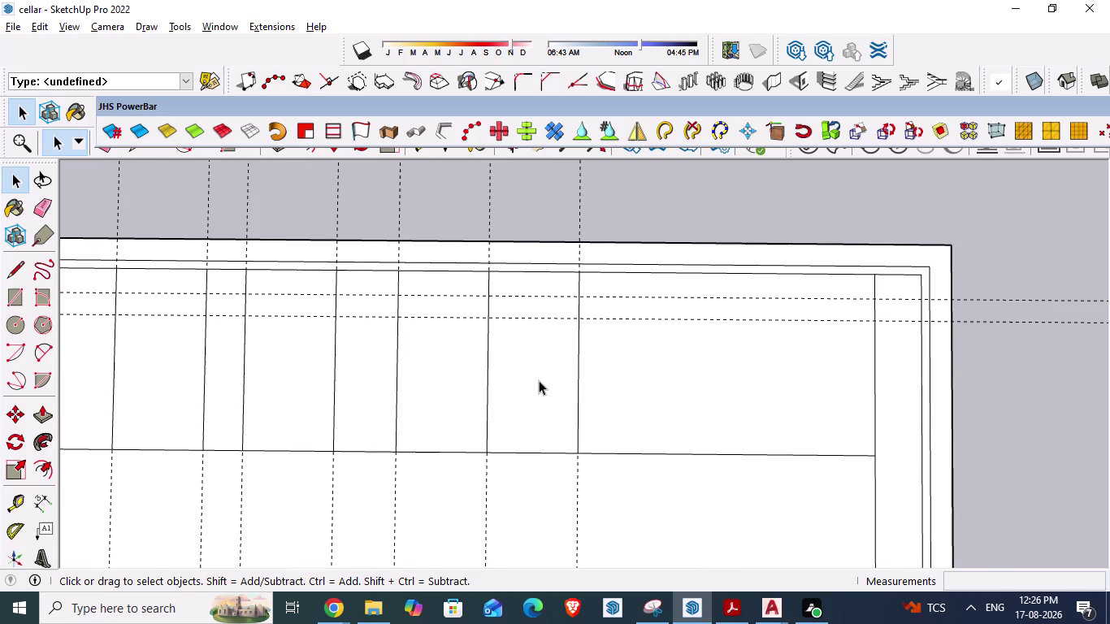
Place two guides, each 8'3" apart, right of the pillar line.
key(t)
click(577, 377)
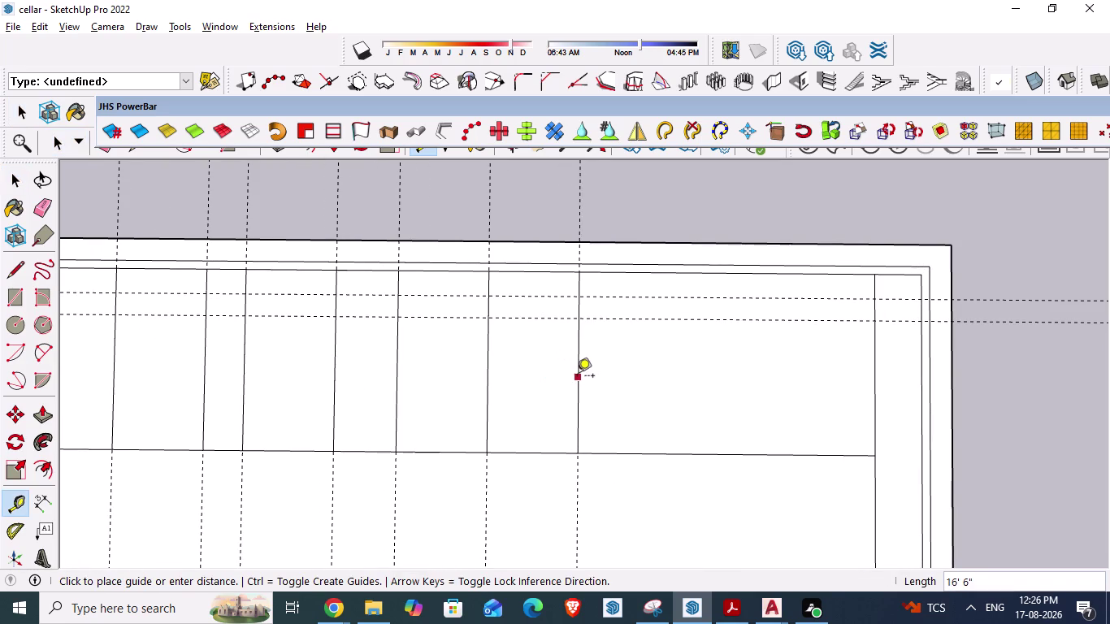
text(8)
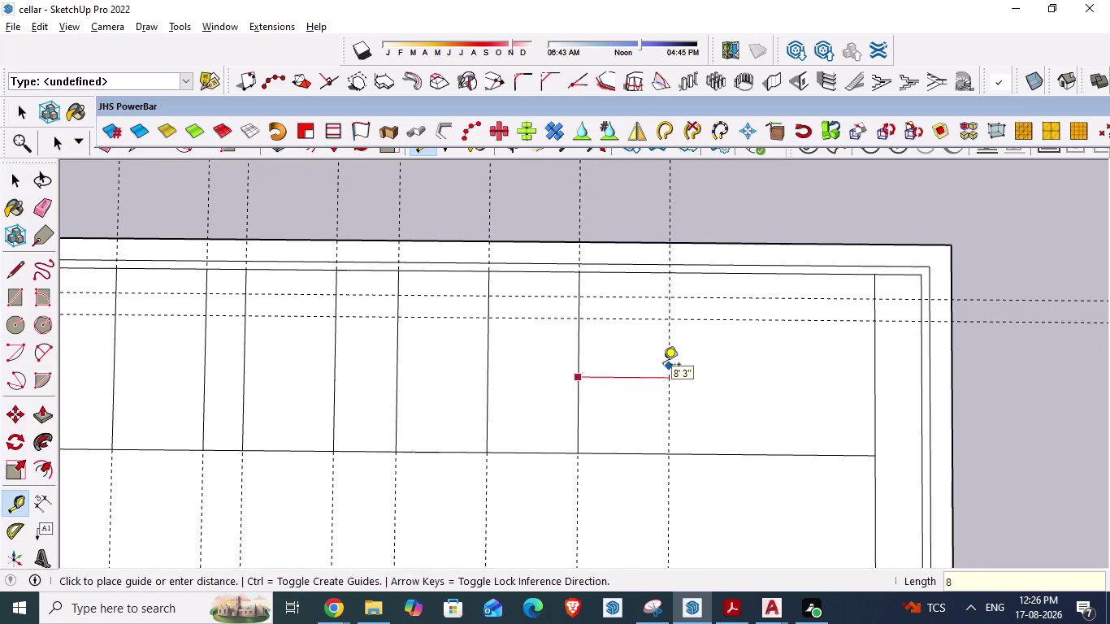
text('3")
key(Return)
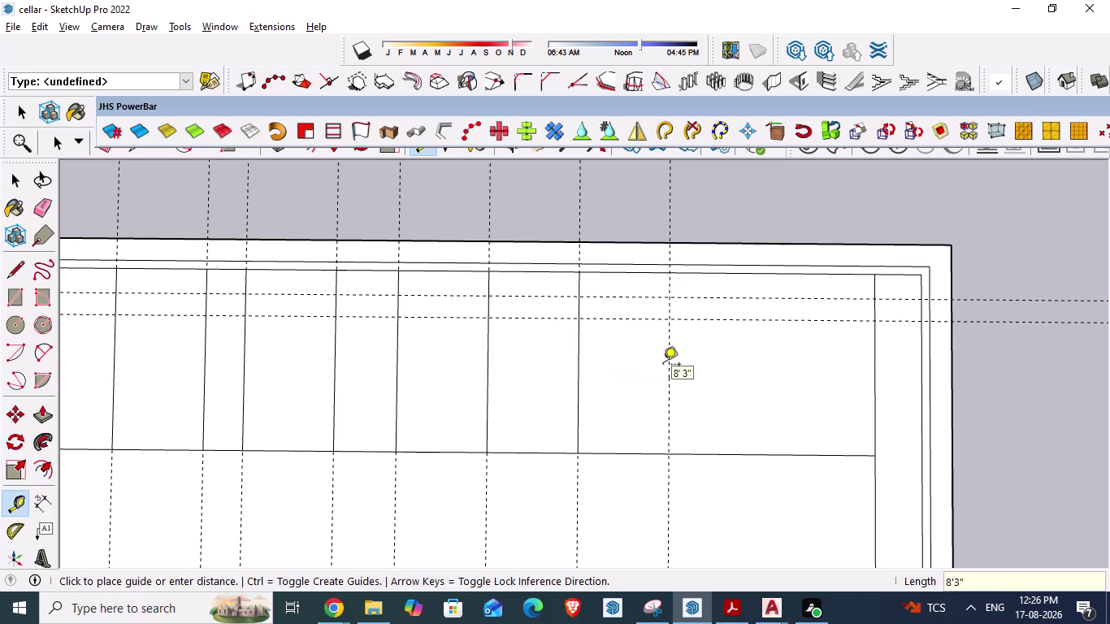
click(670, 365)
text(8)
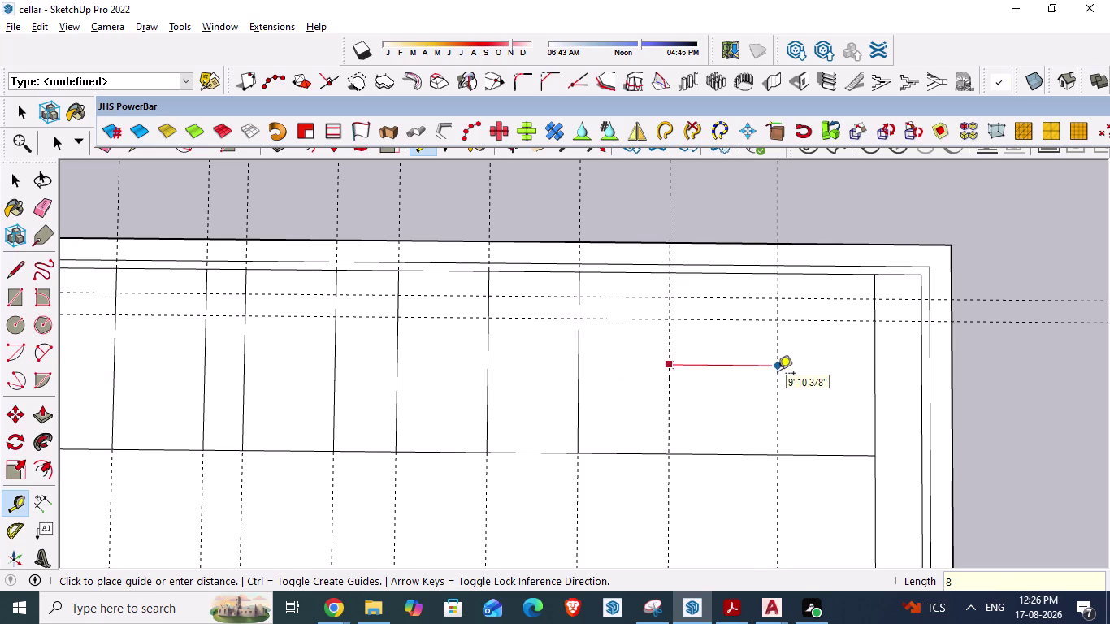
text('3")
key(Return)
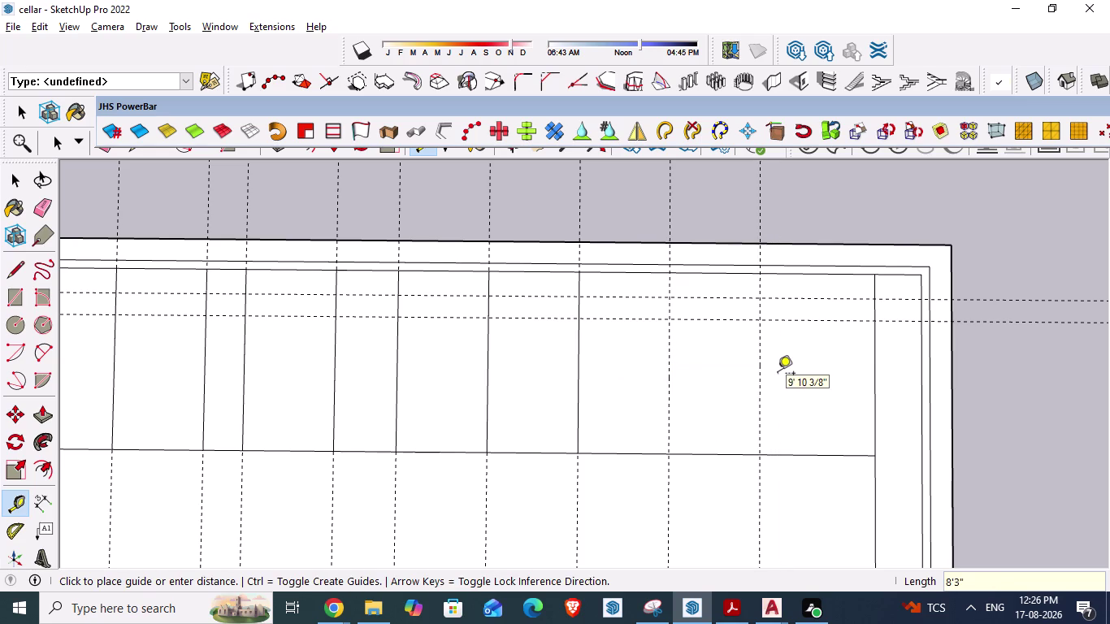
Add a third guide 8'3" from the latest guide.
click(759, 366)
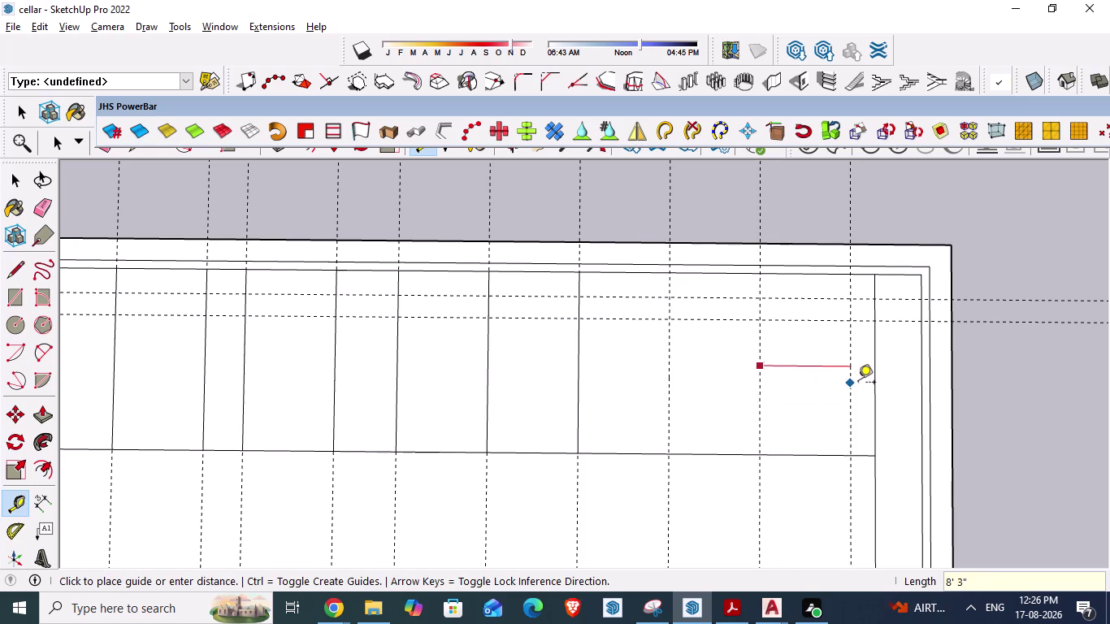
text(8'3")
key(Return)
key(alt+Tab)
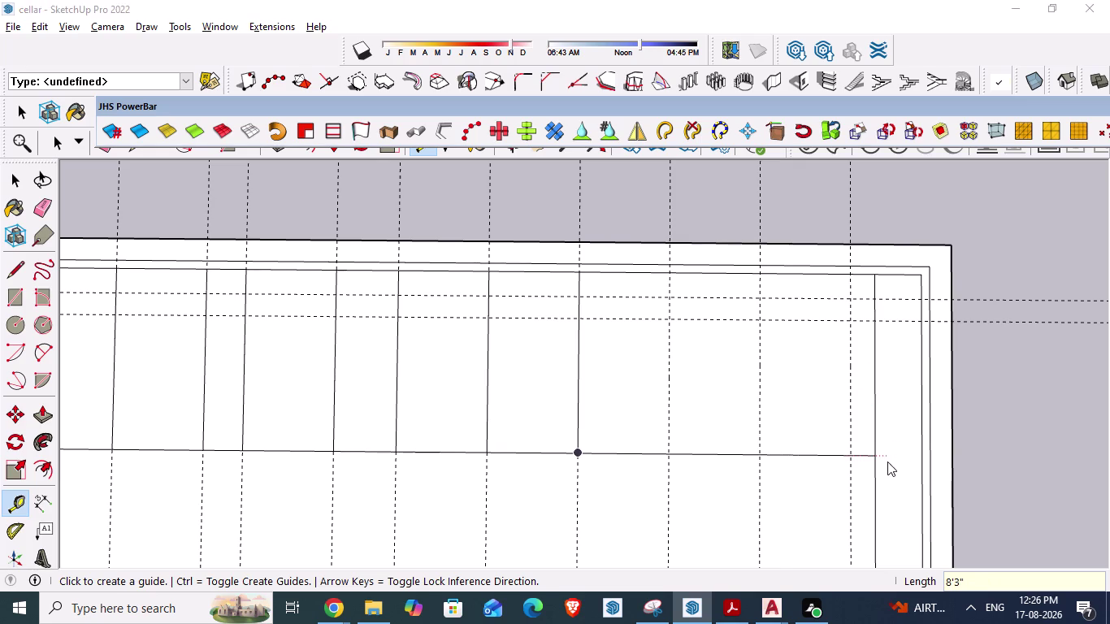
scroll(down, 3)
scroll(up, 3)
scroll(up, 3)
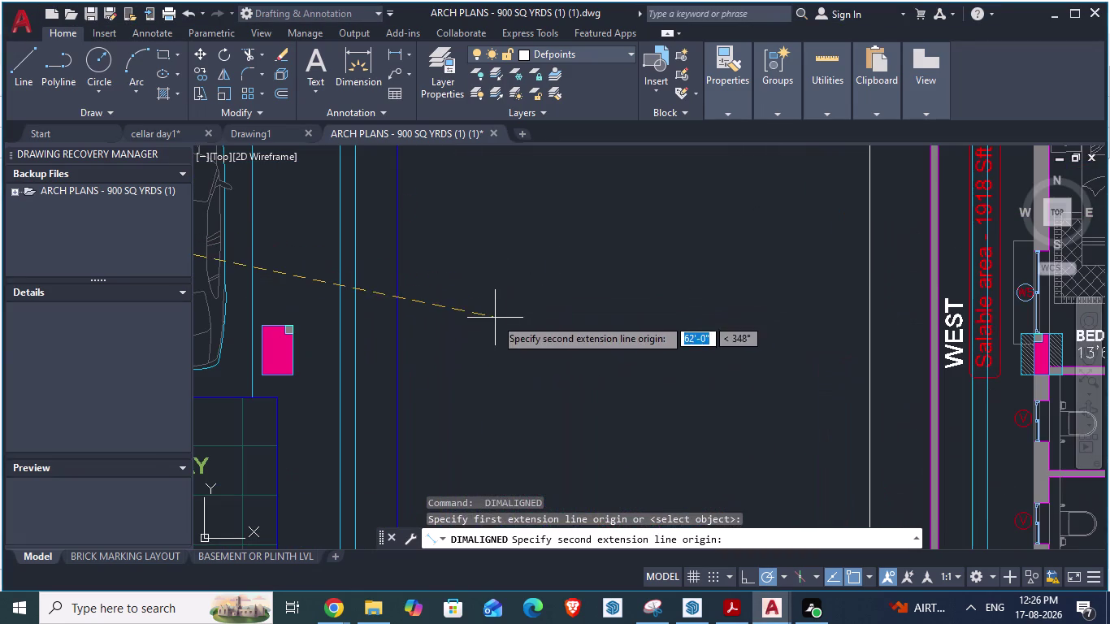
Cancel the unfinished dimension and start a new aligned dimension at the top line.
key(space)
scroll(down, 3)
scroll(up, 3)
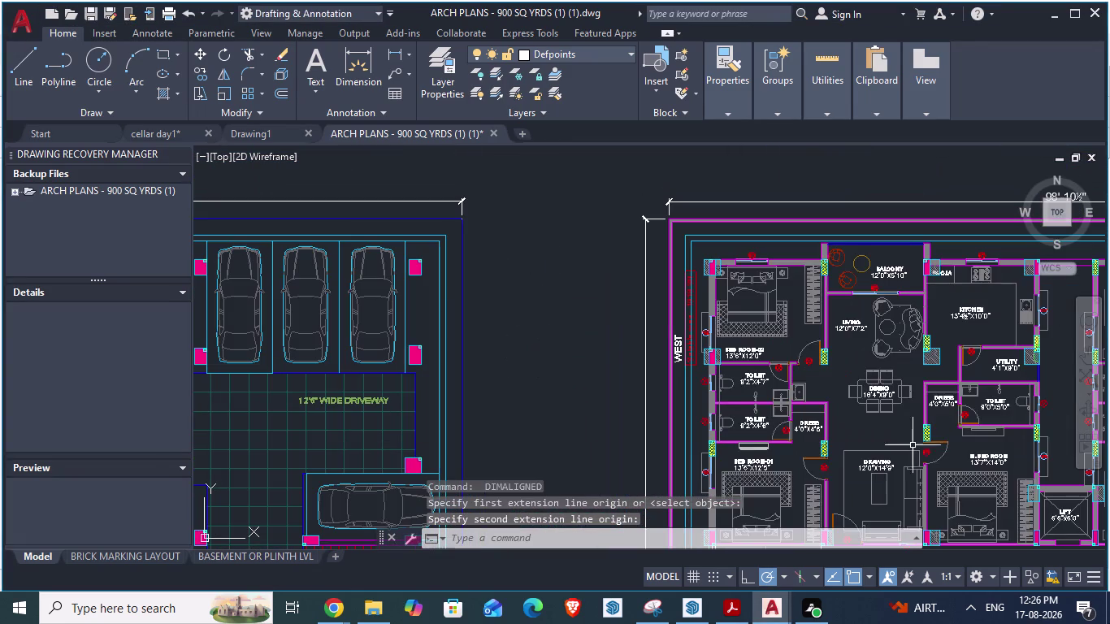
scroll(up, 3)
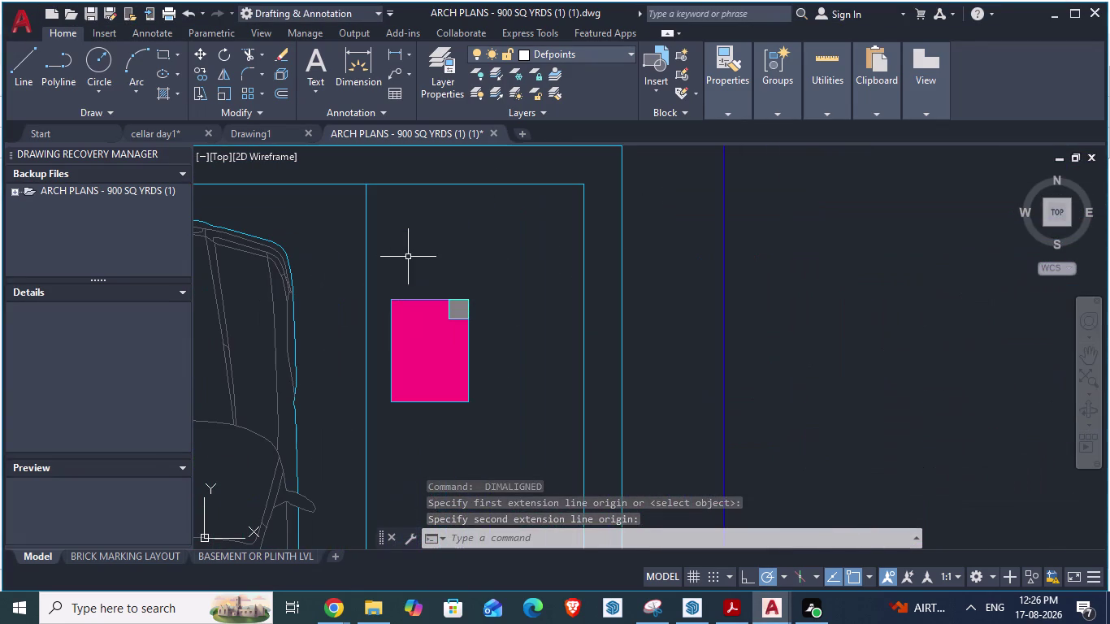
key(space)
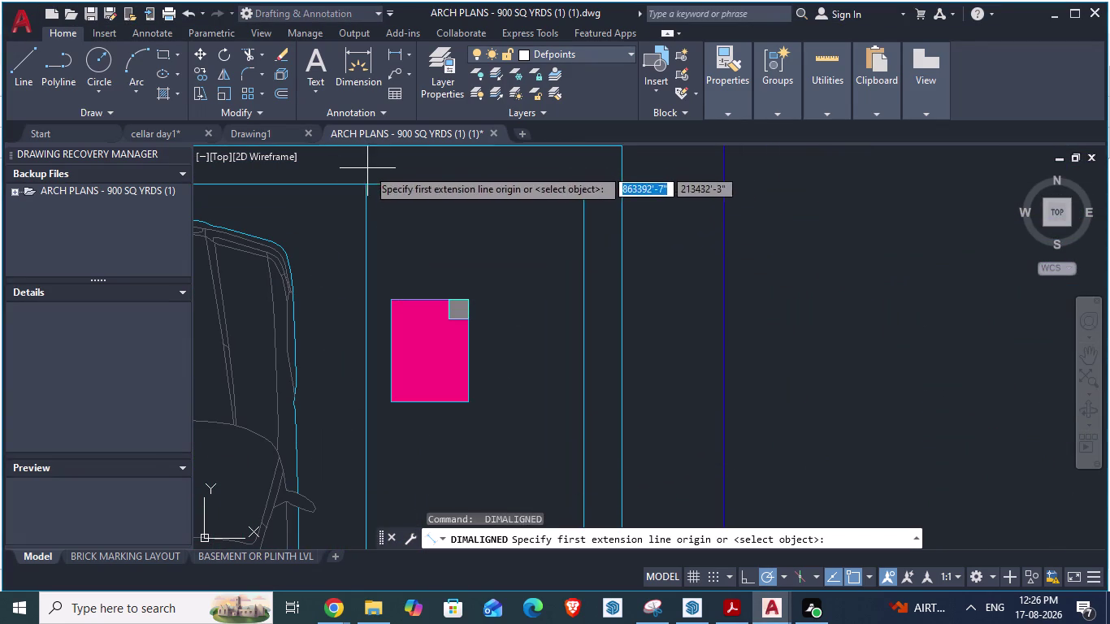
click(365, 184)
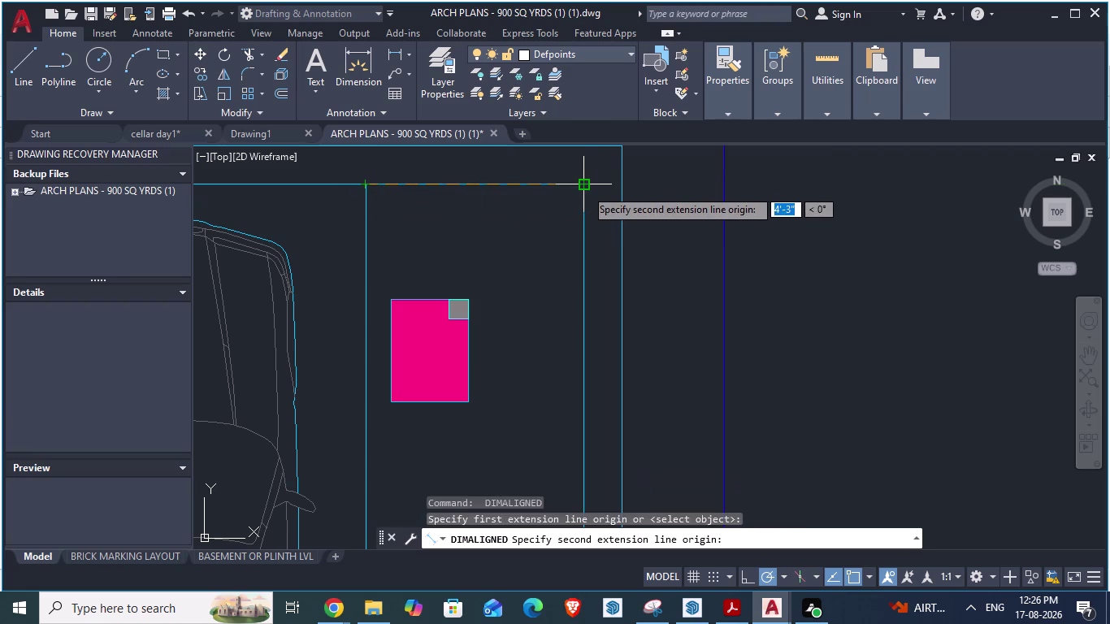
Switch back to the SketchUp cellar model.
key(alt+Tab)
scroll(down, 3)
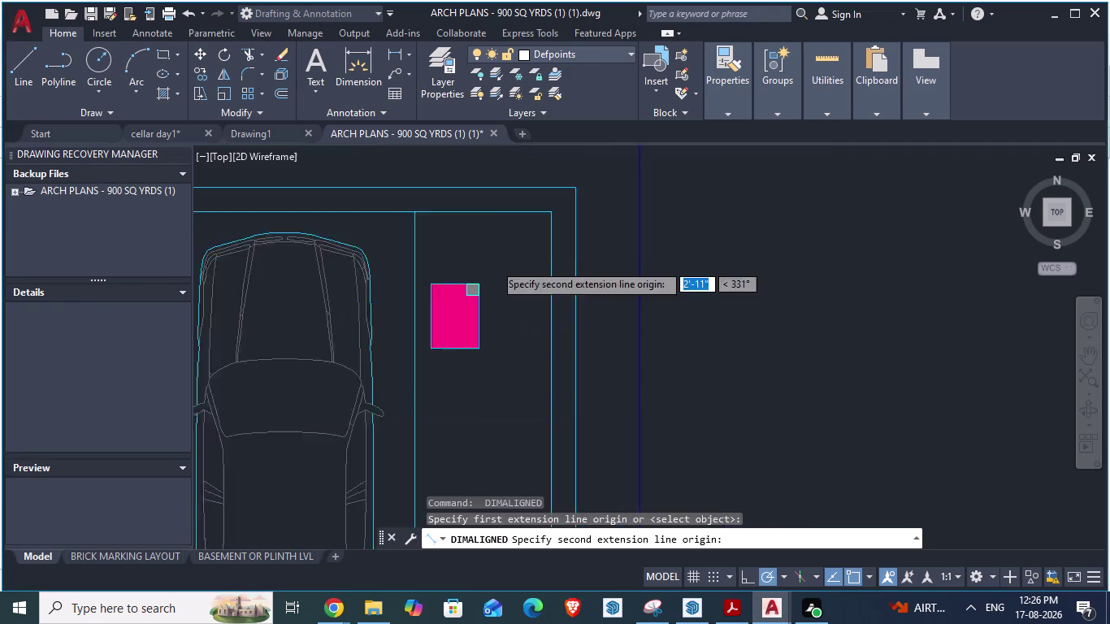
key(alt+Tab)
key(alt+Tab)
key(alt+Tab)
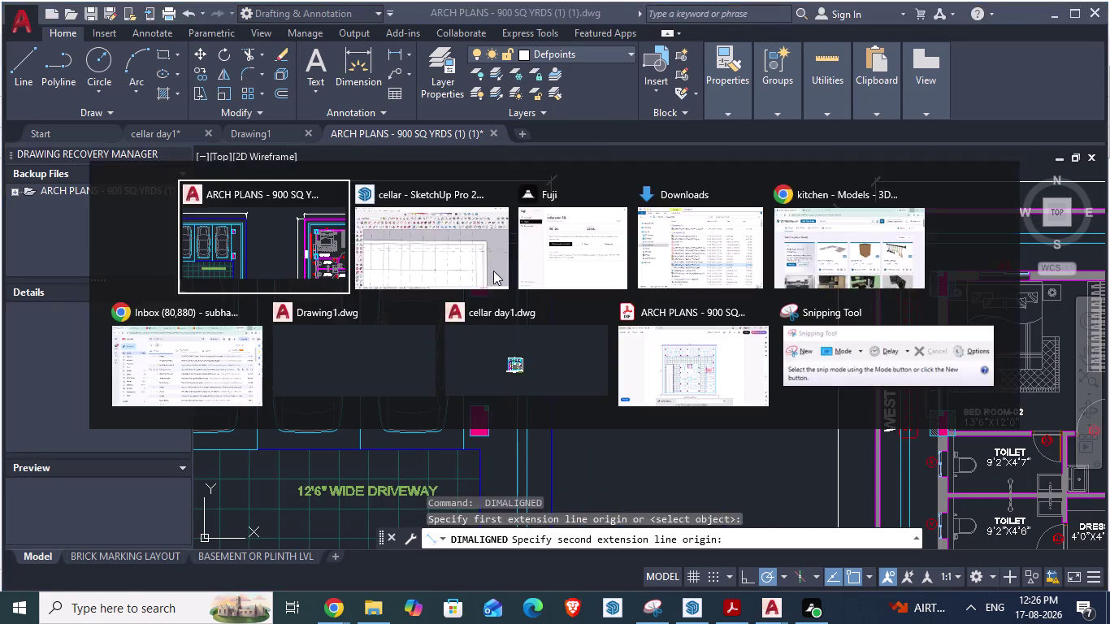
scroll(up, 3)
scroll(up, 3)
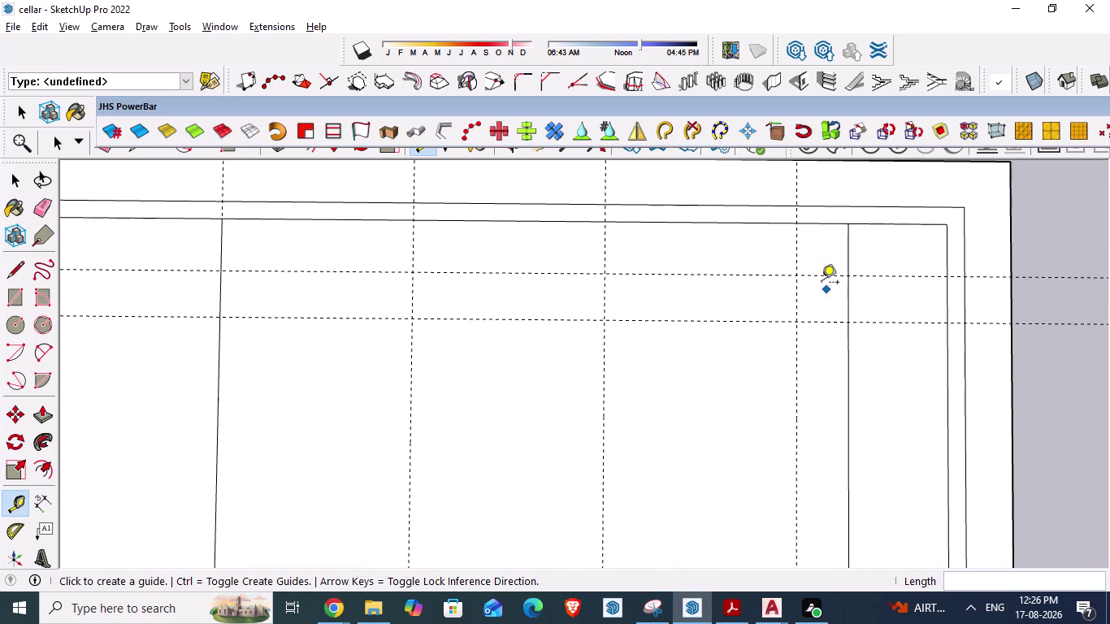
Take a trial tape measurement from the last guide, then cancel it.
click(797, 276)
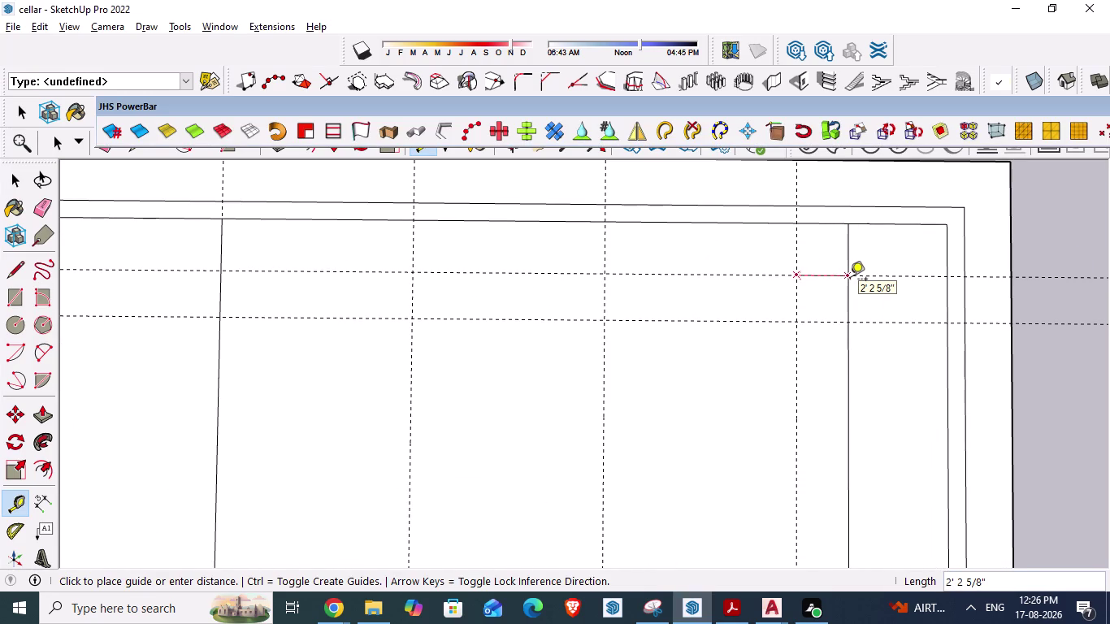
scroll(down, 3)
scroll(down, 3)
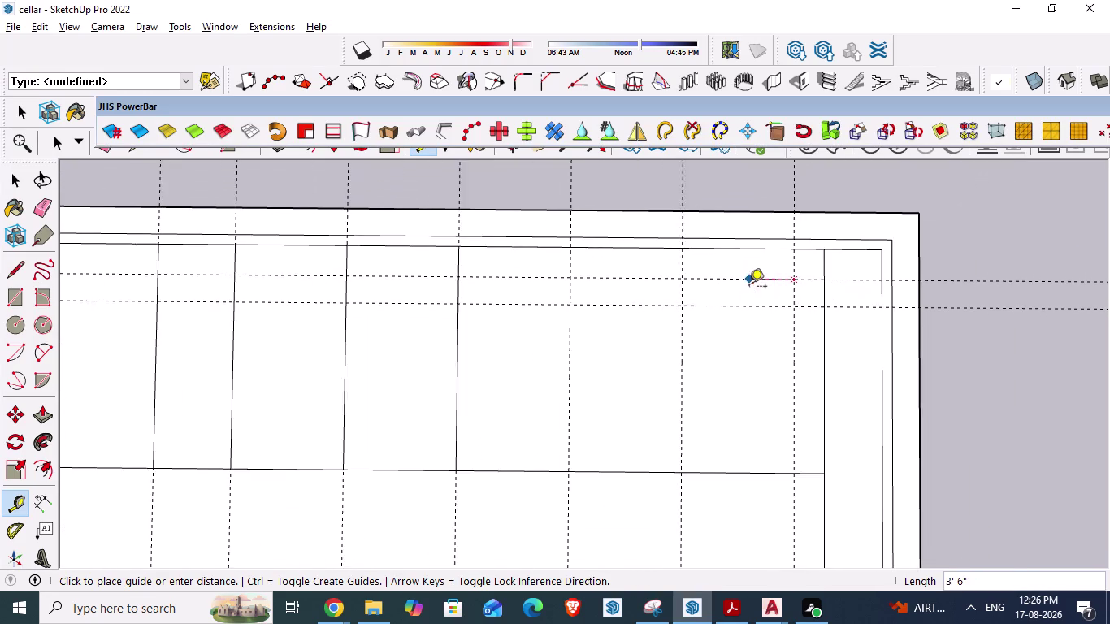
scroll(down, 3)
scroll(down, 3)
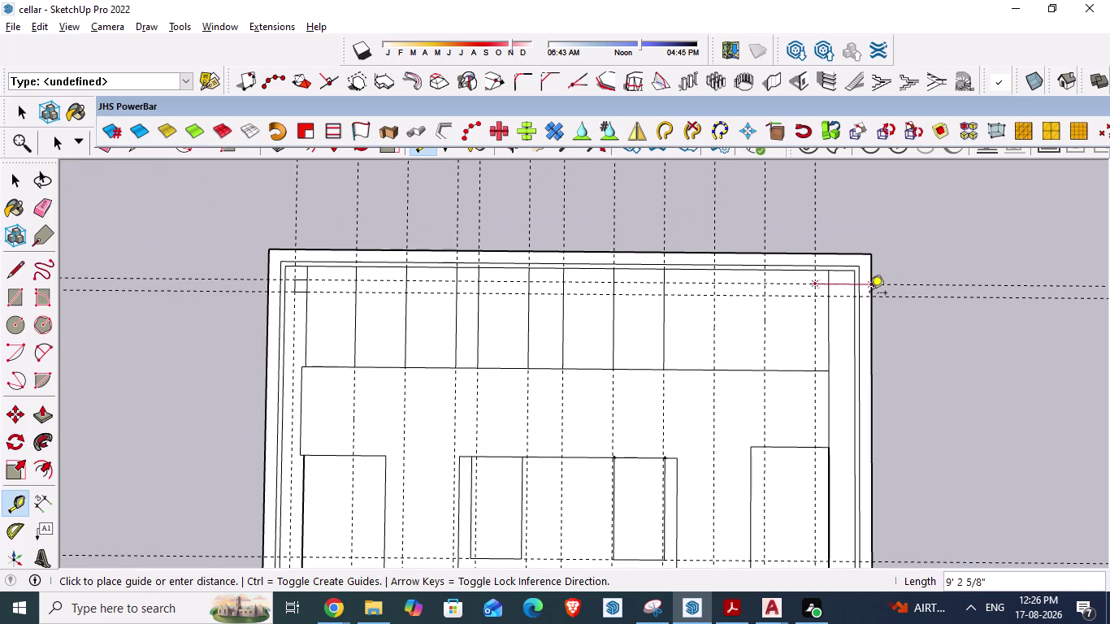
key(Escape)
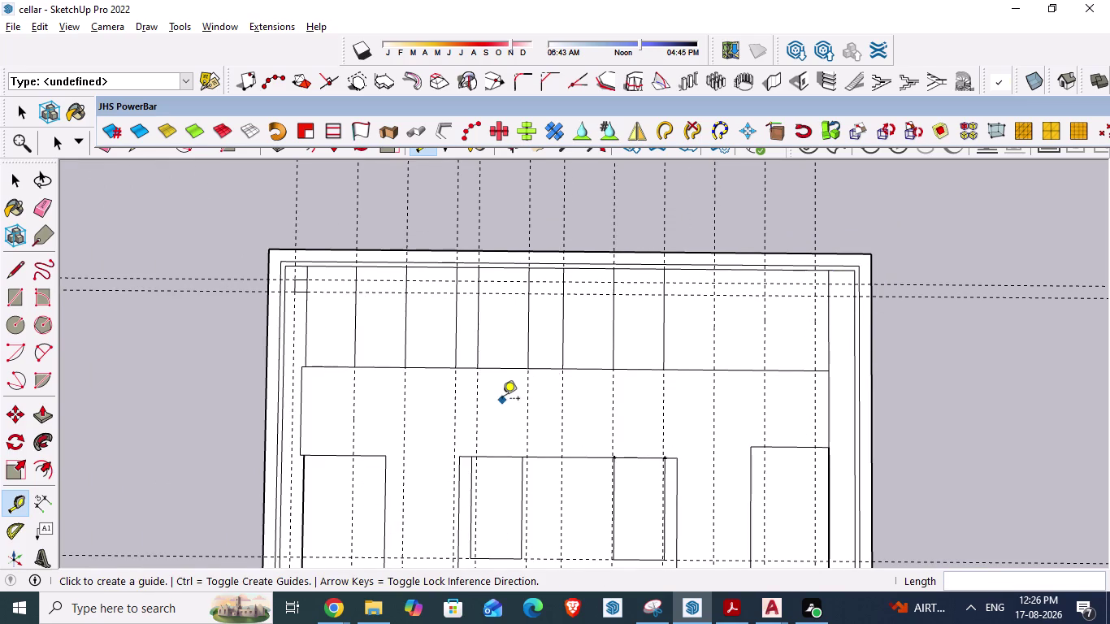
Measure the plan's top edge from the top-left corner, reading 93' 4 1/2".
scroll(up, 3)
click(261, 255)
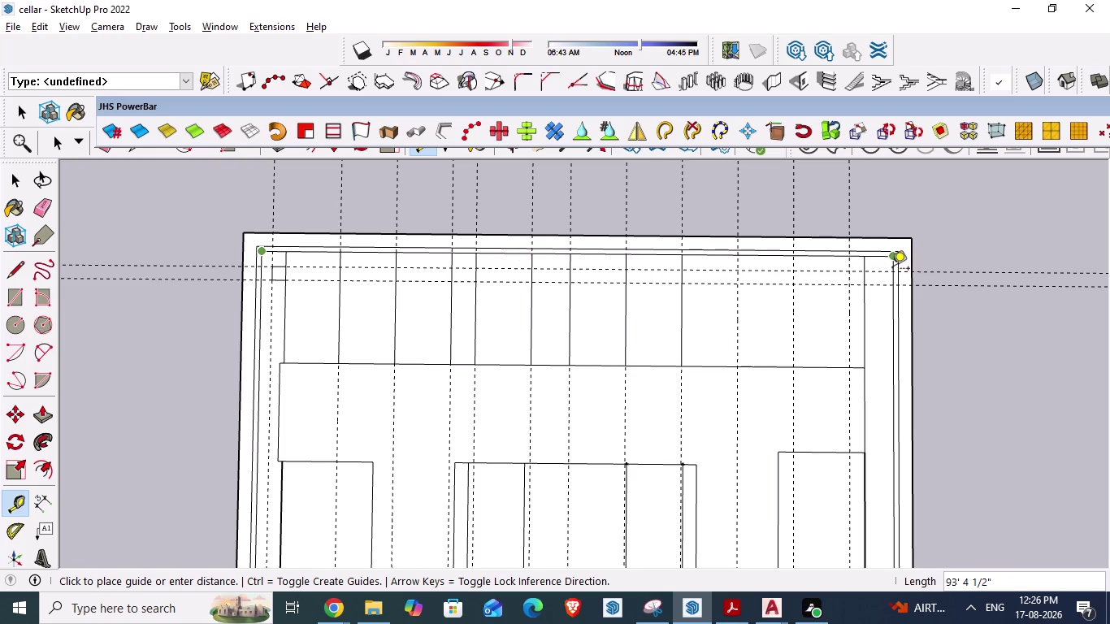
scroll(up, 3)
scroll(down, 3)
scroll(down, 3)
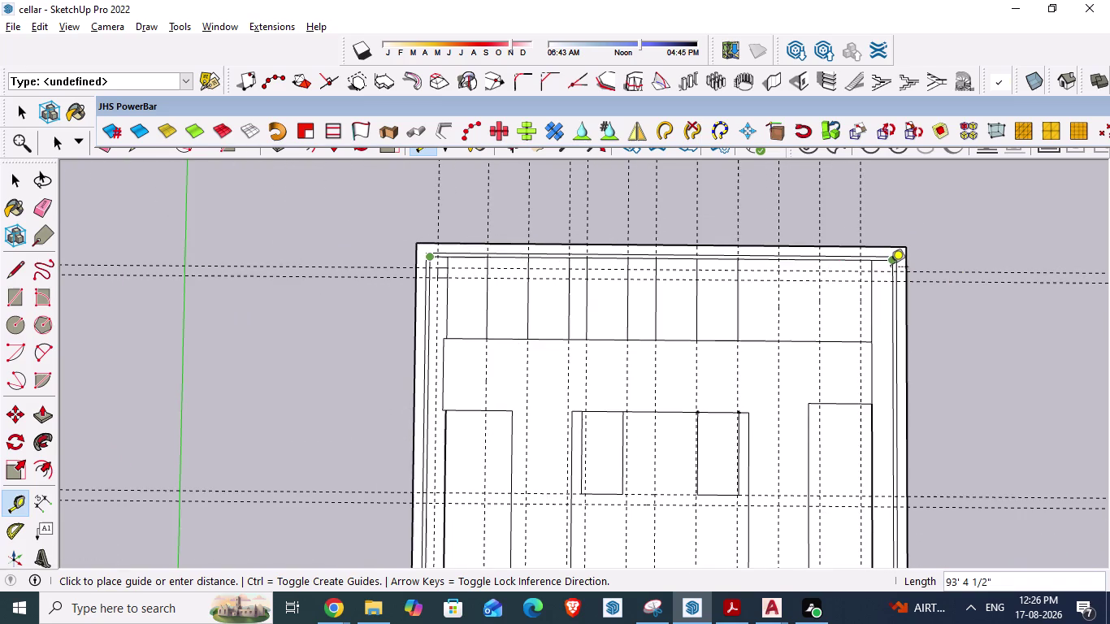
key(alt+Tab)
scroll(down, 3)
scroll(up, 3)
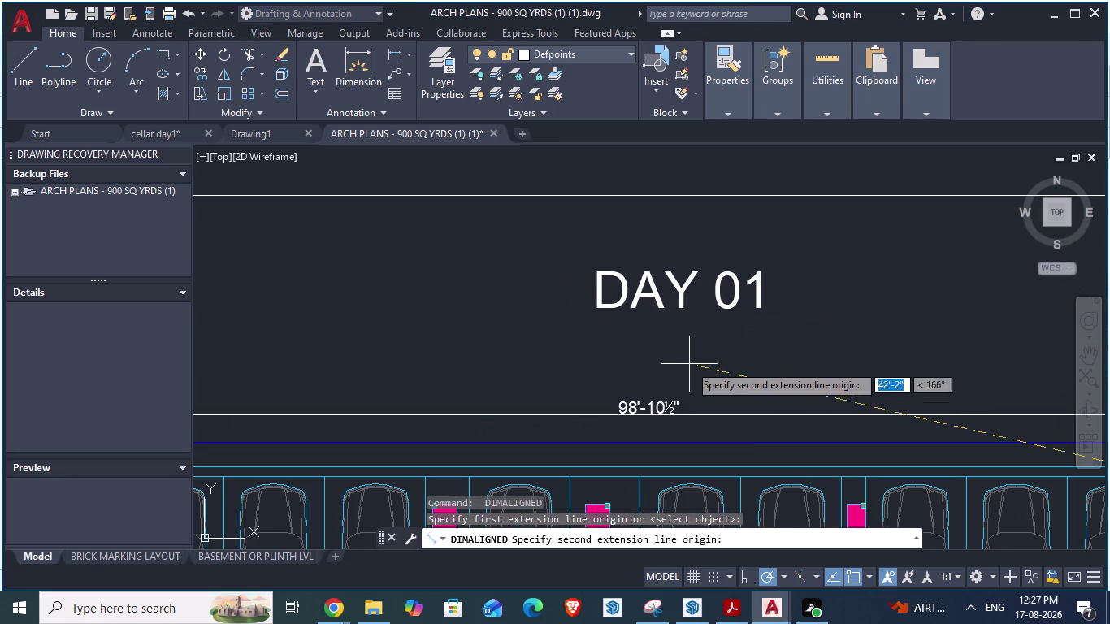
Start an aligned dimension (DA) at the plan's top-left corner, then cancel it.
scroll(down, 3)
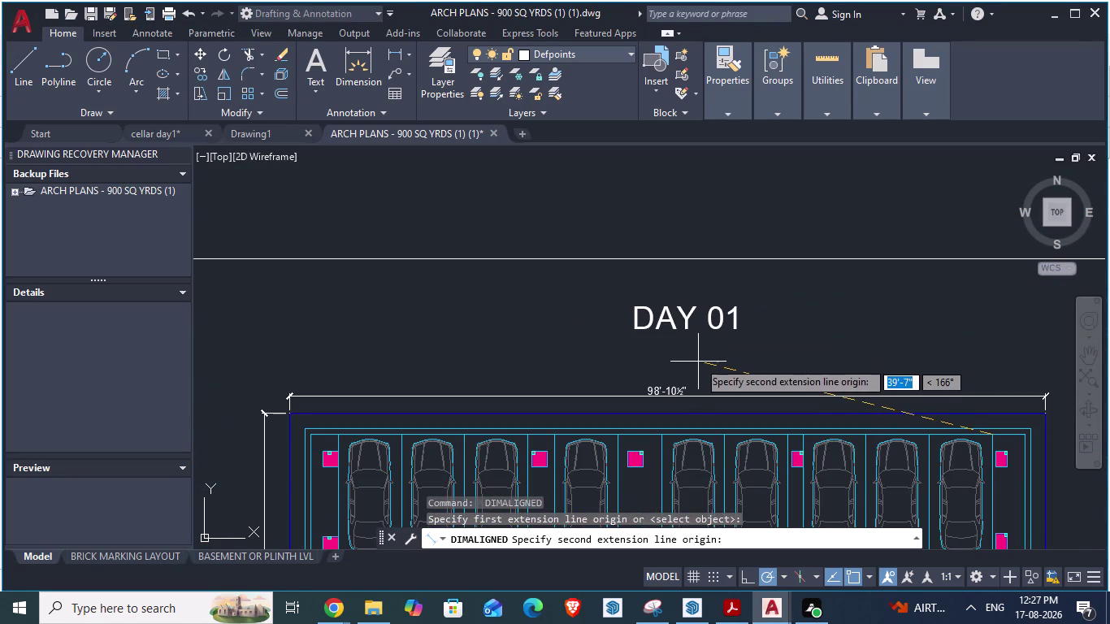
key(space)
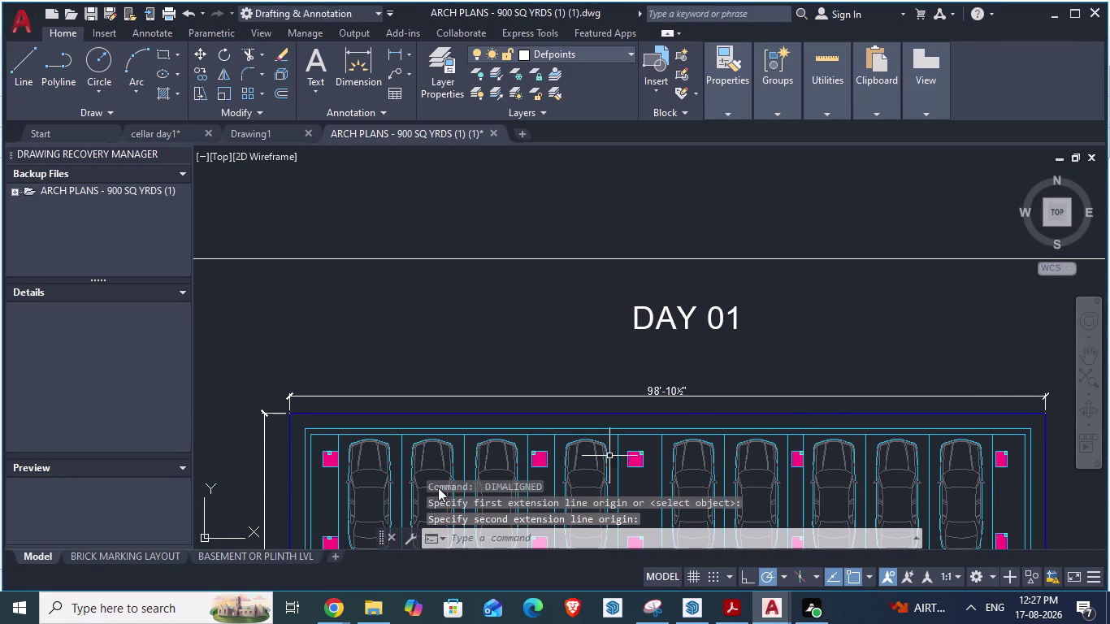
key(d)
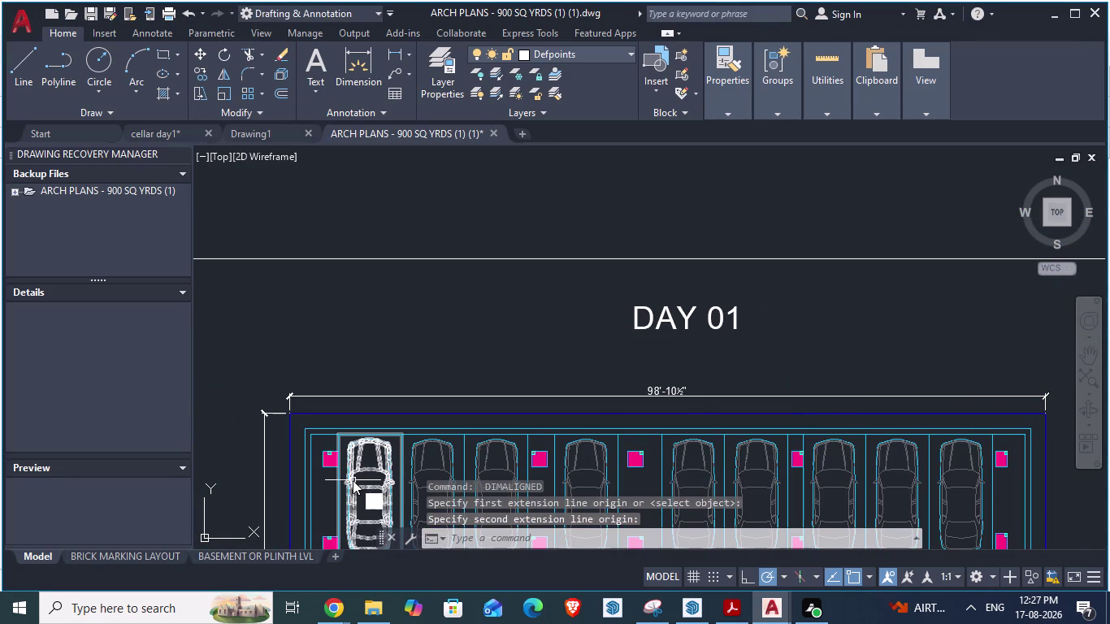
text(a)
key(space)
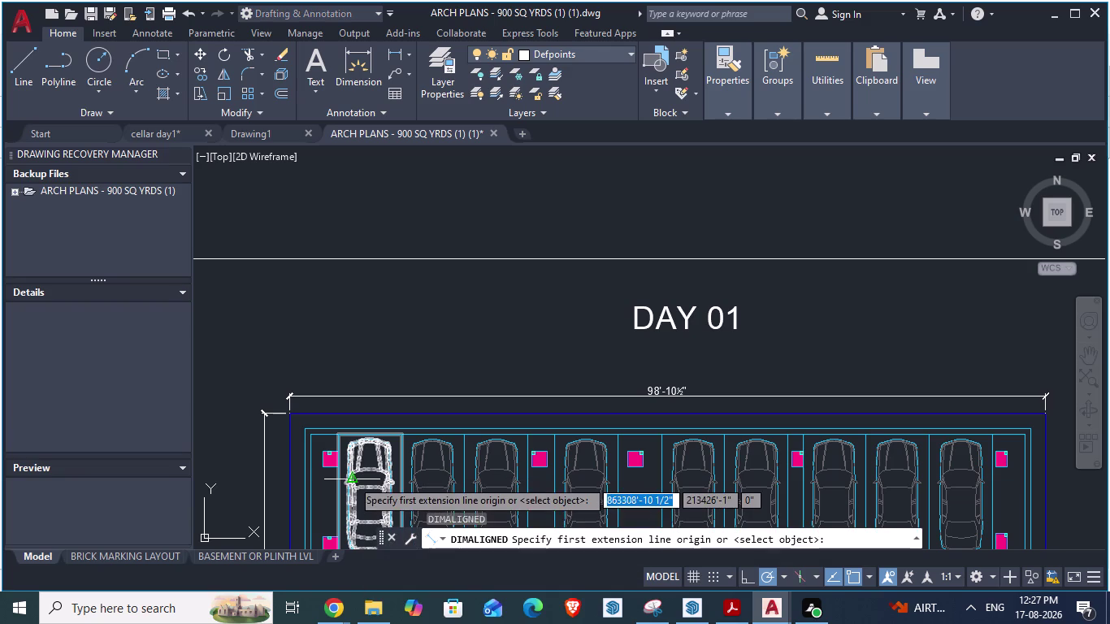
click(293, 414)
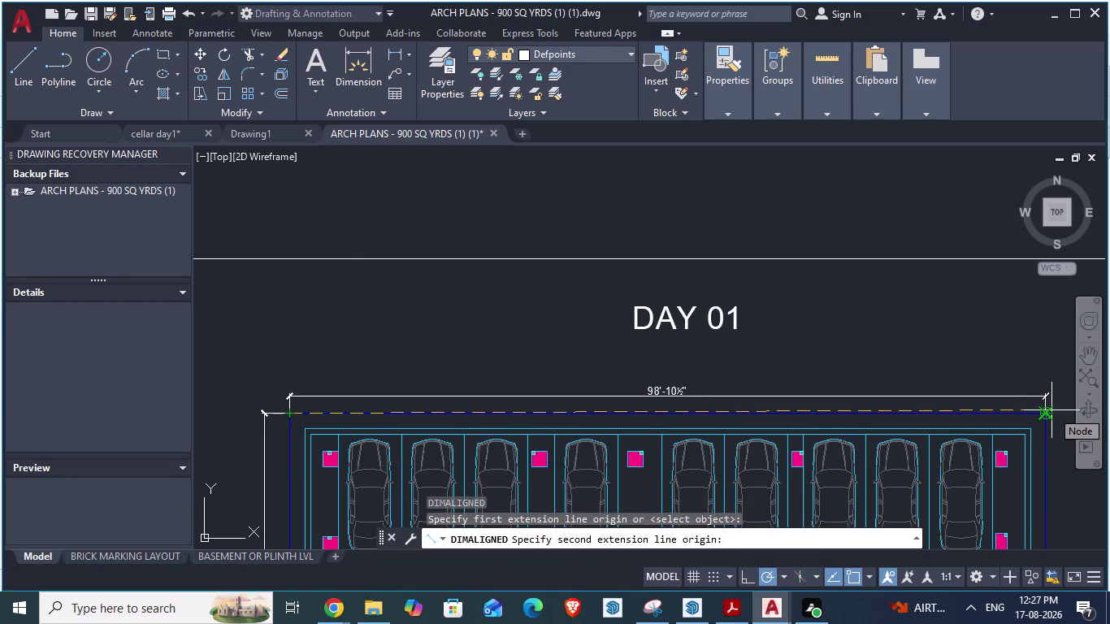
scroll(down, 3)
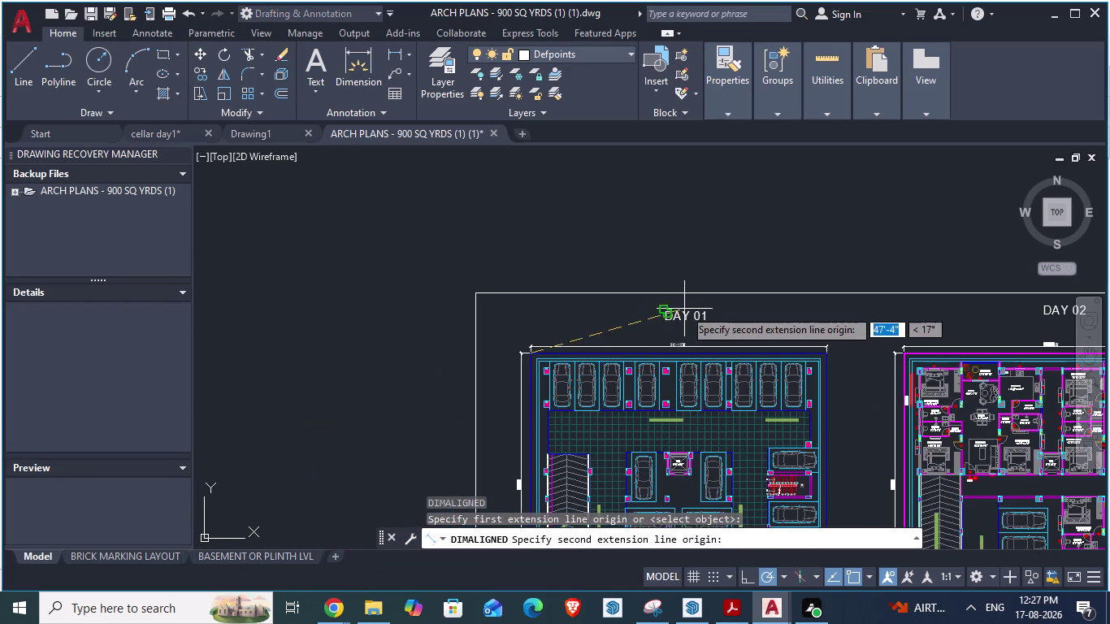
scroll(up, 3)
key(Escape)
scroll(down, 3)
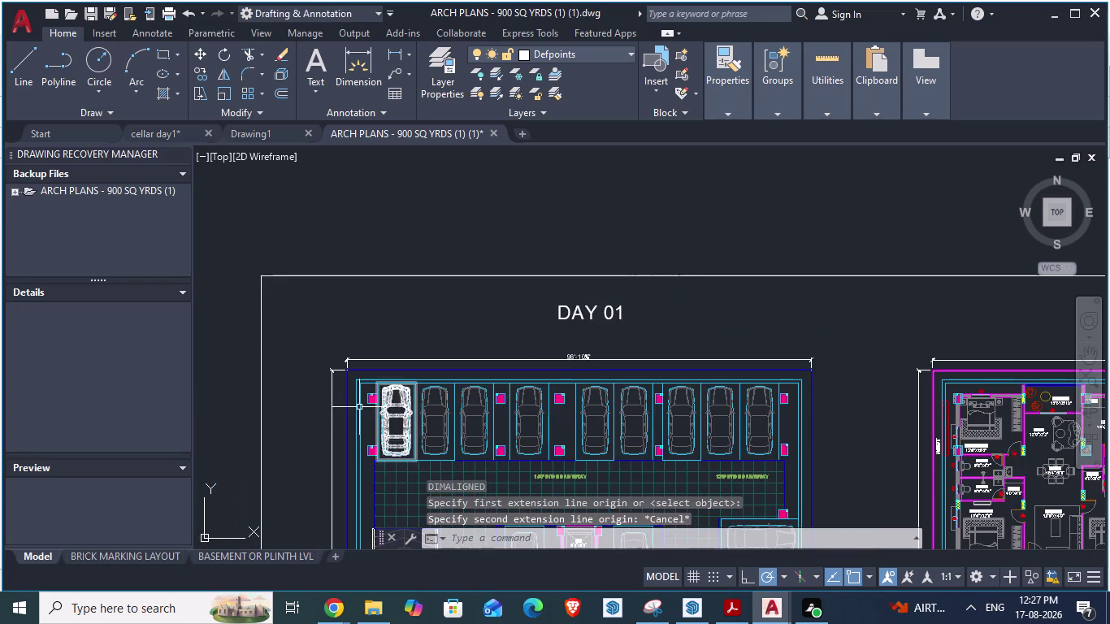
scroll(up, 3)
Start another aligned measurement near the corner pillar, then cancel it.
key(space)
scroll(up, 3)
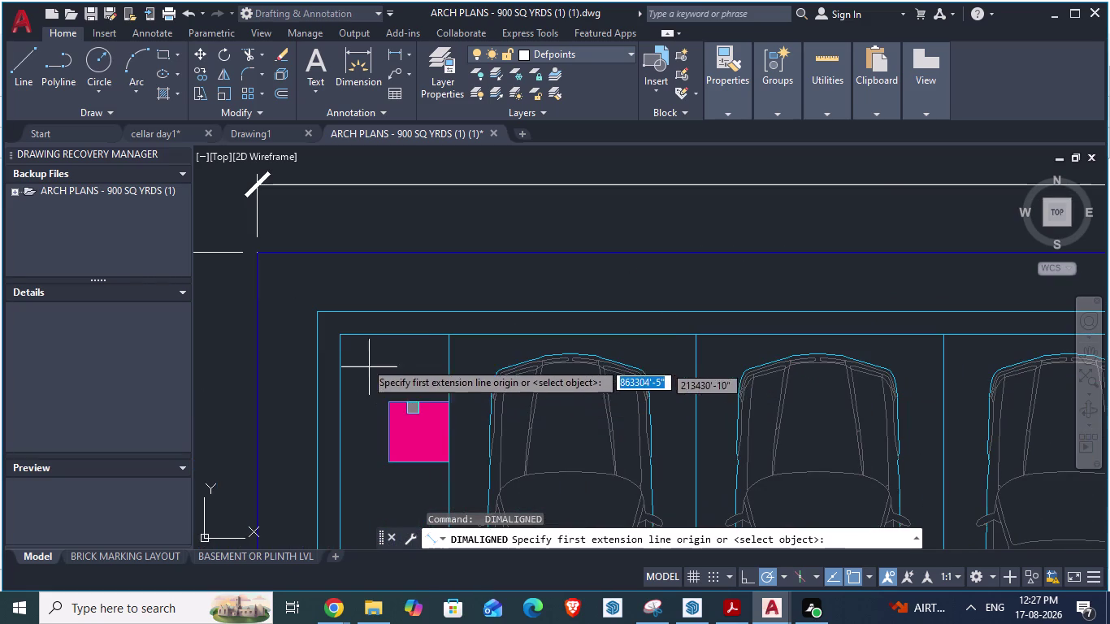
click(344, 333)
scroll(down, 3)
scroll(up, 3)
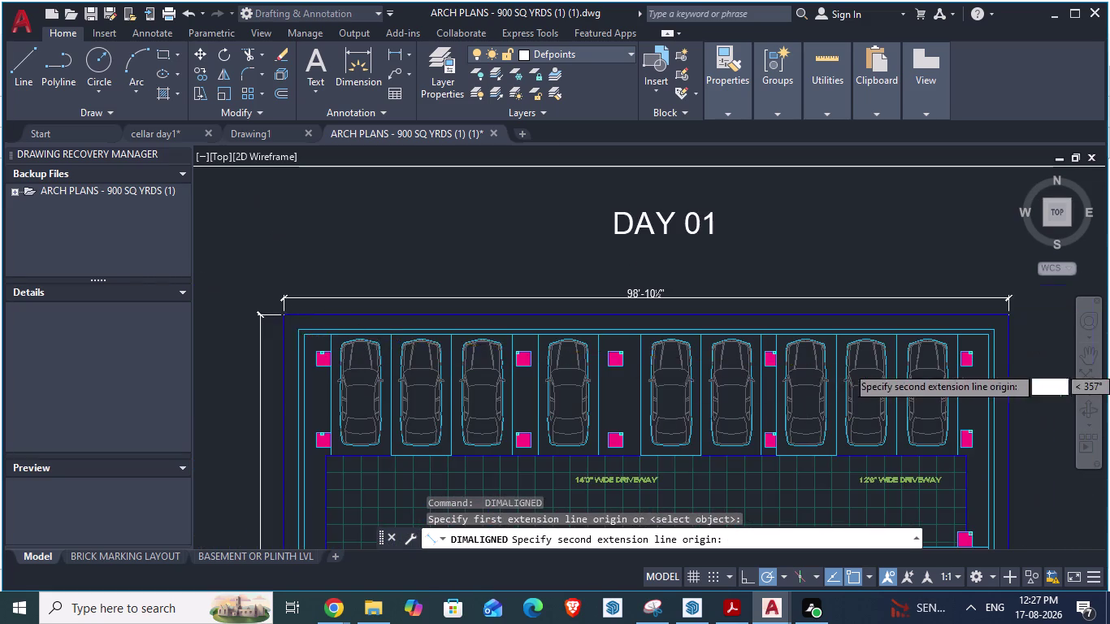
scroll(up, 3)
scroll(down, 3)
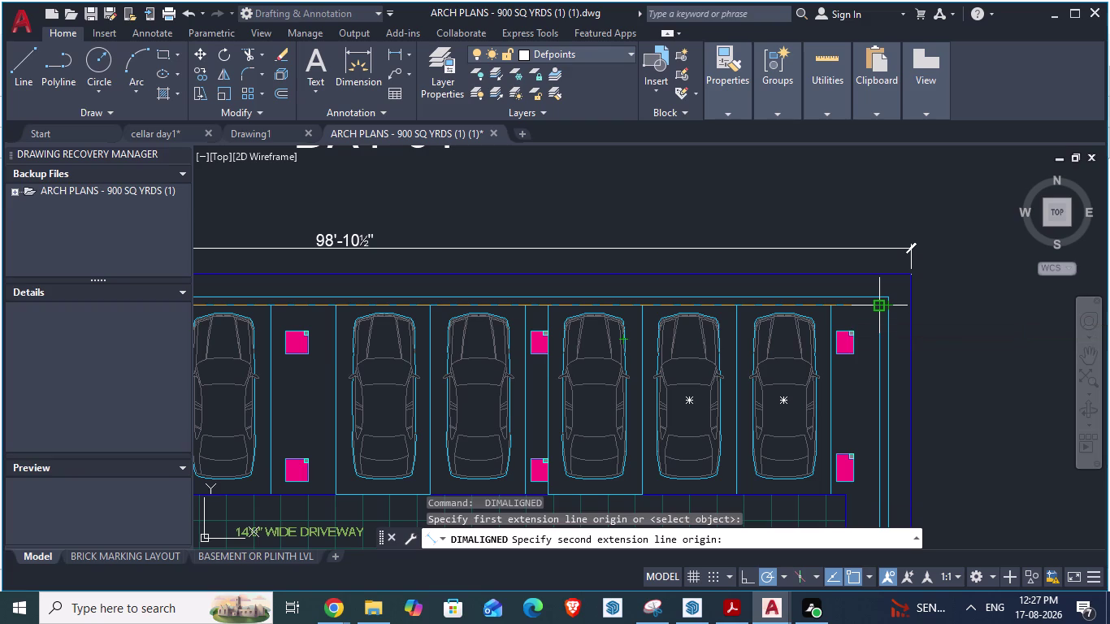
key(Escape)
scroll(down, 3)
scroll(up, 3)
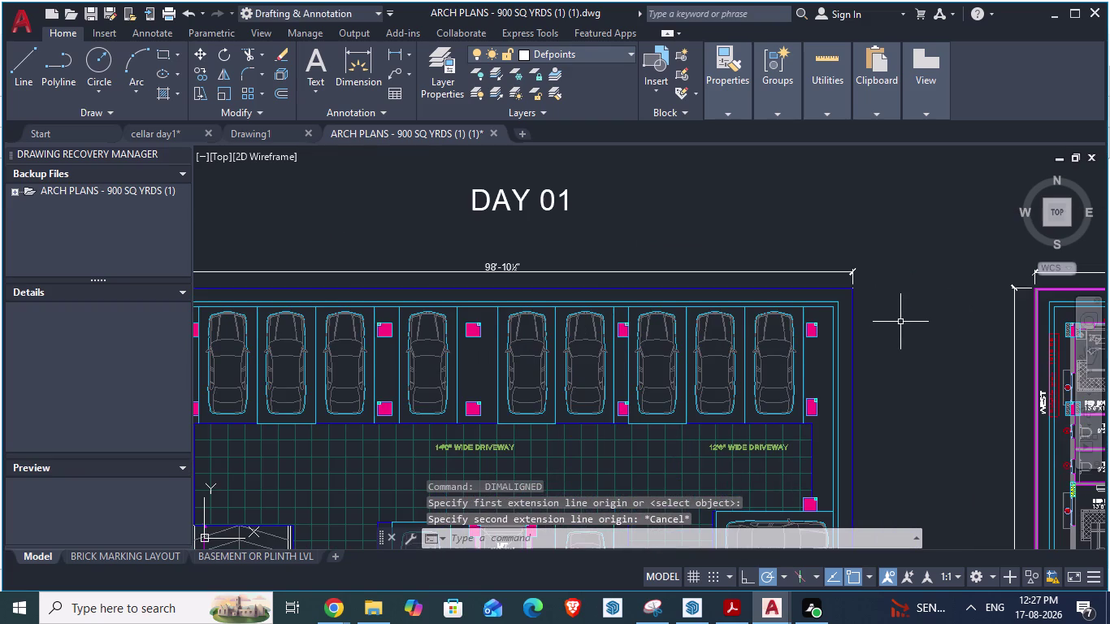
Begin measuring the 1'-3 1/2" offset from the wall line, then switch to SketchUp.
key(space)
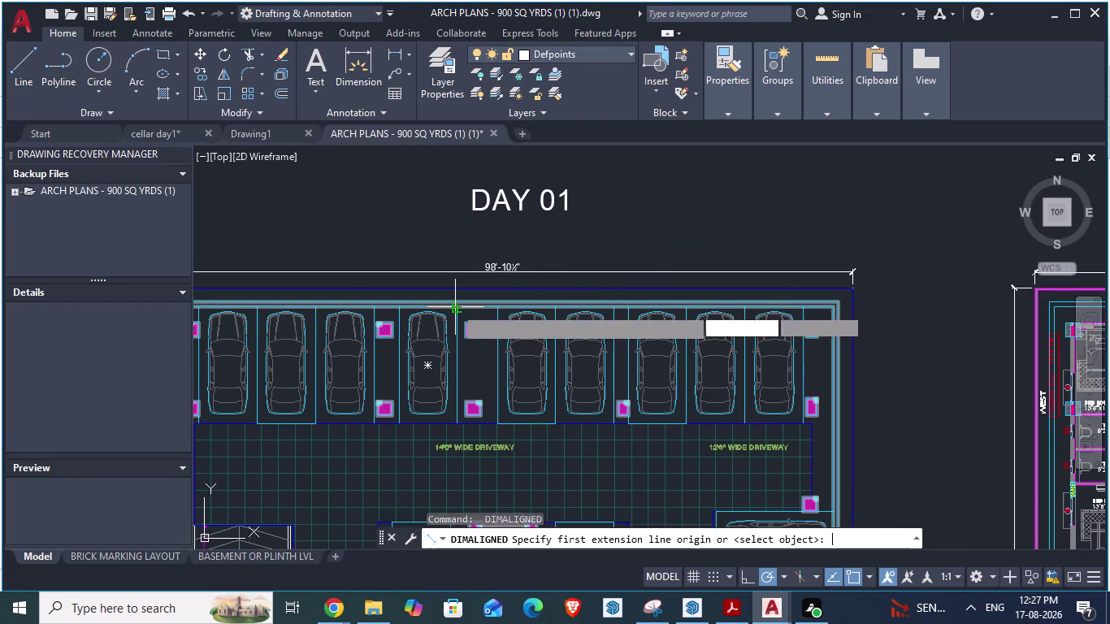
scroll(up, 3)
click(470, 246)
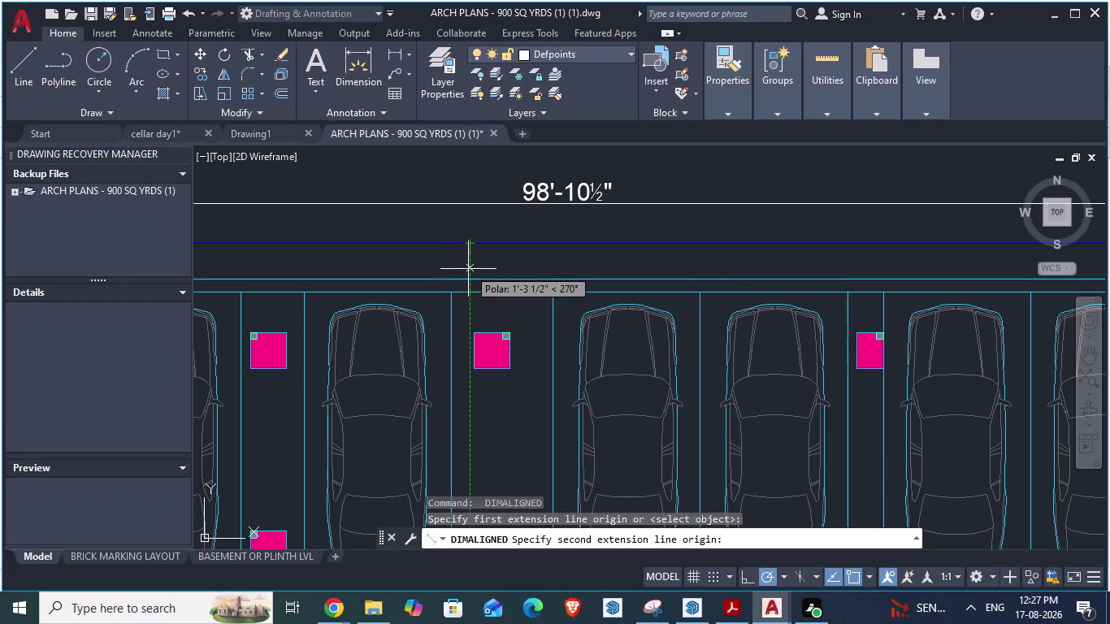
key(alt+Tab)
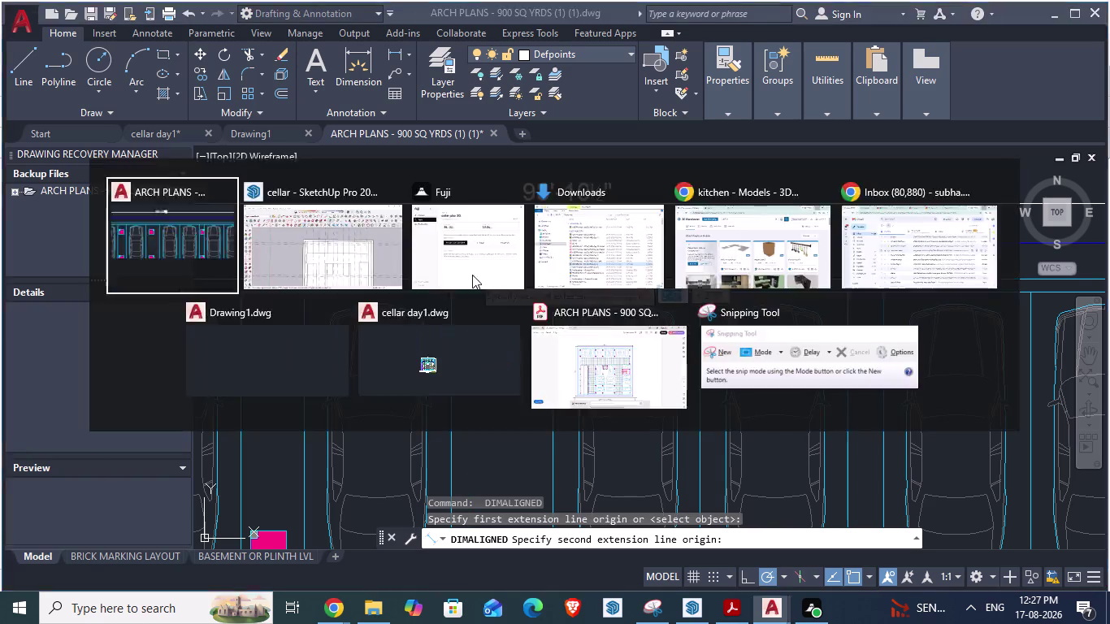
key(alt+Tab)
key(alt+Tab)
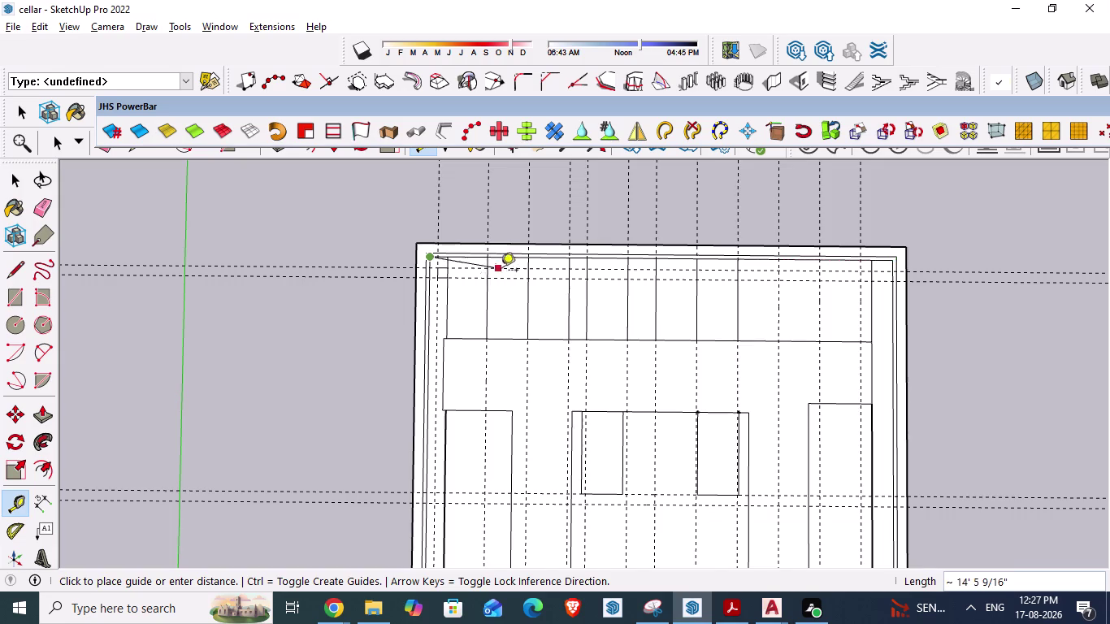
Place guide lines offset 16'6" and 2' from the cellar's top wall.
scroll(up, 3)
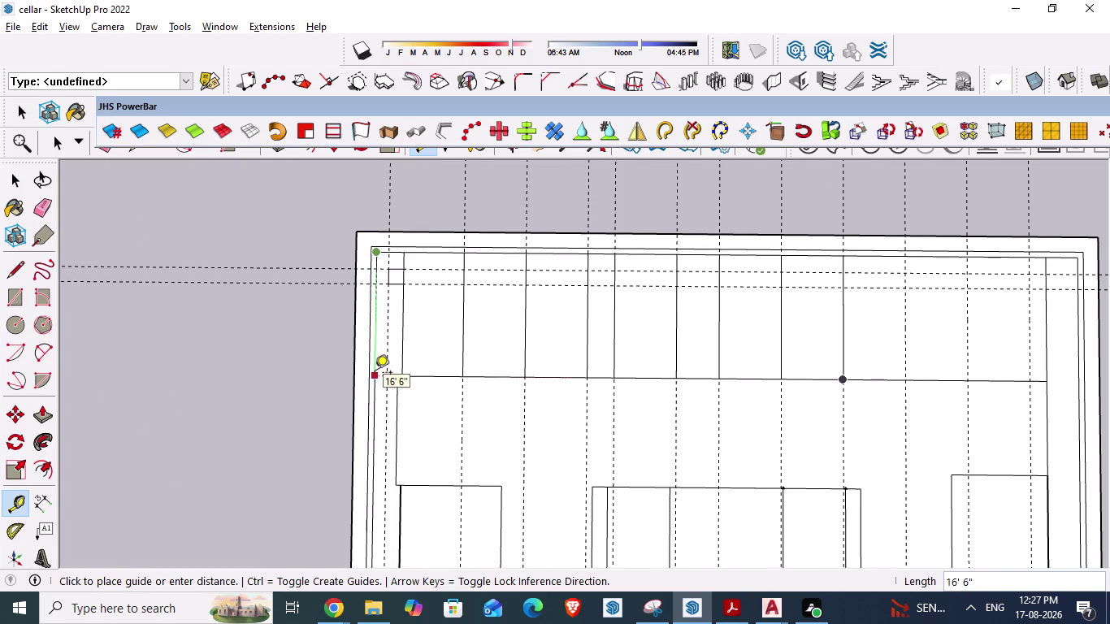
key(Escape)
scroll(down, 3)
scroll(up, 3)
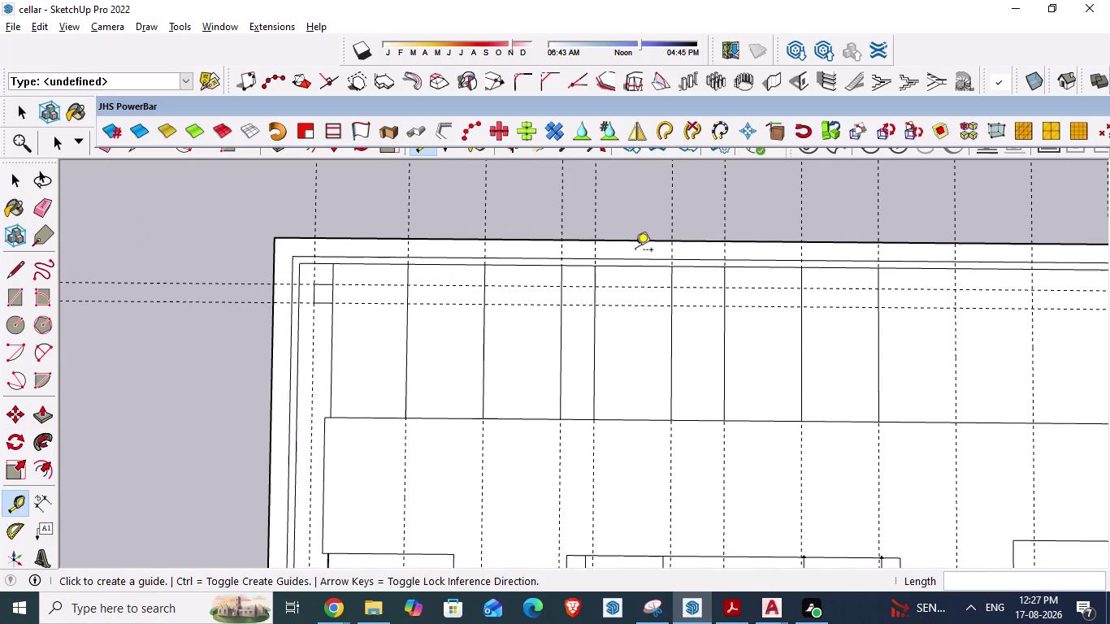
key(t)
click(620, 238)
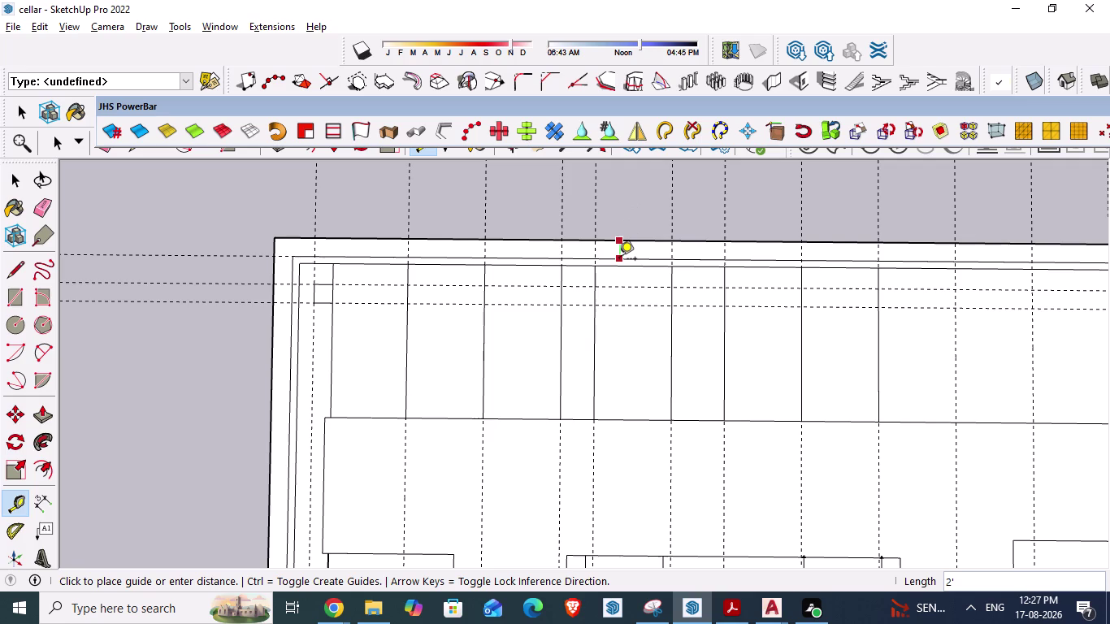
key(Escape)
Add a 9" guide from the inner top wall, check the 16' 6" bay depth, and return to AutoCAD.
scroll(up, 3)
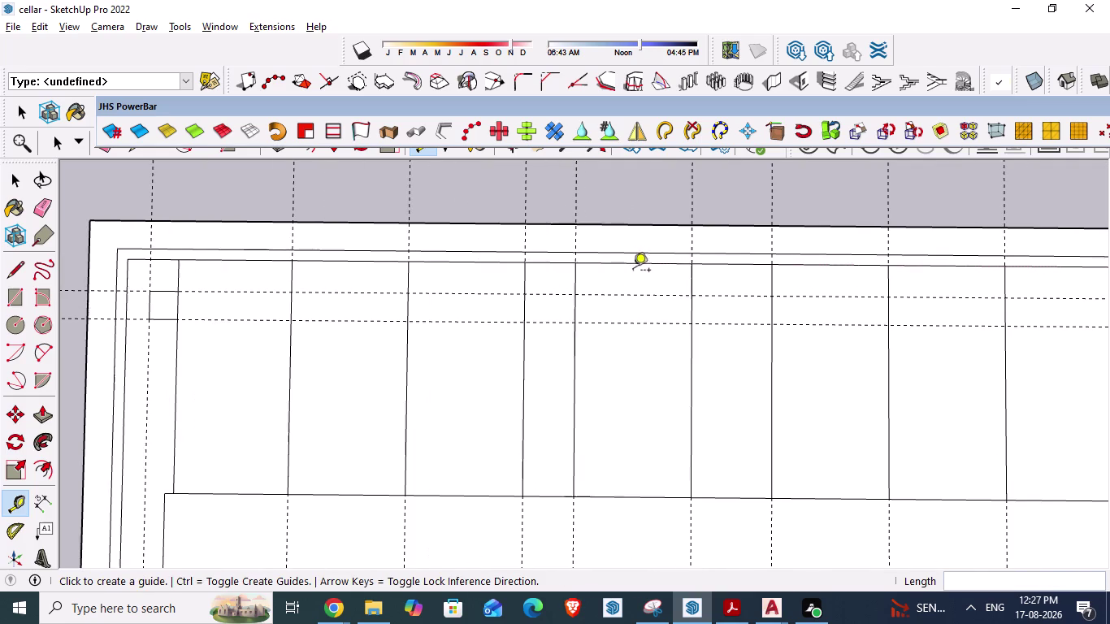
click(631, 255)
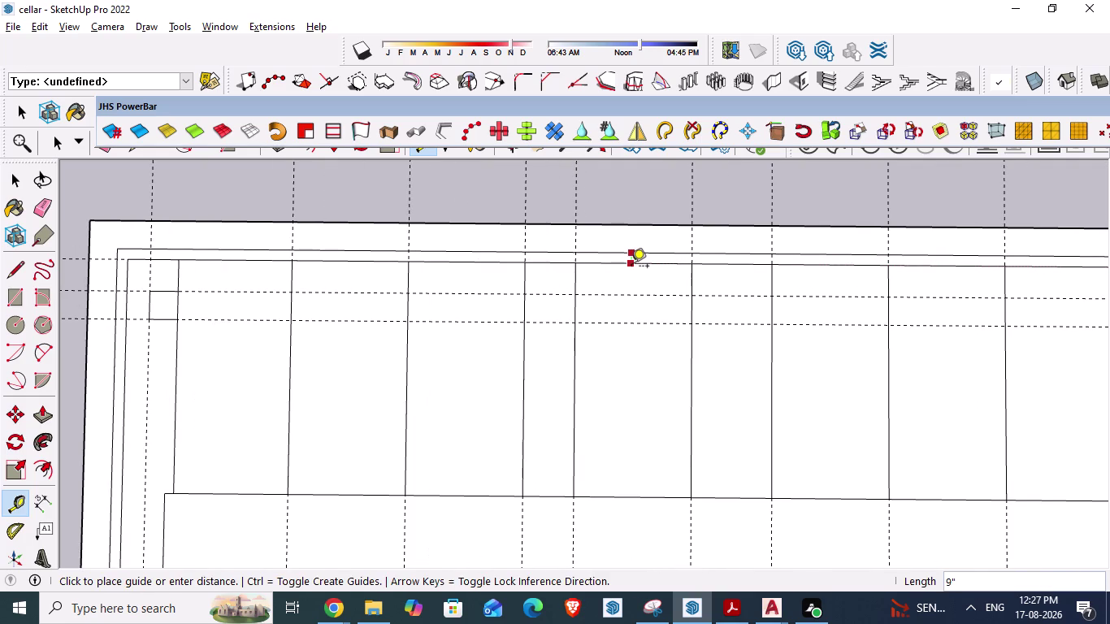
key(Escape)
click(643, 266)
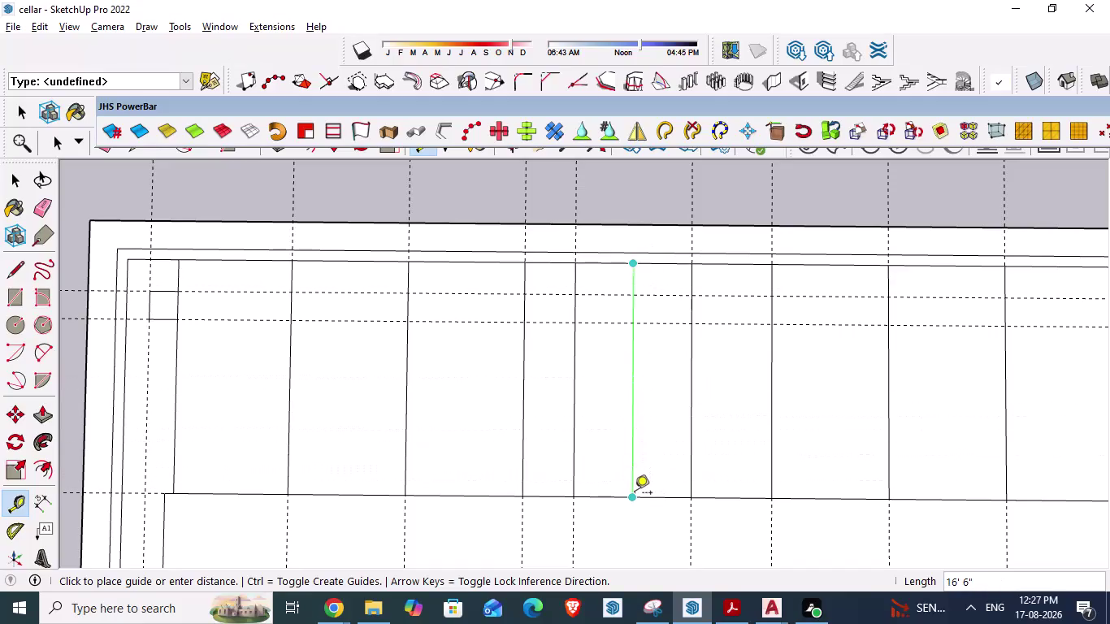
key(alt+Tab)
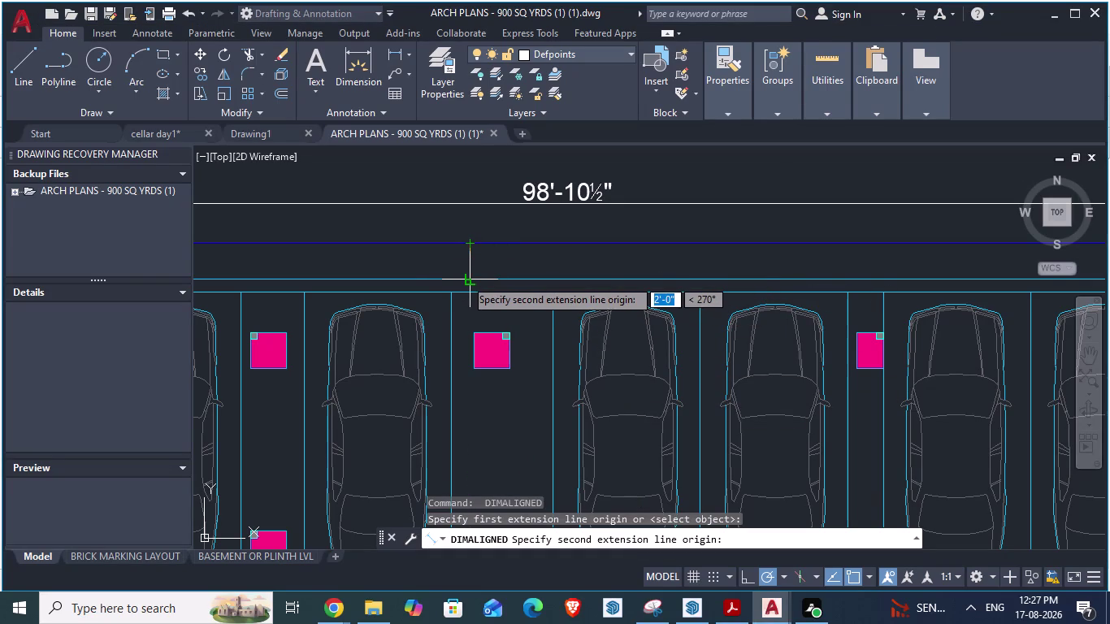
Finish the 2'-0" measurement and try a new aligned dimension from the wall line.
key(space)
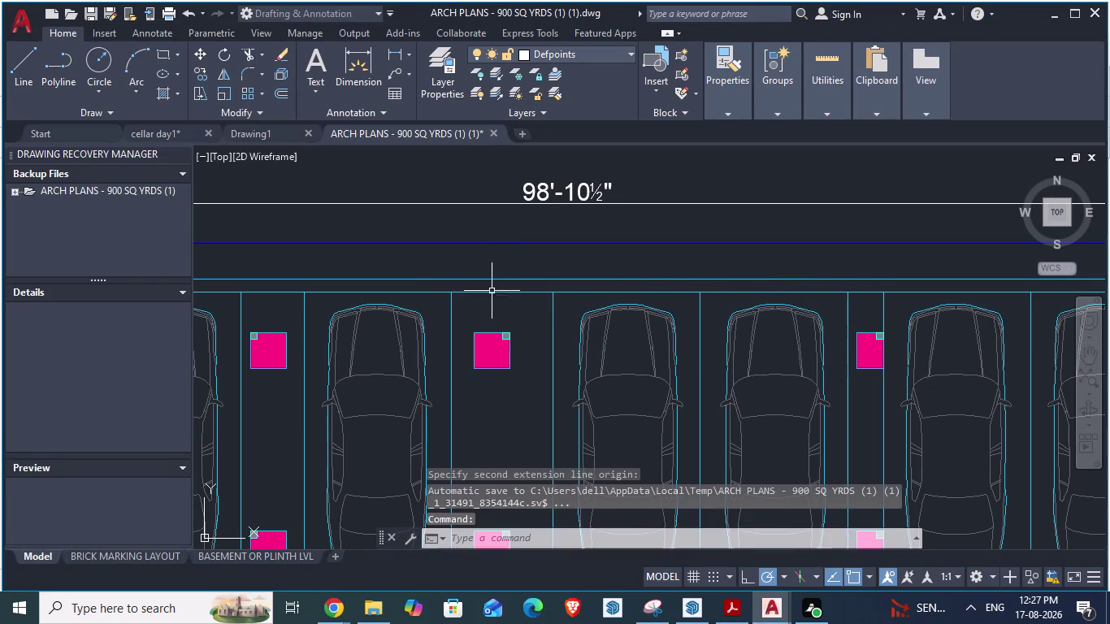
scroll(down, 3)
scroll(up, 3)
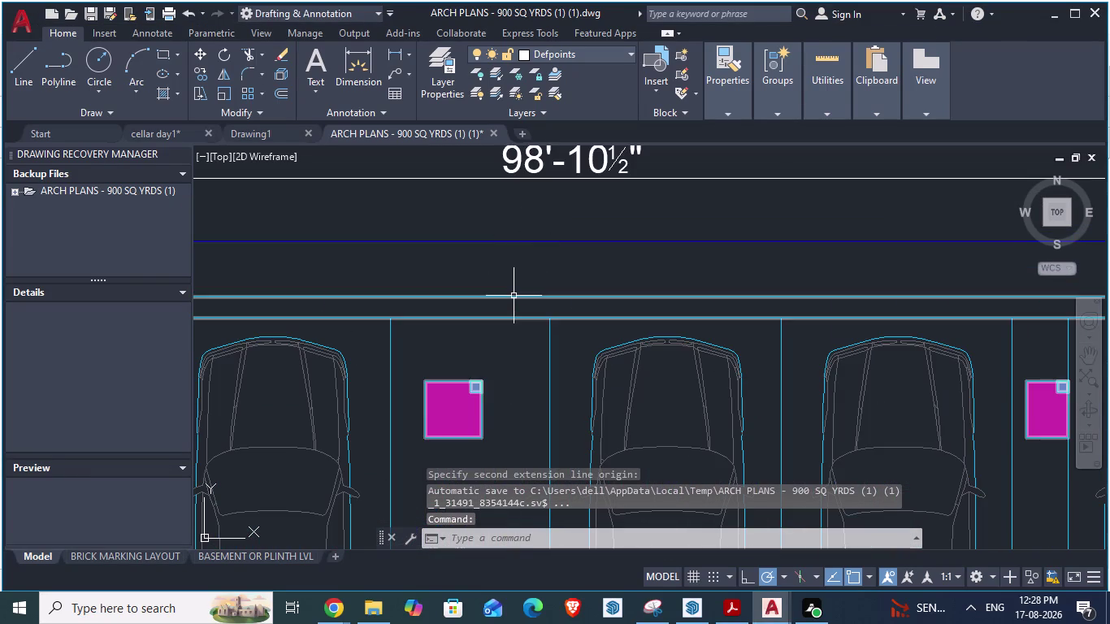
click(514, 296)
key(space)
click(514, 295)
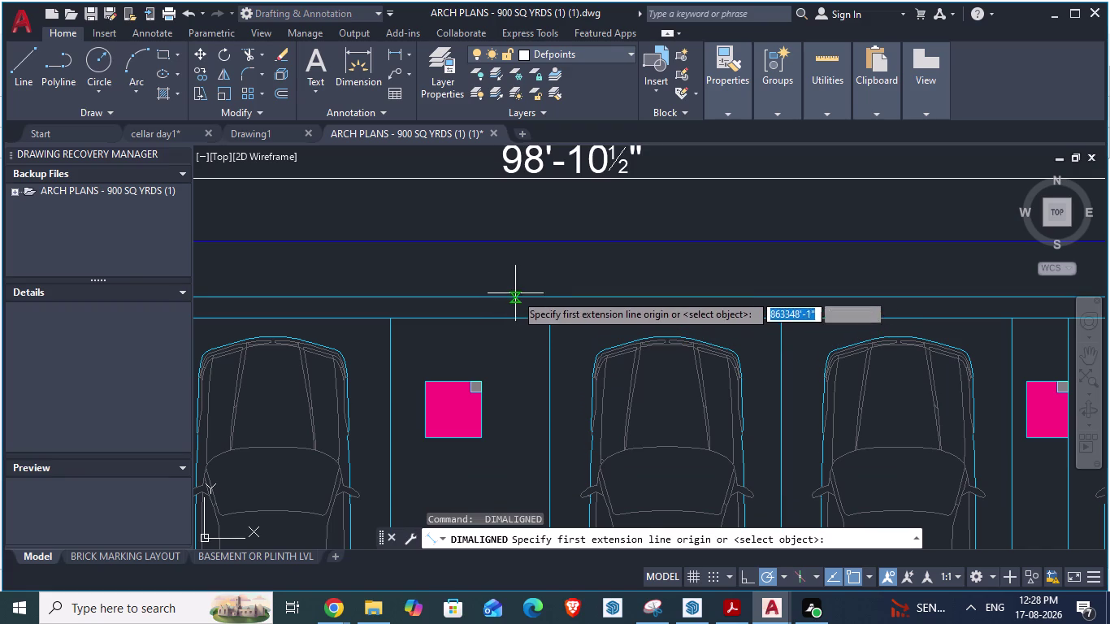
click(515, 293)
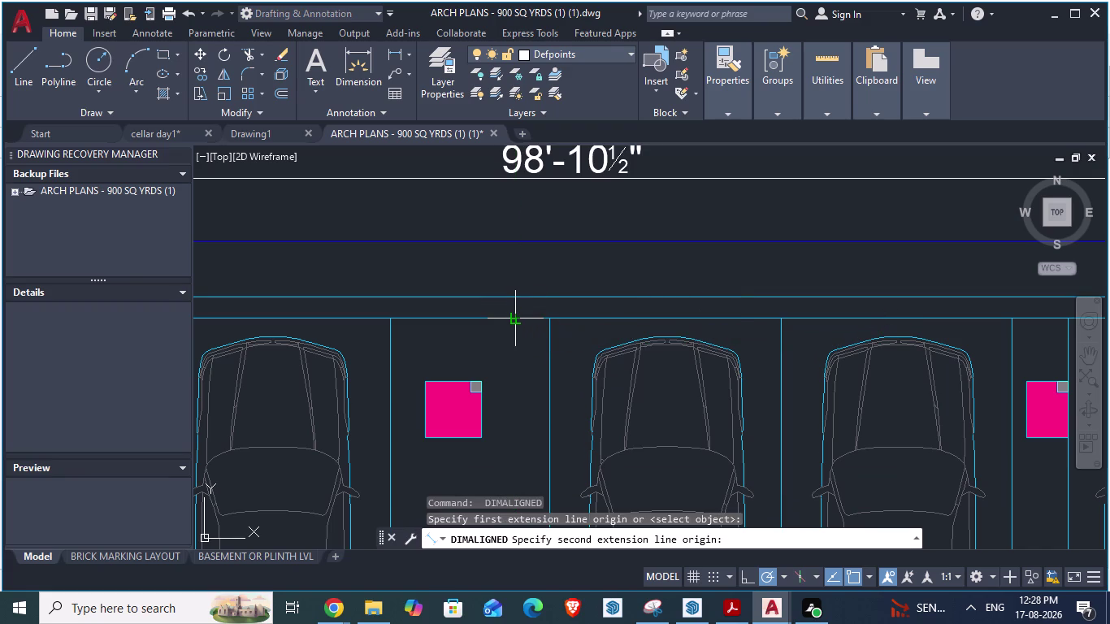
key(Escape)
Start an aligned measurement from the left wall line, then cancel it.
scroll(down, 3)
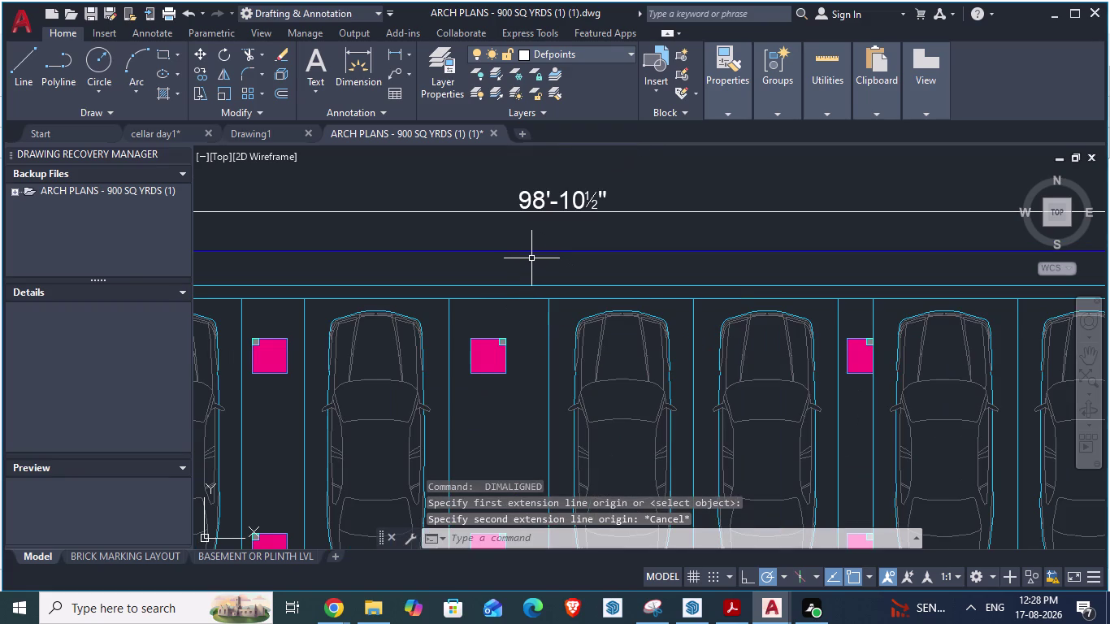
scroll(down, 3)
scroll(up, 3)
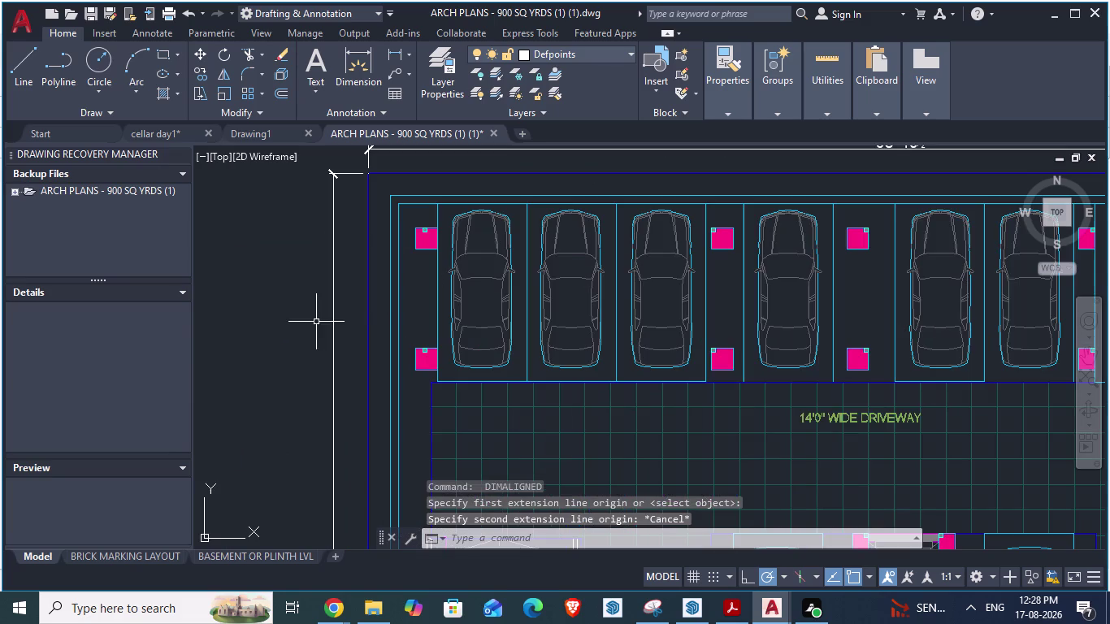
scroll(up, 3)
key(space)
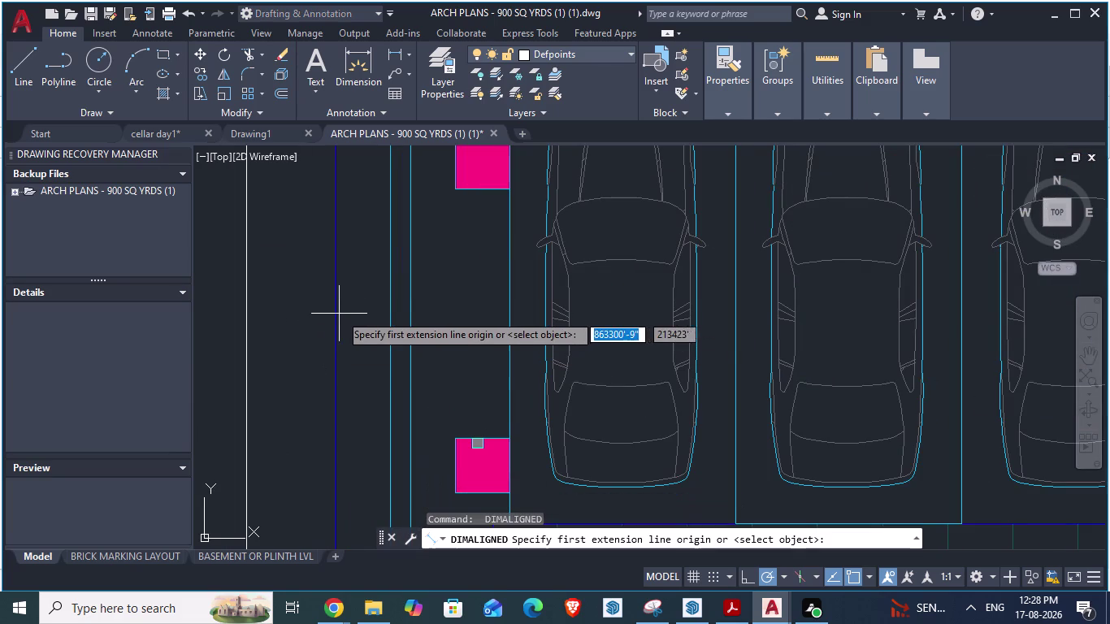
click(341, 311)
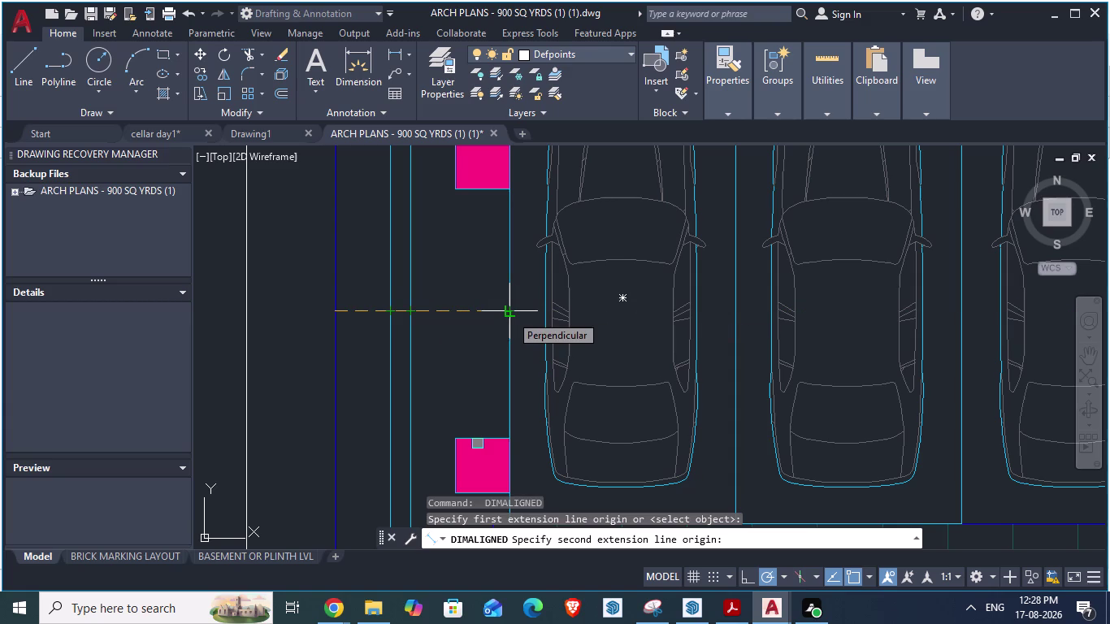
key(Escape)
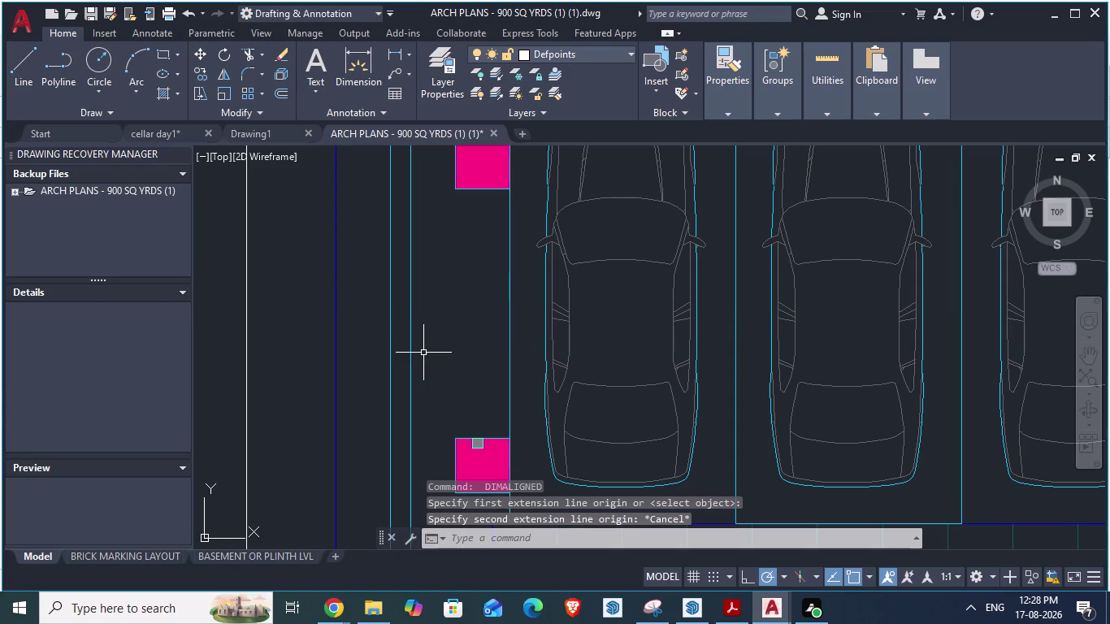
Measure from beside the pillar to the pillar corner, then switch back to SketchUp.
key(space)
click(407, 328)
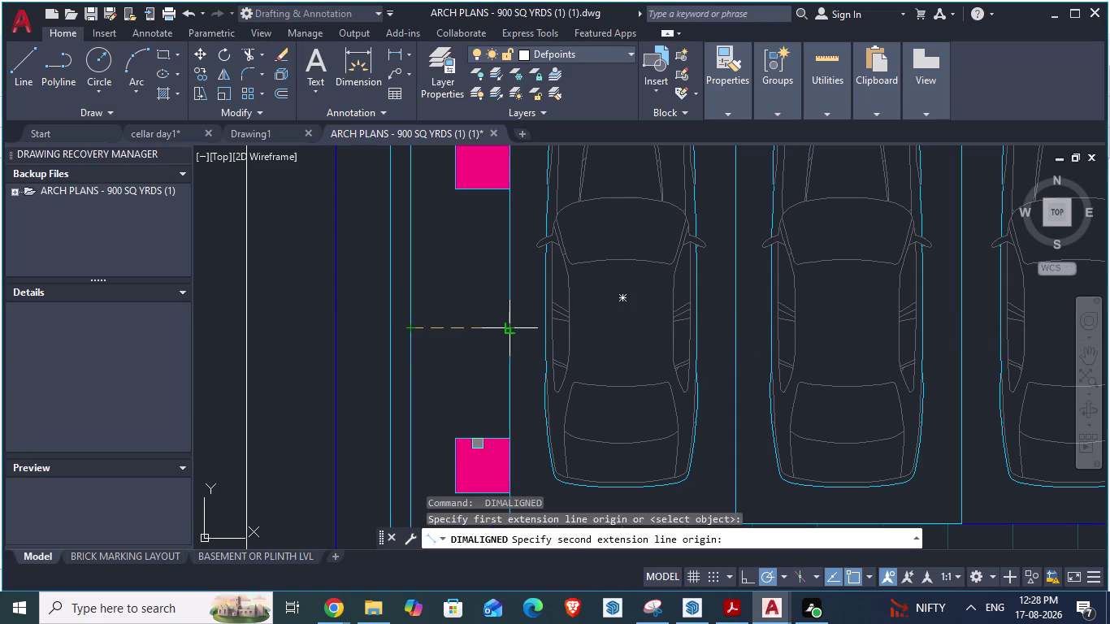
key(space)
scroll(down, 3)
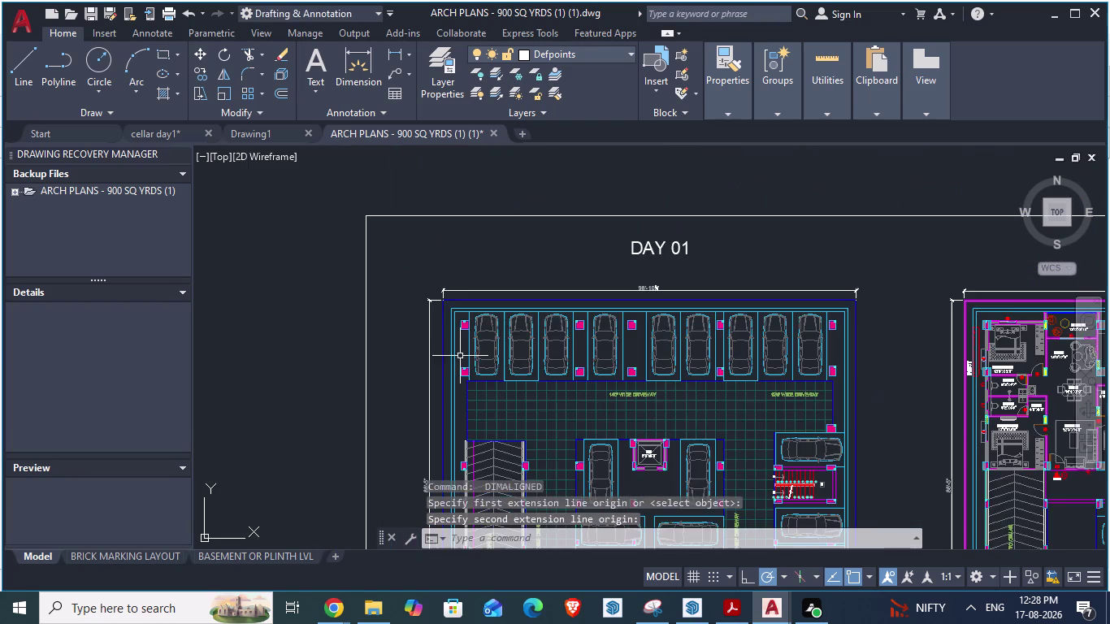
scroll(up, 3)
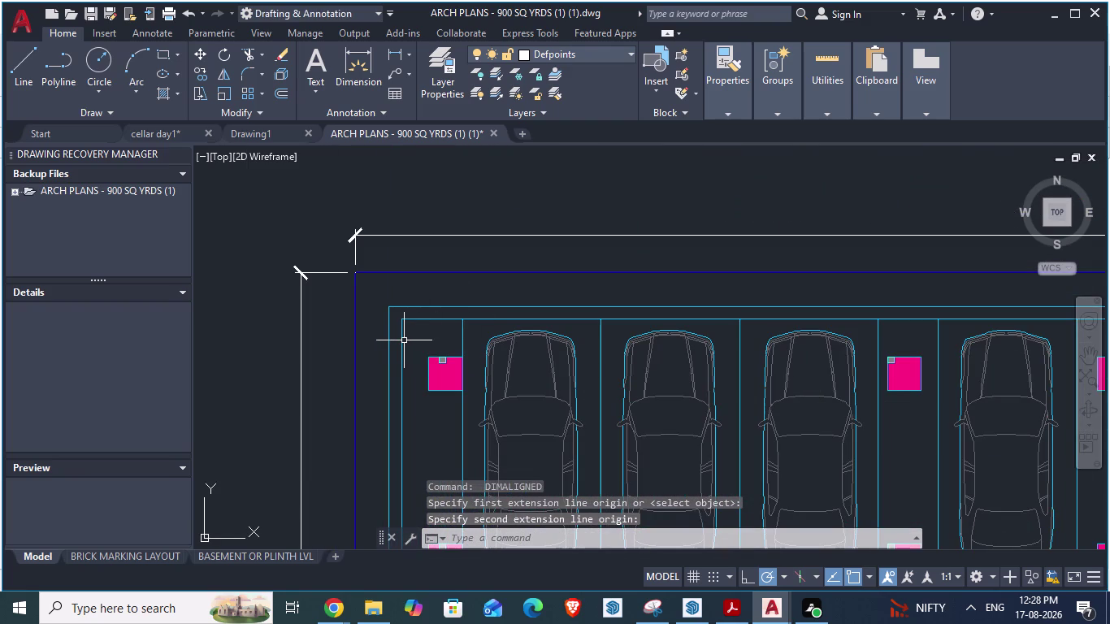
key(space)
click(401, 341)
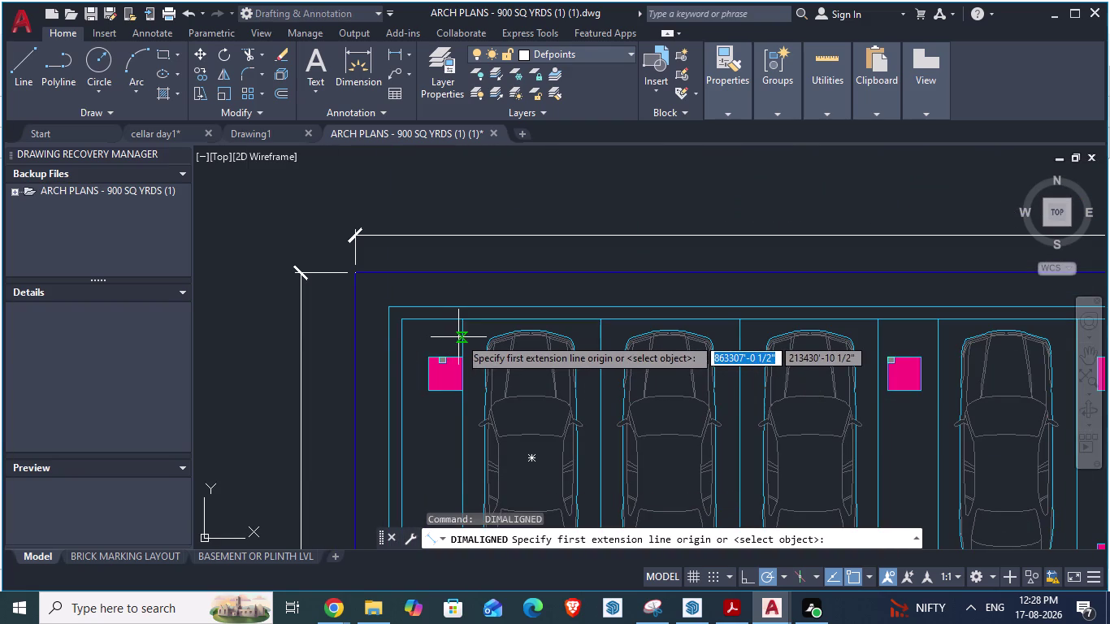
click(459, 337)
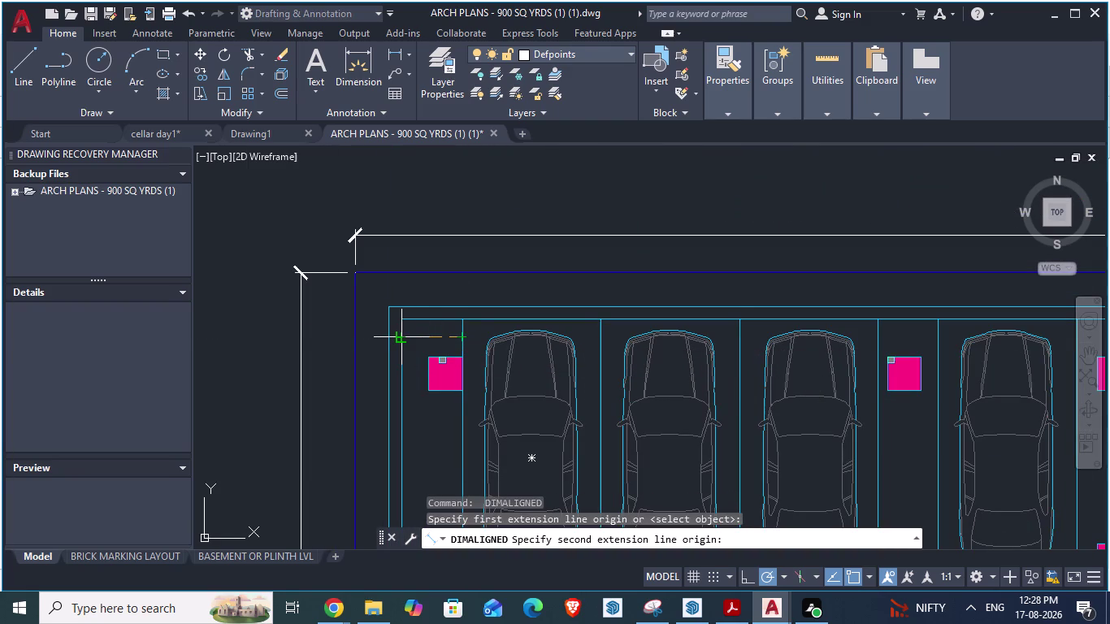
key(alt+Tab)
key(alt+Tab)
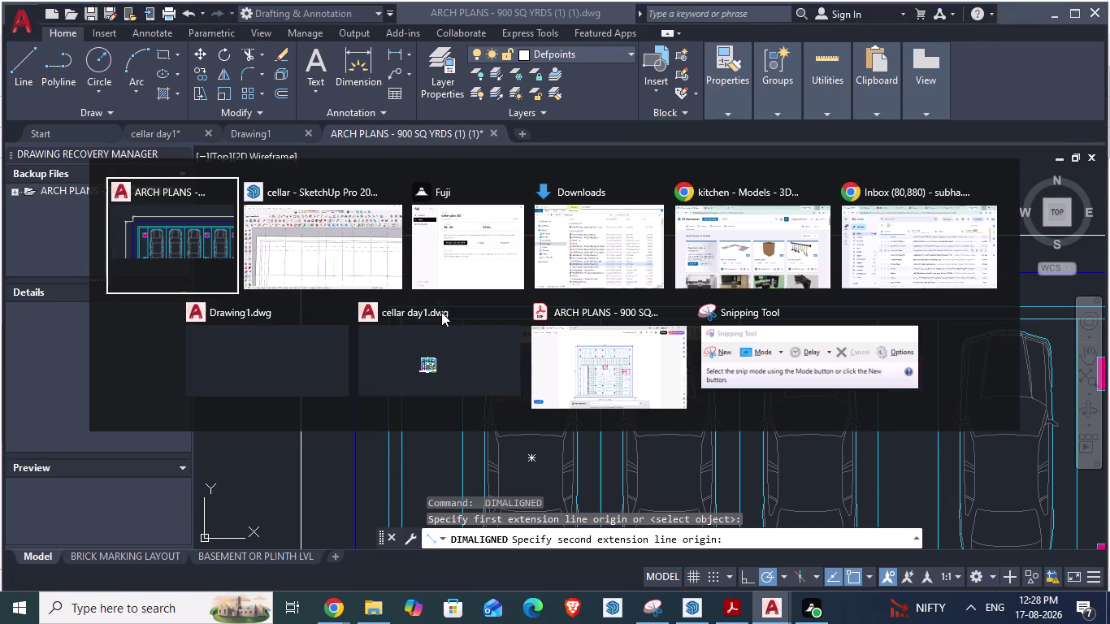
key(alt+Tab)
Start a Tape Measure guide from the wall line, then cancel it.
key(space)
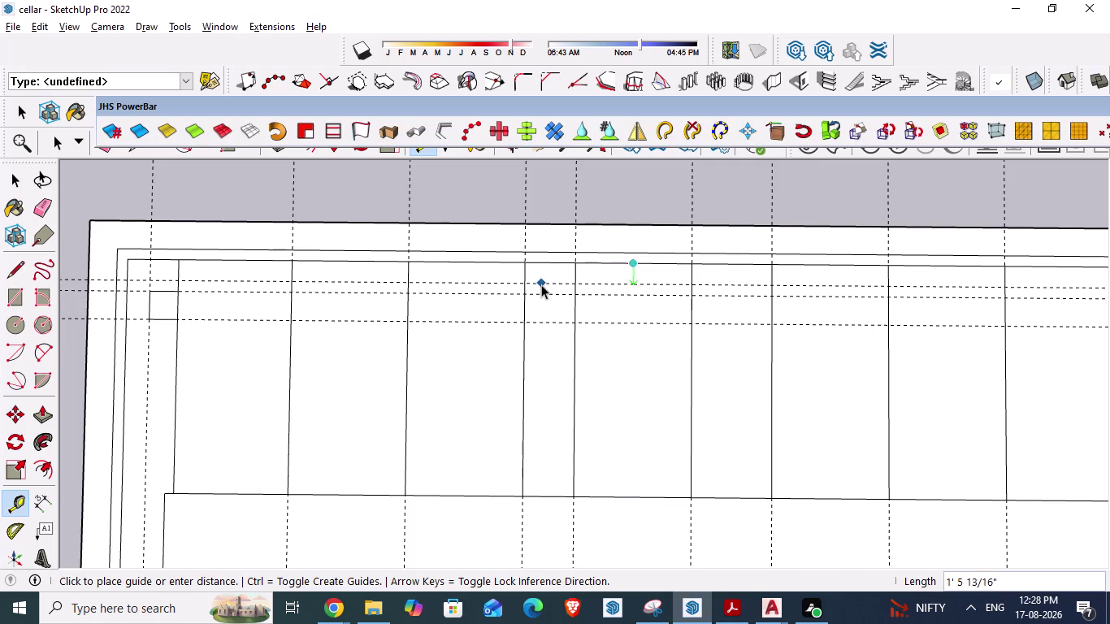
scroll(down, 3)
scroll(up, 3)
scroll(up, 3)
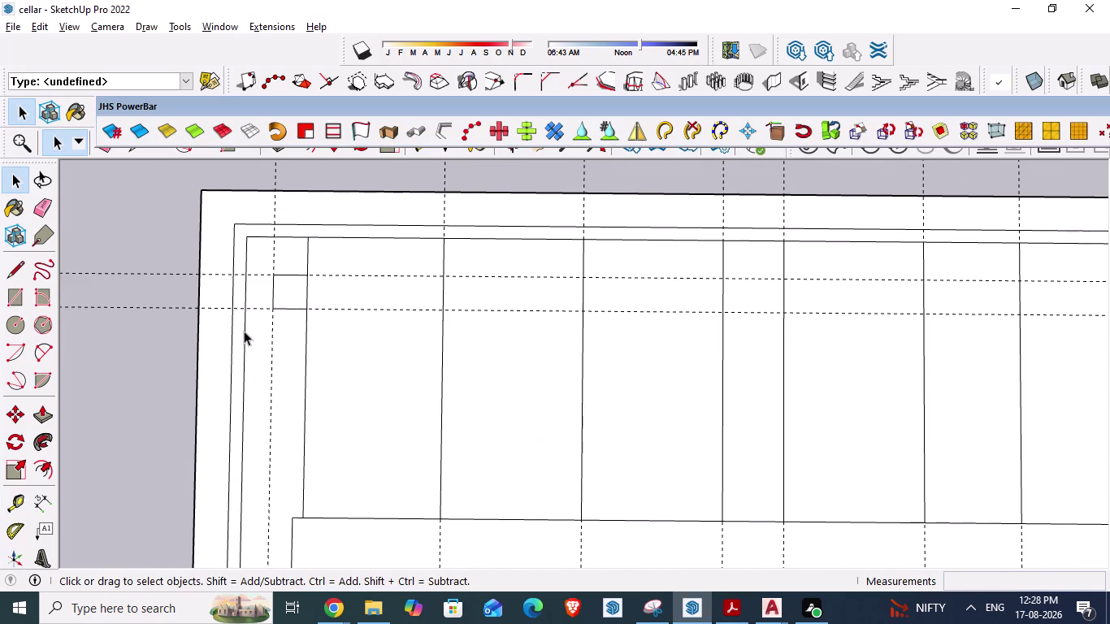
key(space)
key(t)
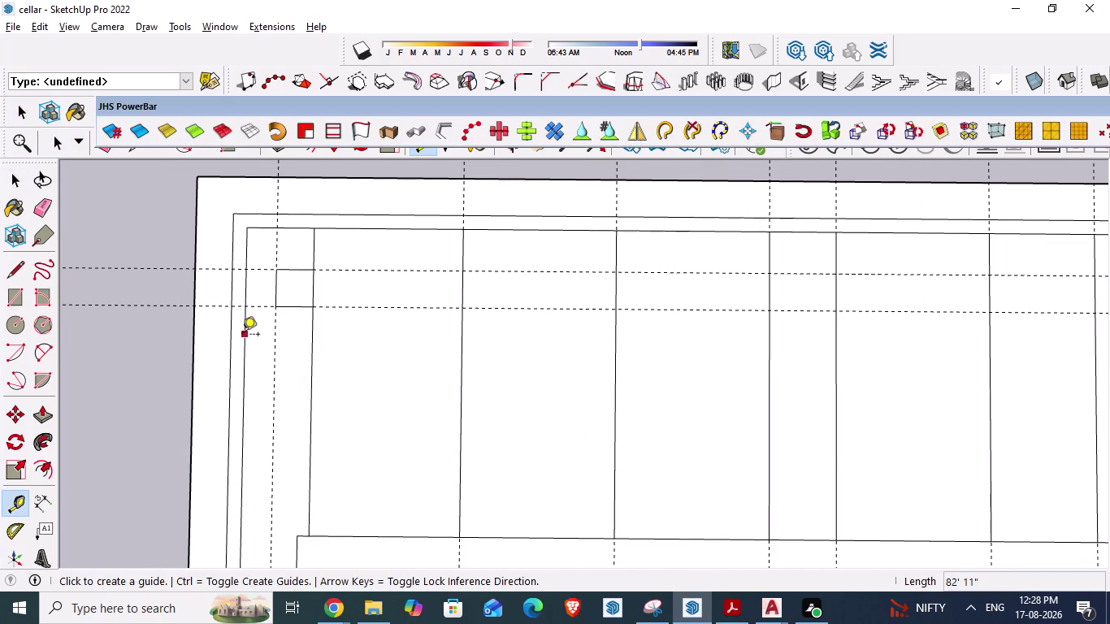
click(242, 336)
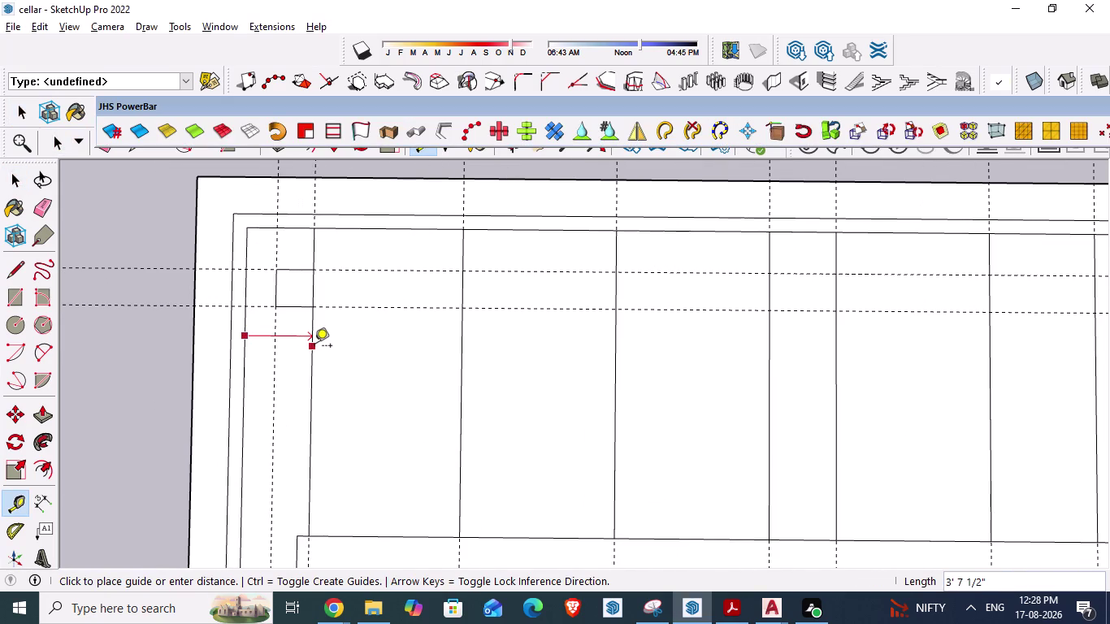
key(Escape)
Place a guide 6' 4 1/2" inside the left outer wall, then switch to AutoCAD.
scroll(down, 3)
scroll(down, 3)
scroll(down, 3)
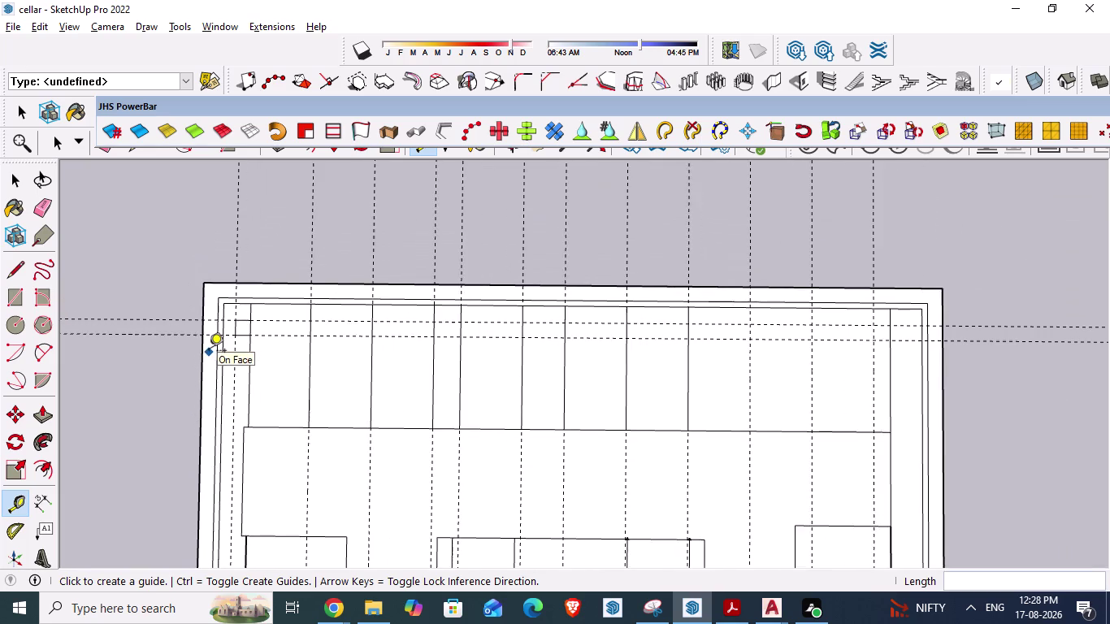
scroll(down, 3)
scroll(up, 3)
scroll(down, 3)
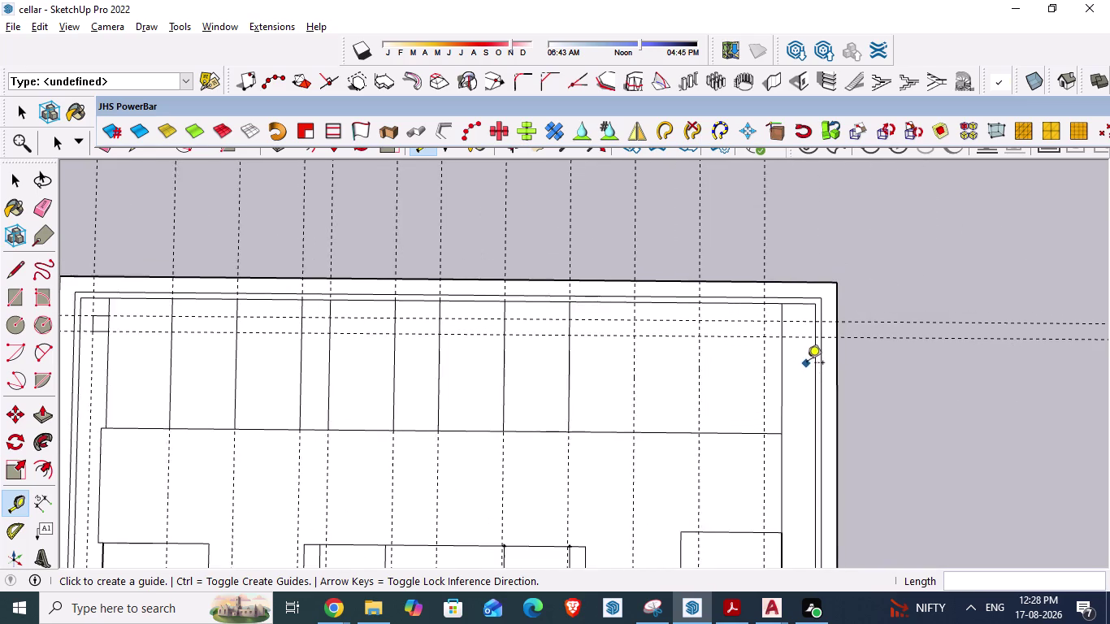
scroll(up, 3)
scroll(down, 3)
scroll(up, 3)
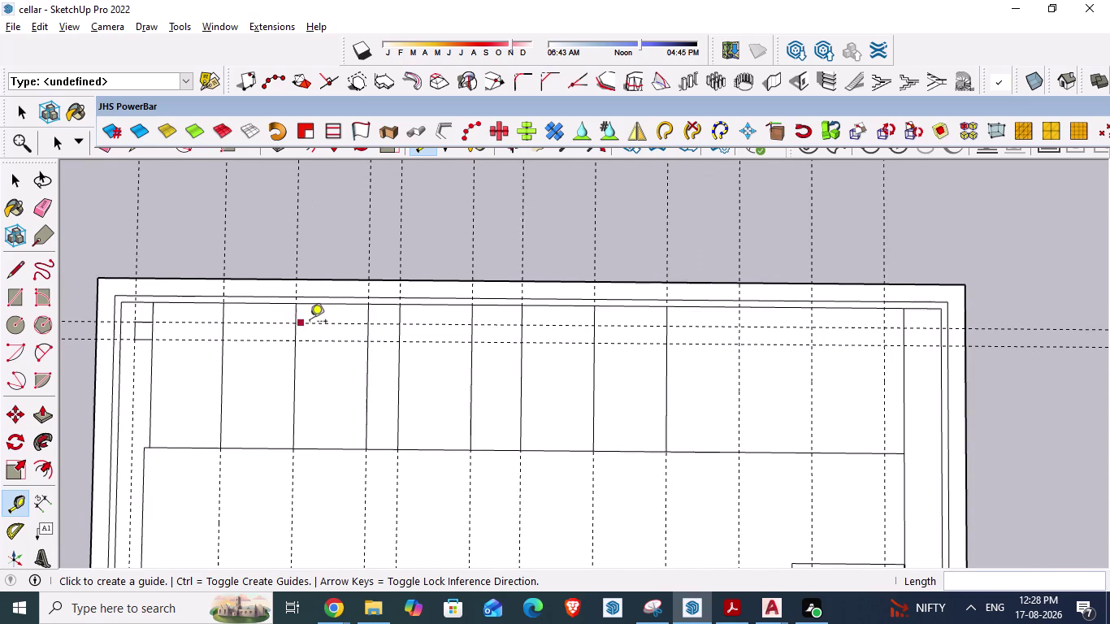
scroll(up, 3)
scroll(down, 3)
scroll(up, 3)
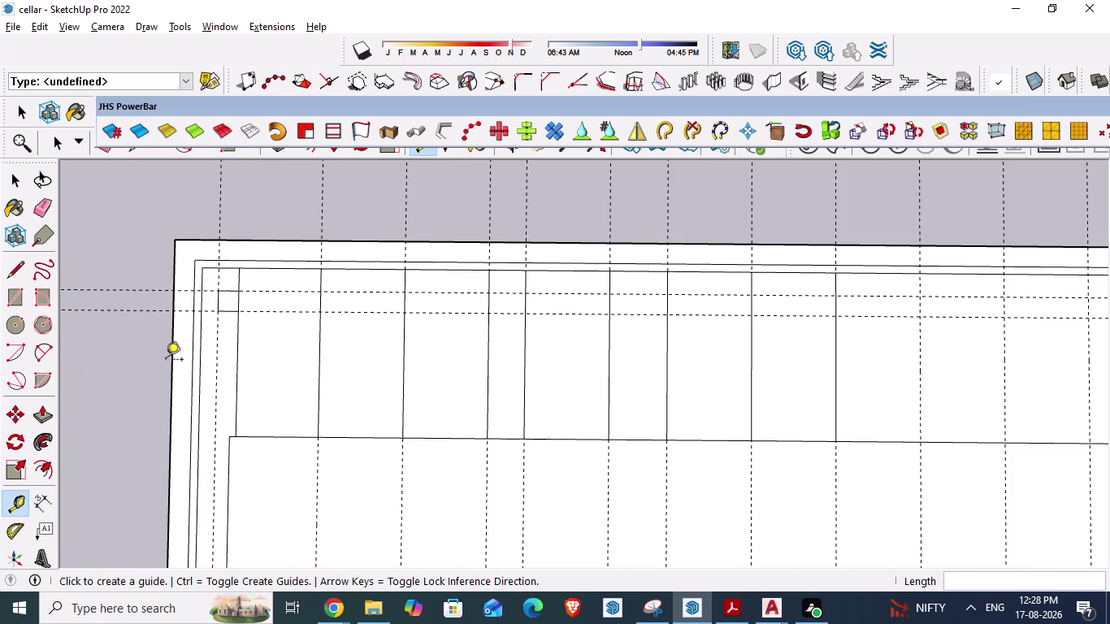
click(173, 359)
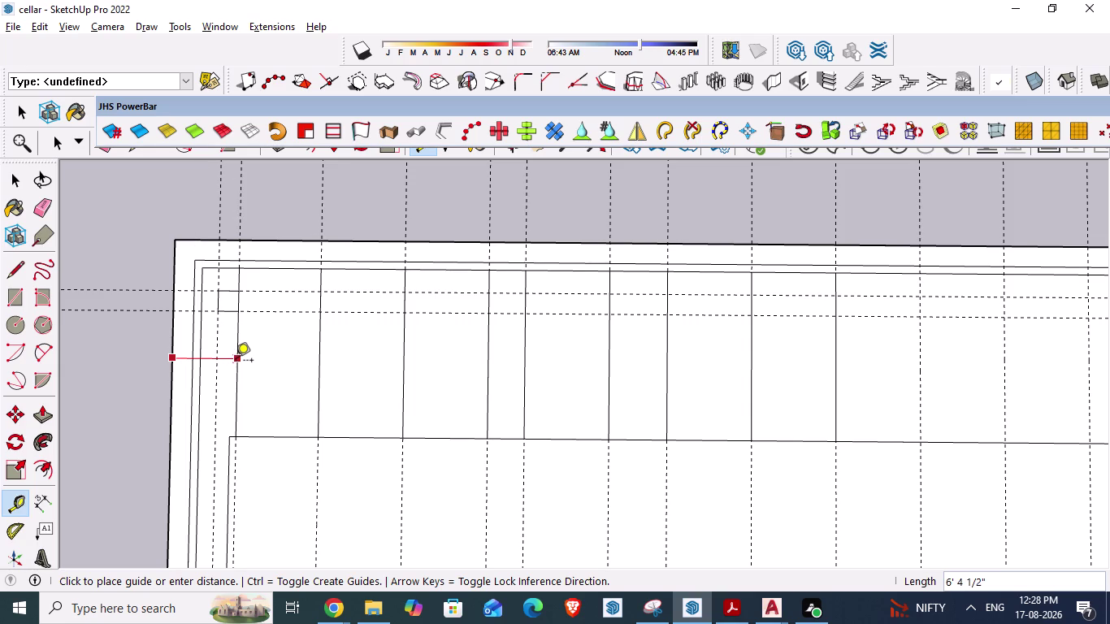
key(Escape)
scroll(down, 3)
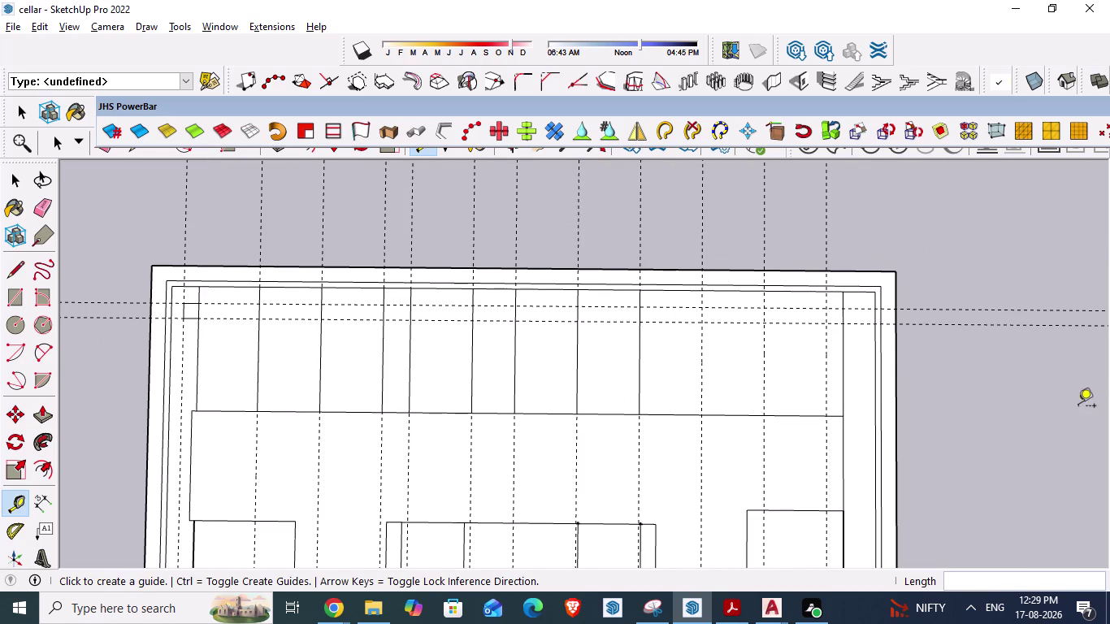
scroll(up, 3)
key(alt+Tab)
Dimension from the blue boundary line to the bay line (7'-0"), then return to SketchUp.
scroll(down, 3)
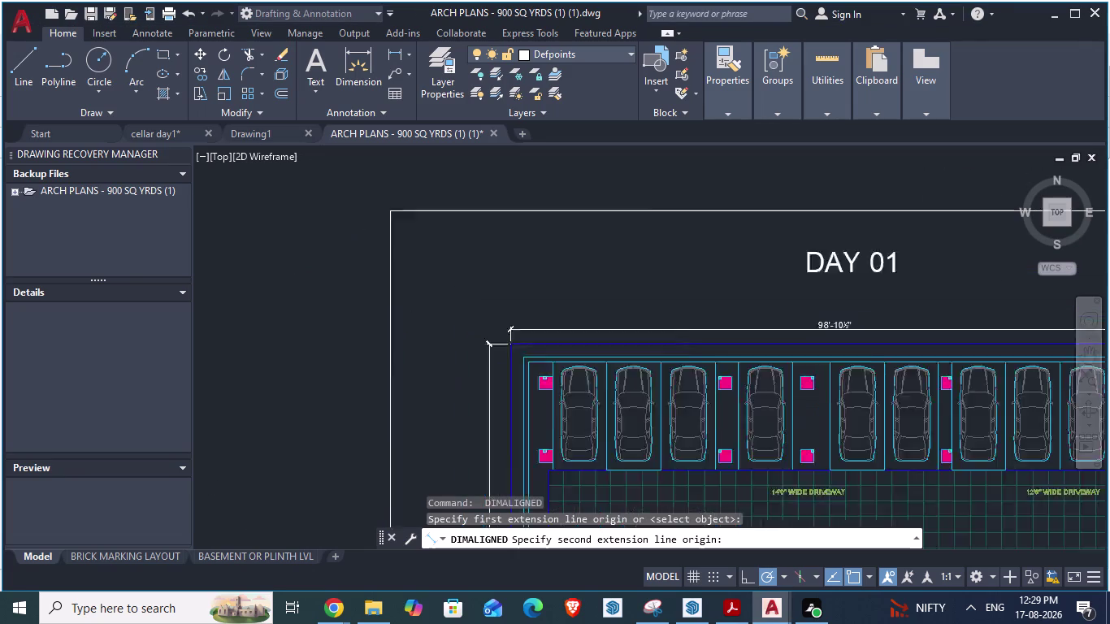
scroll(down, 3)
scroll(up, 3)
scroll(up, 3)
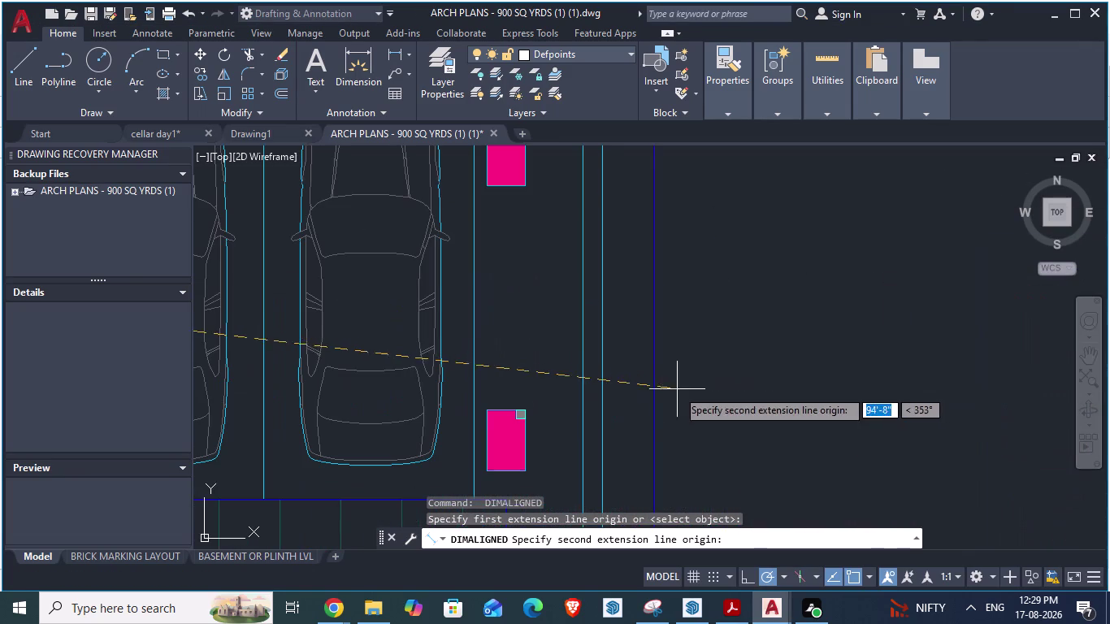
key(Escape)
key(space)
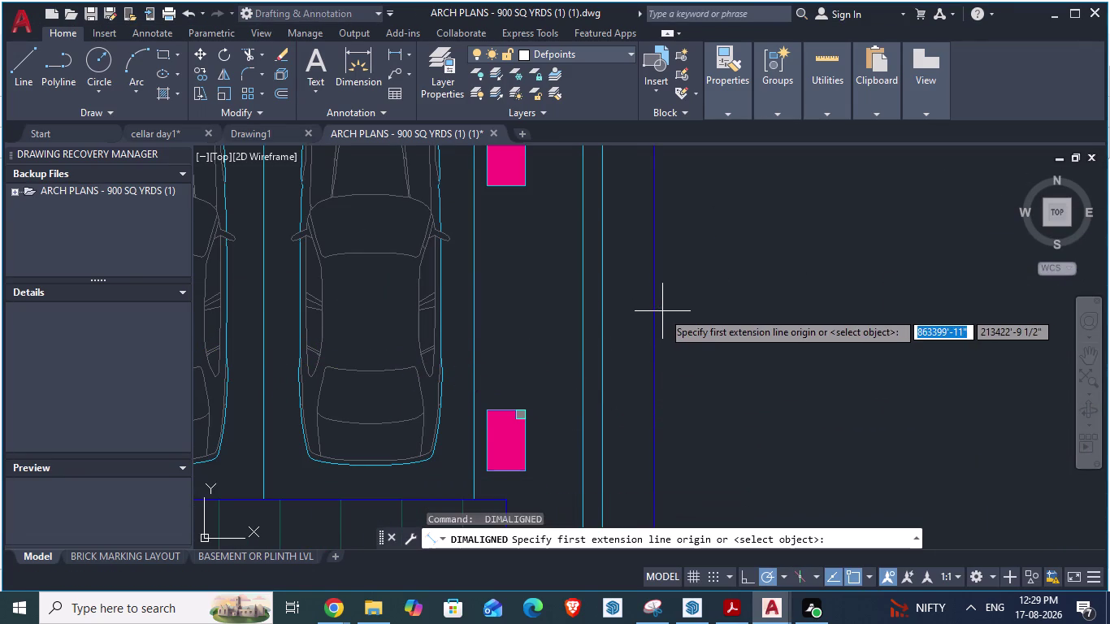
click(656, 314)
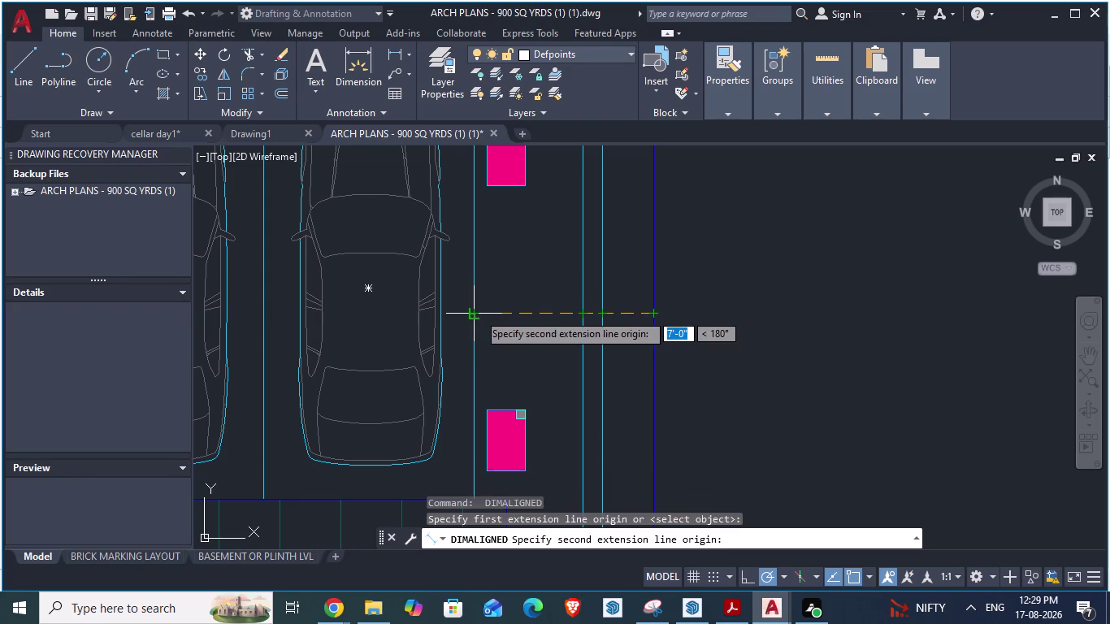
key(alt+Tab)
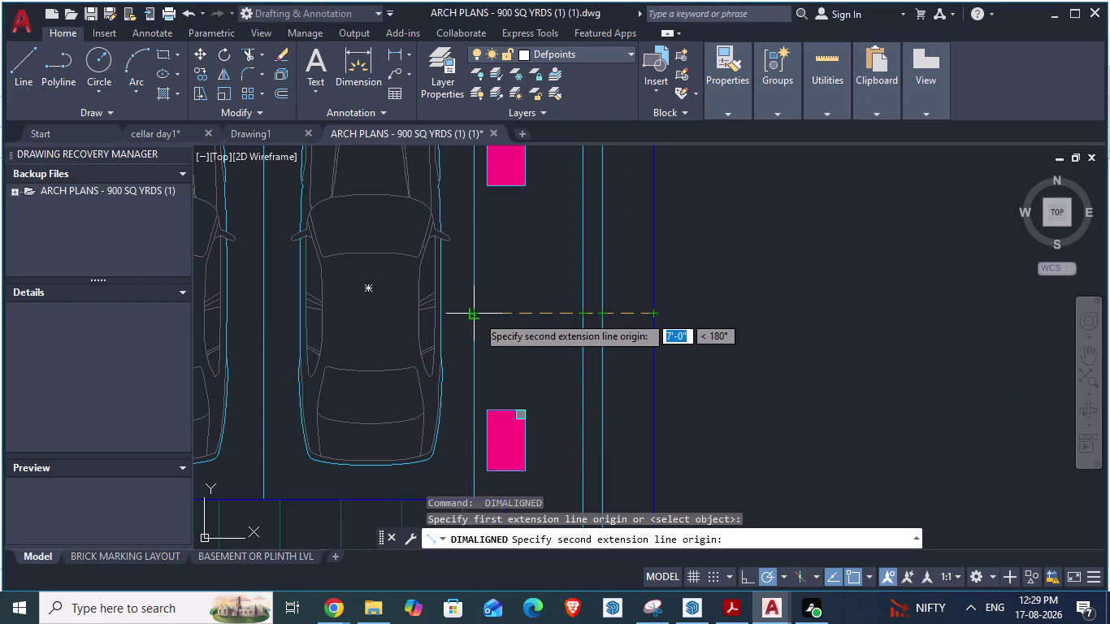
key(alt+Tab)
Place a guide 7' inside the right outer wall.
key(alt+Tab)
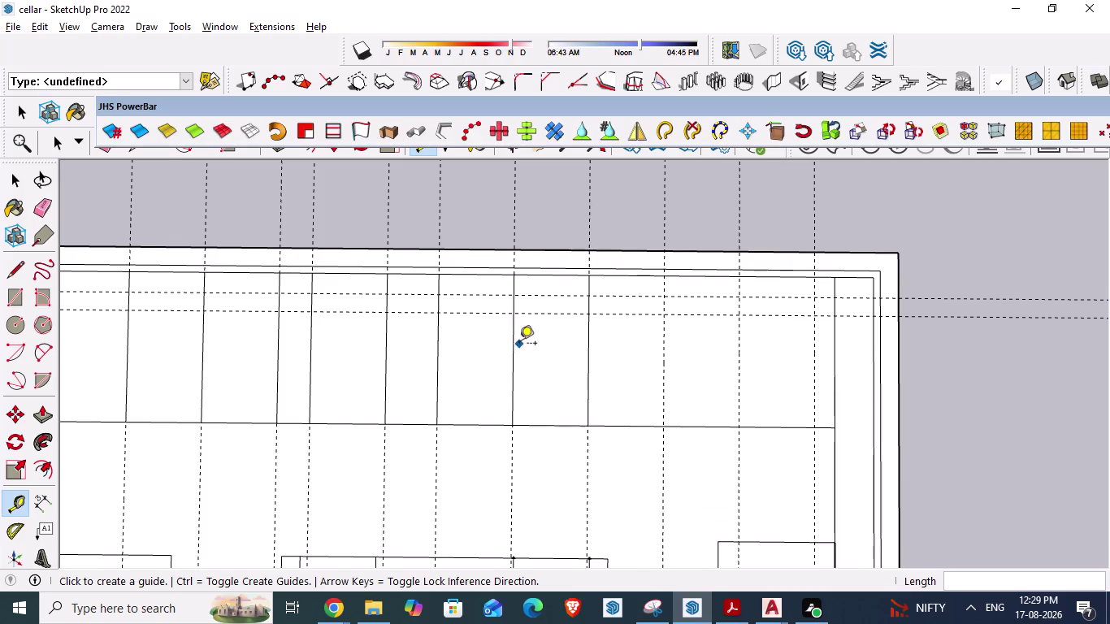
scroll(down, 3)
scroll(up, 3)
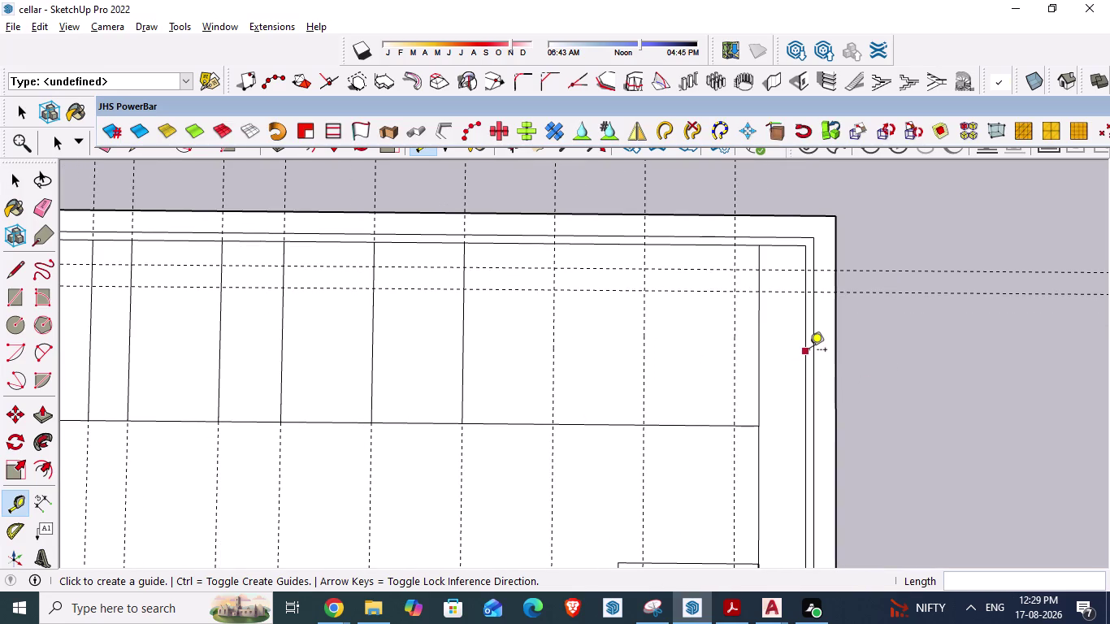
click(809, 352)
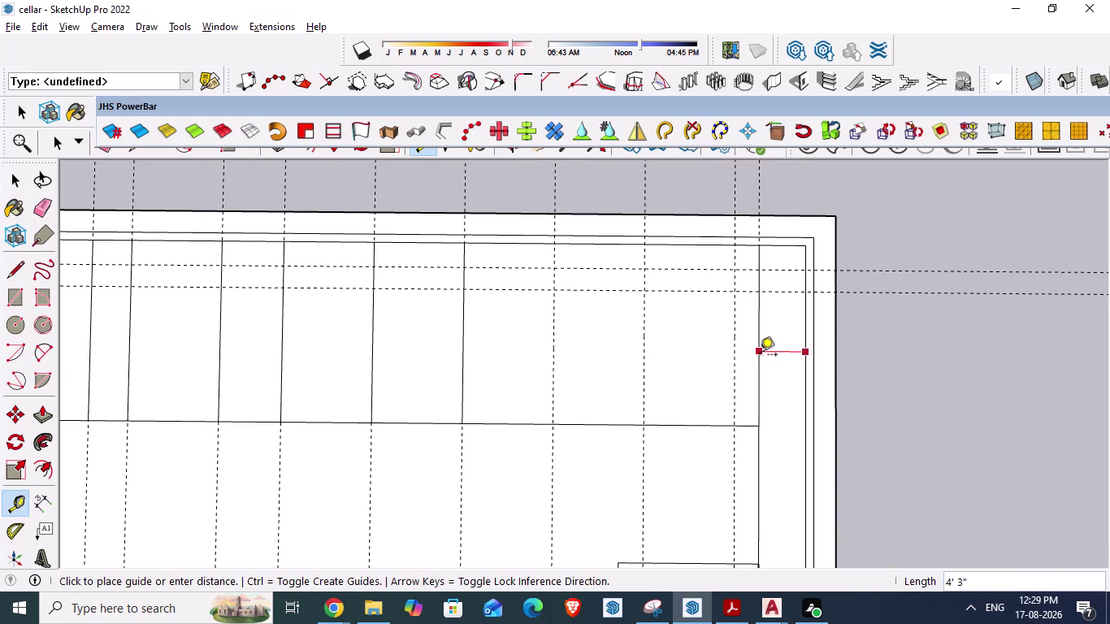
key(space)
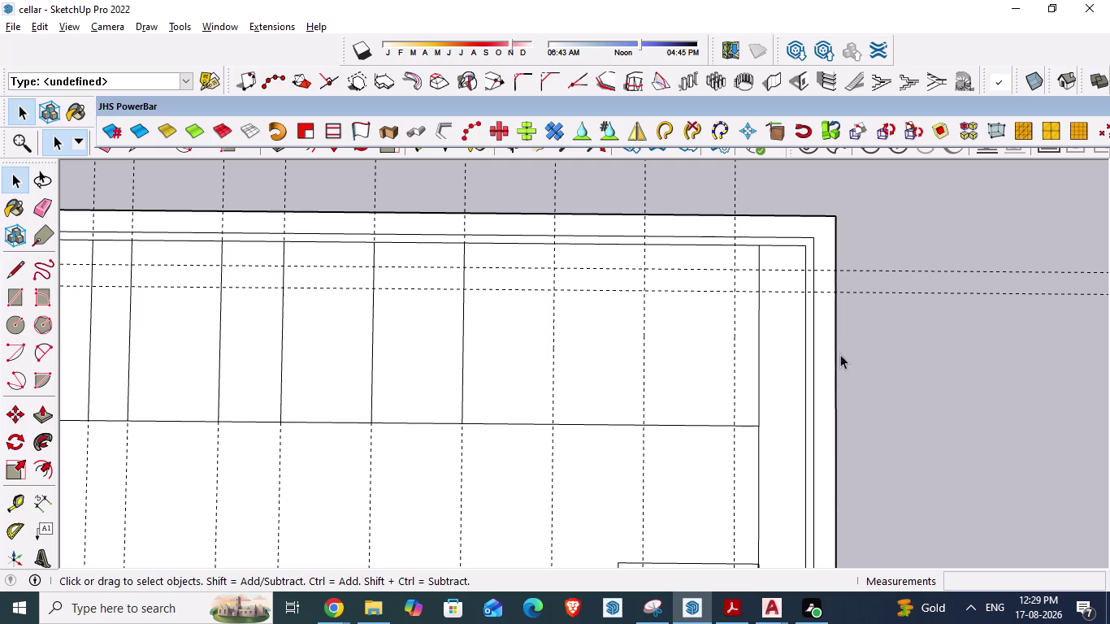
key(t)
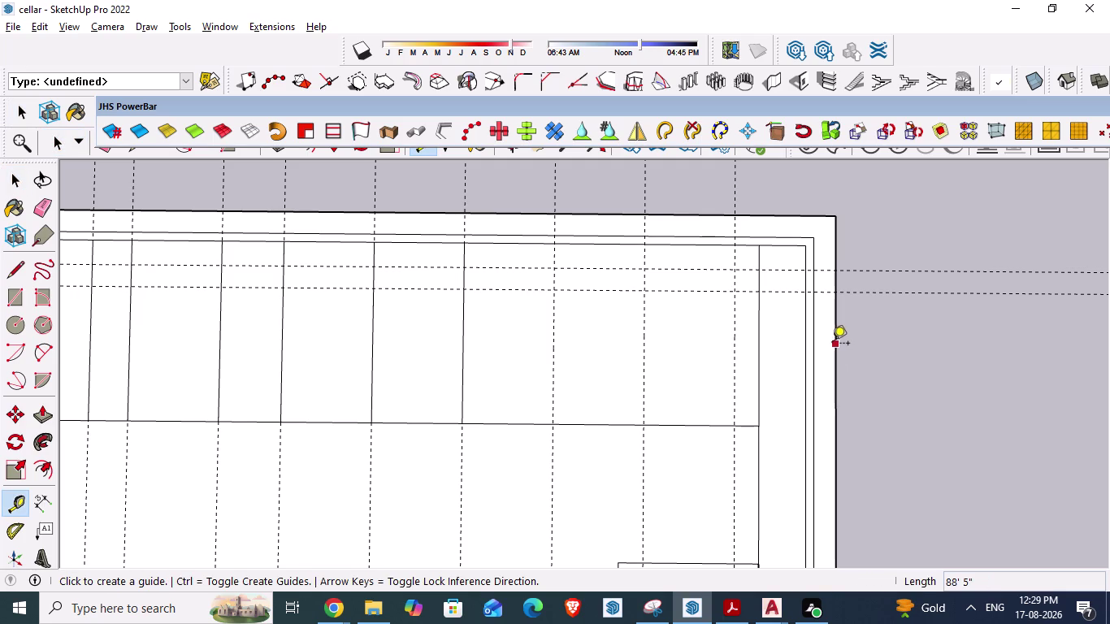
click(835, 344)
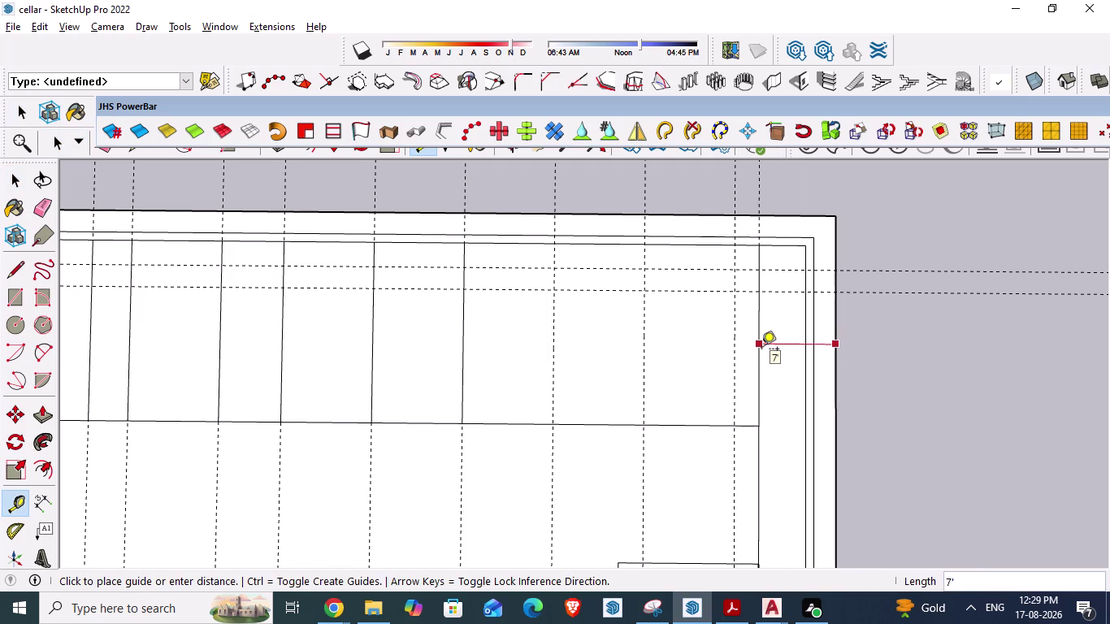
key(Escape)
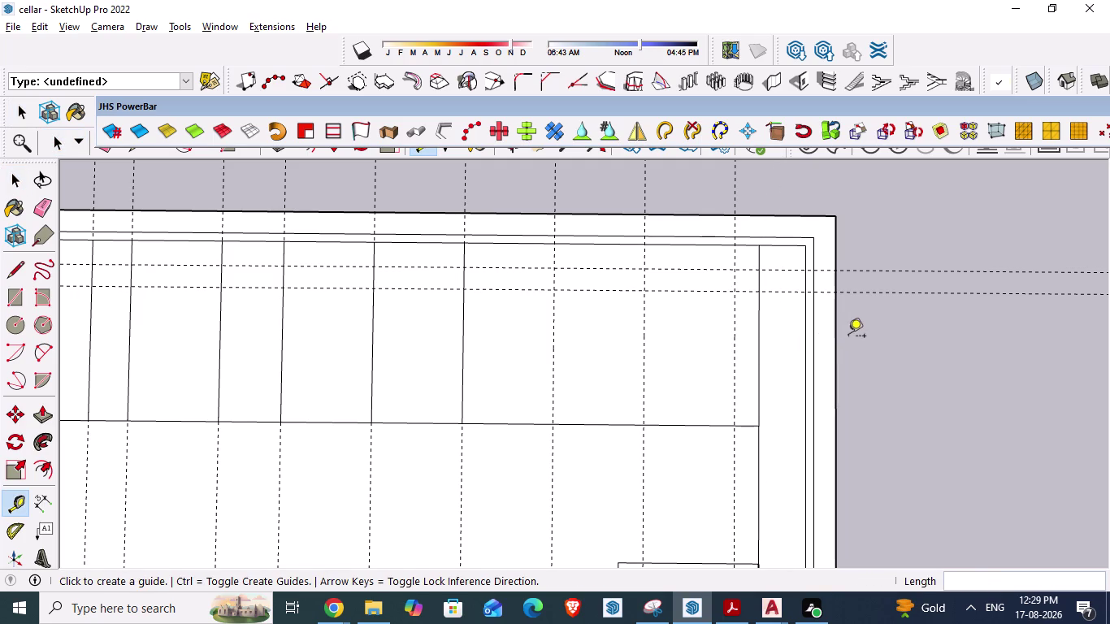
Place a guide 6' 4 1/2" inside the left outer wall, then switch to AutoCAD.
scroll(down, 3)
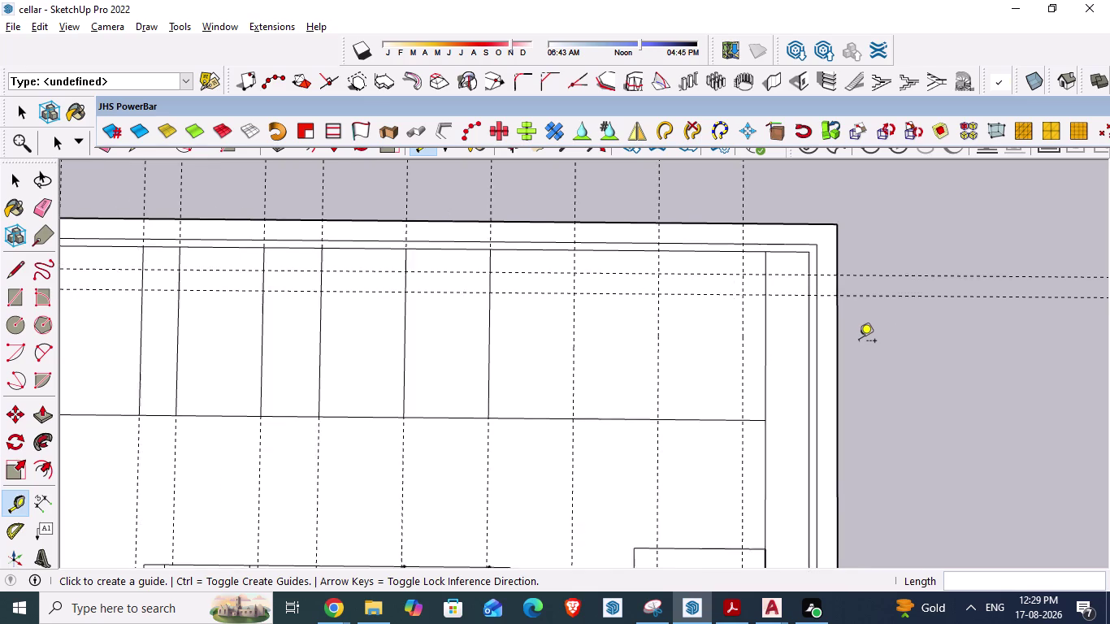
scroll(down, 3)
scroll(down, 3)
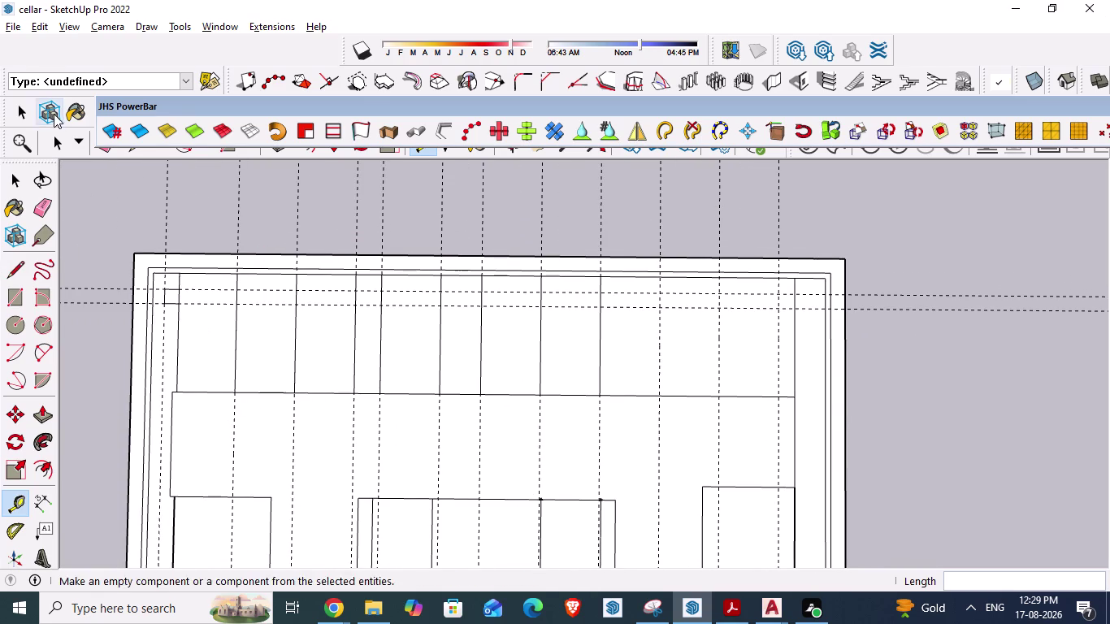
click(133, 325)
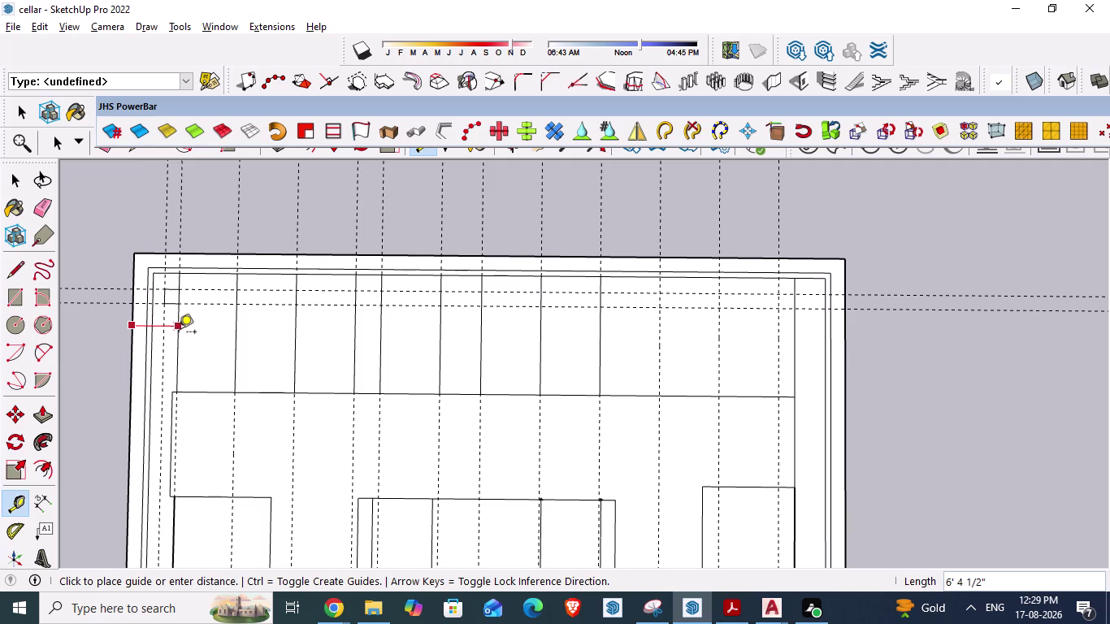
key(Escape)
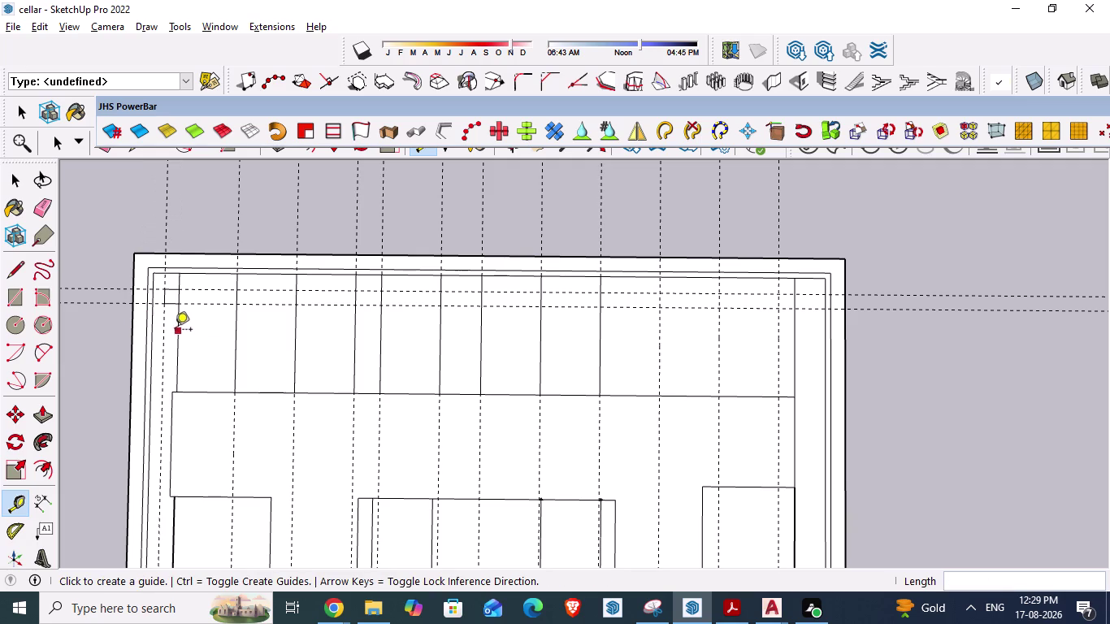
key(alt+Tab)
scroll(down, 3)
Cancel the unfinished dimension and restart it from the blue boundary line.
scroll(down, 3)
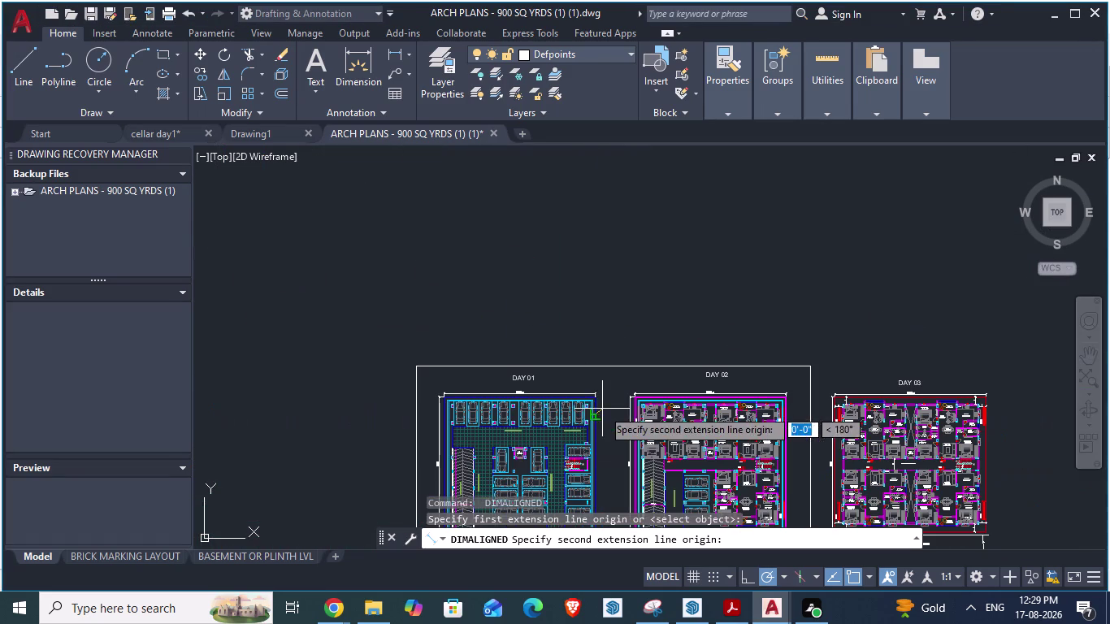
key(space)
scroll(up, 3)
scroll(up, 3)
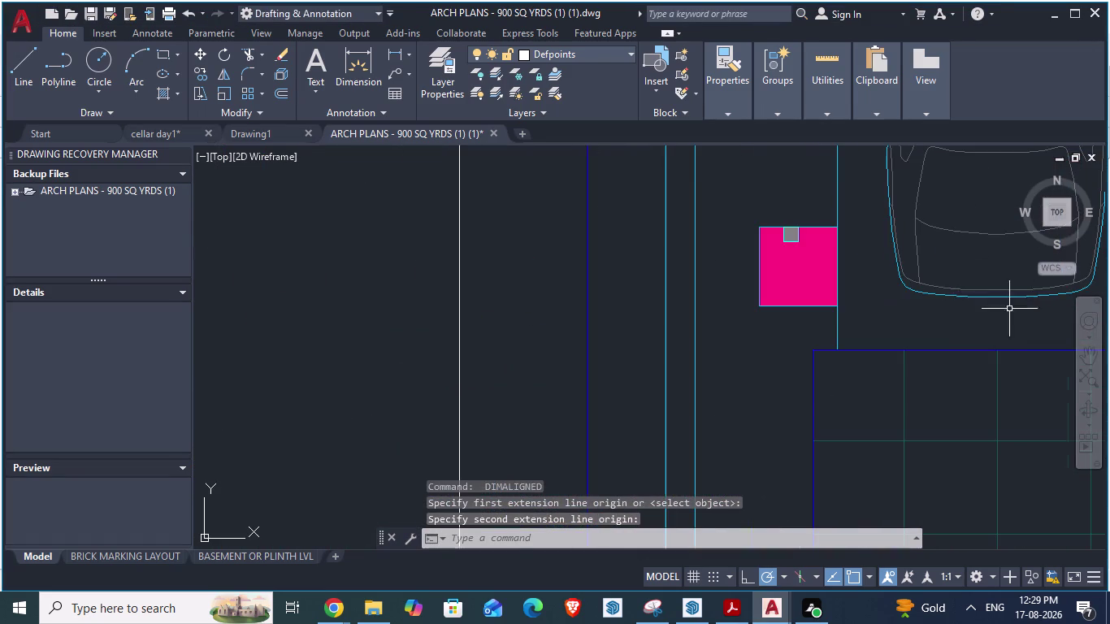
key(space)
click(590, 302)
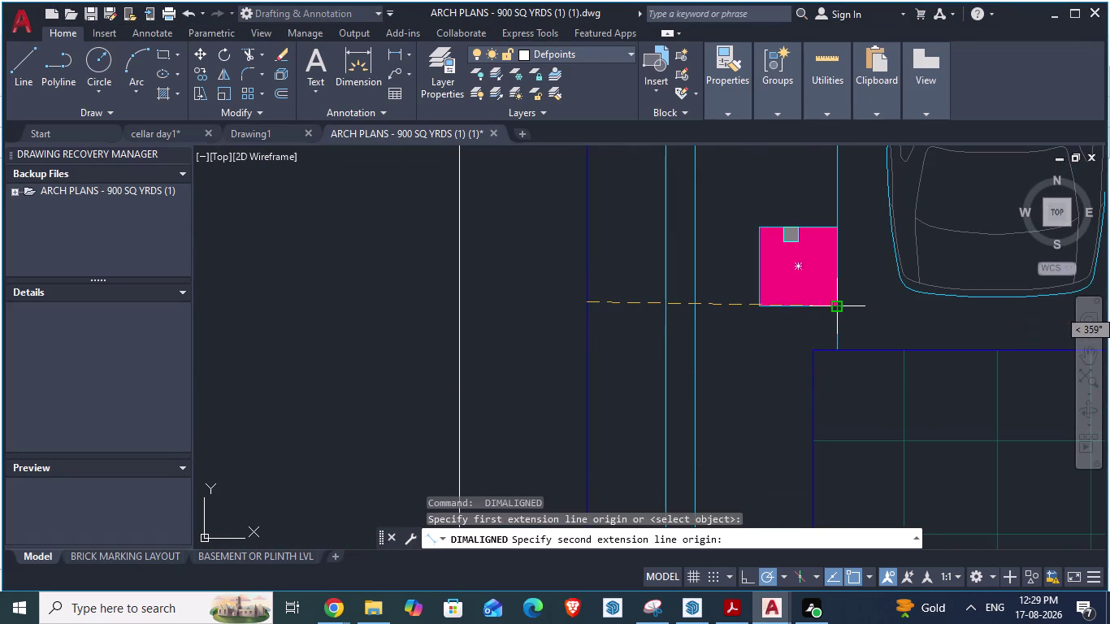
key(space)
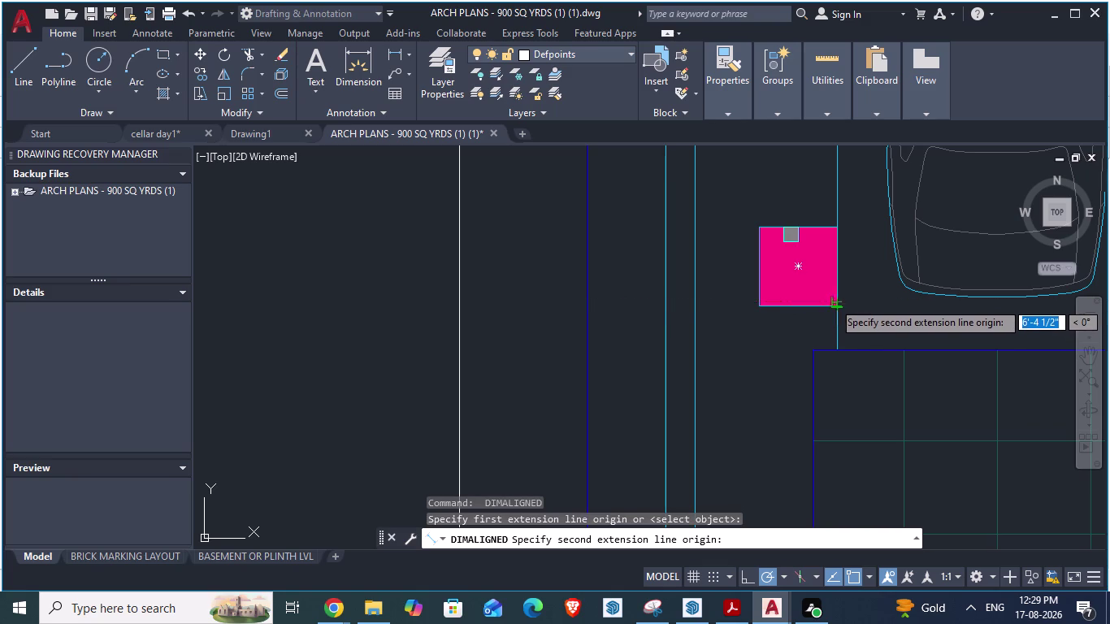
Measure the 6'-4 1/2" pillar offset from the boundary line, then switch to SketchUp.
scroll(down, 3)
scroll(up, 3)
key(space)
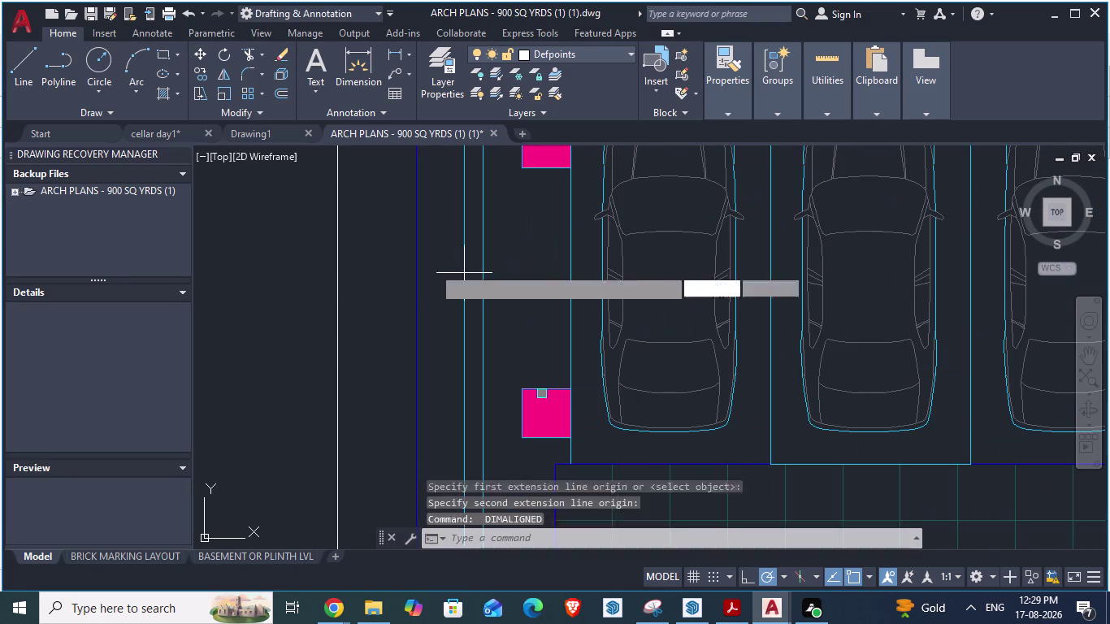
click(414, 263)
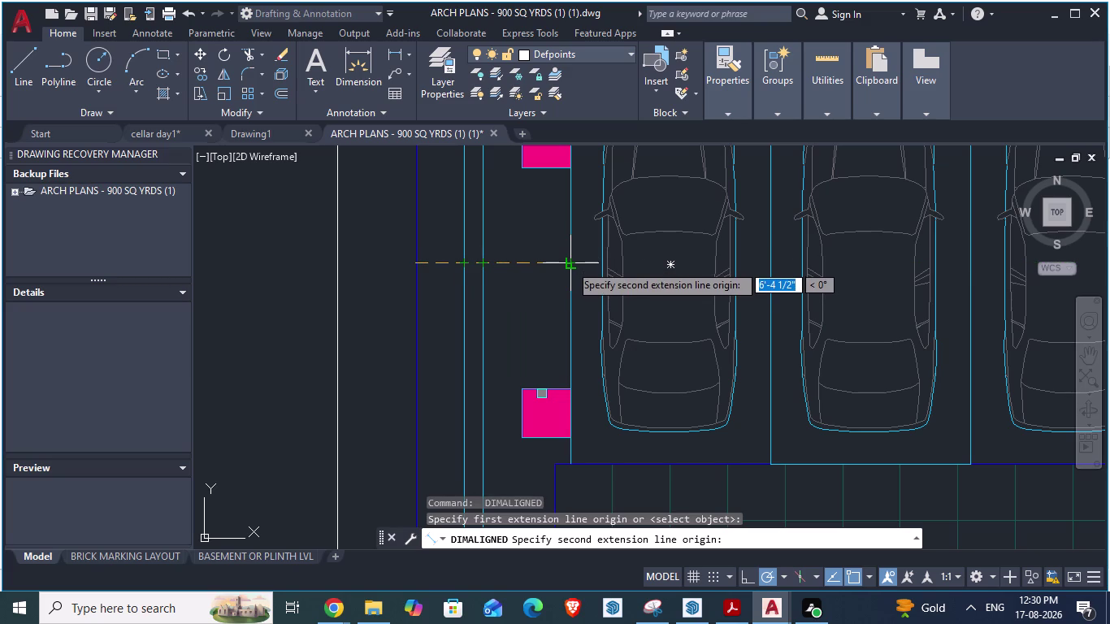
key(alt+Tab)
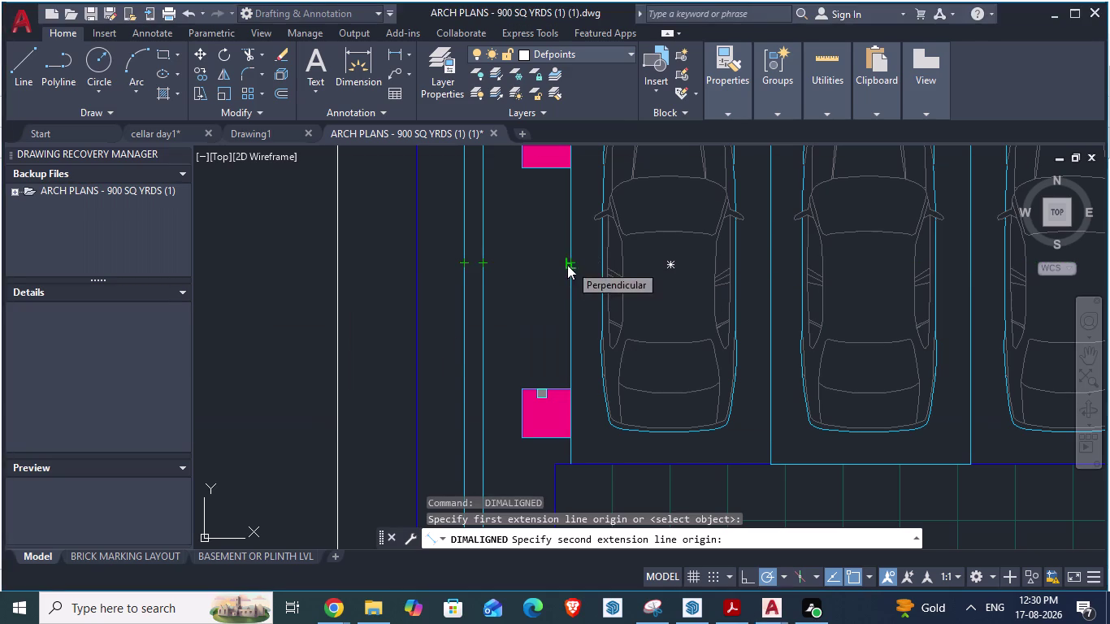
scroll(down, 3)
key(alt+Tab)
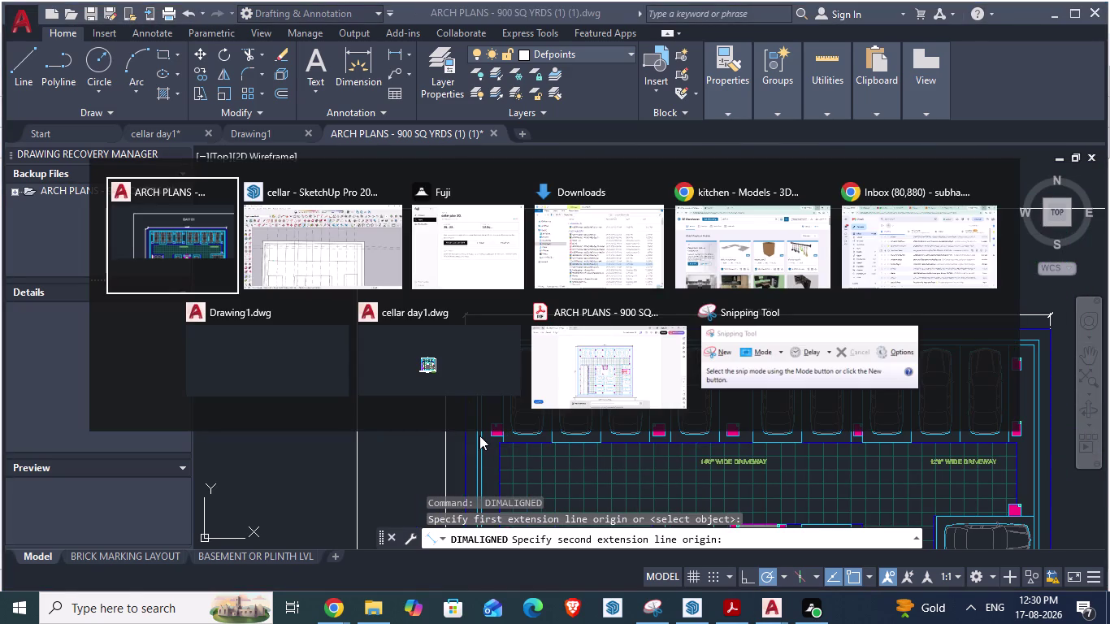
key(alt+Tab)
scroll(up, 3)
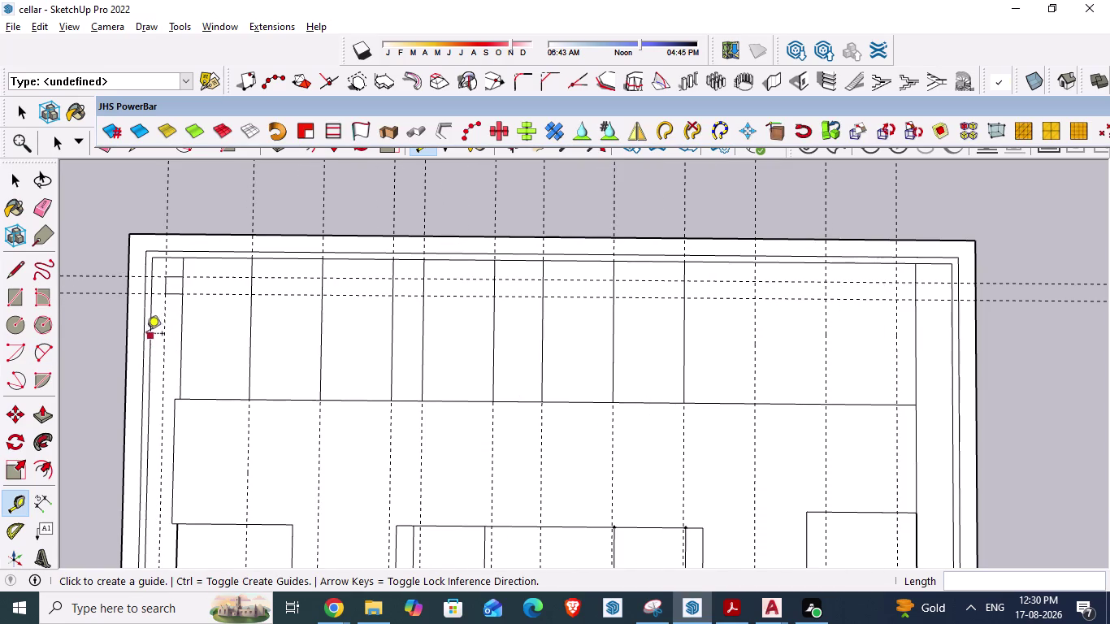
Recheck guides 6' 4 1/2" inside the left wall and 7' inside the right wall.
click(124, 329)
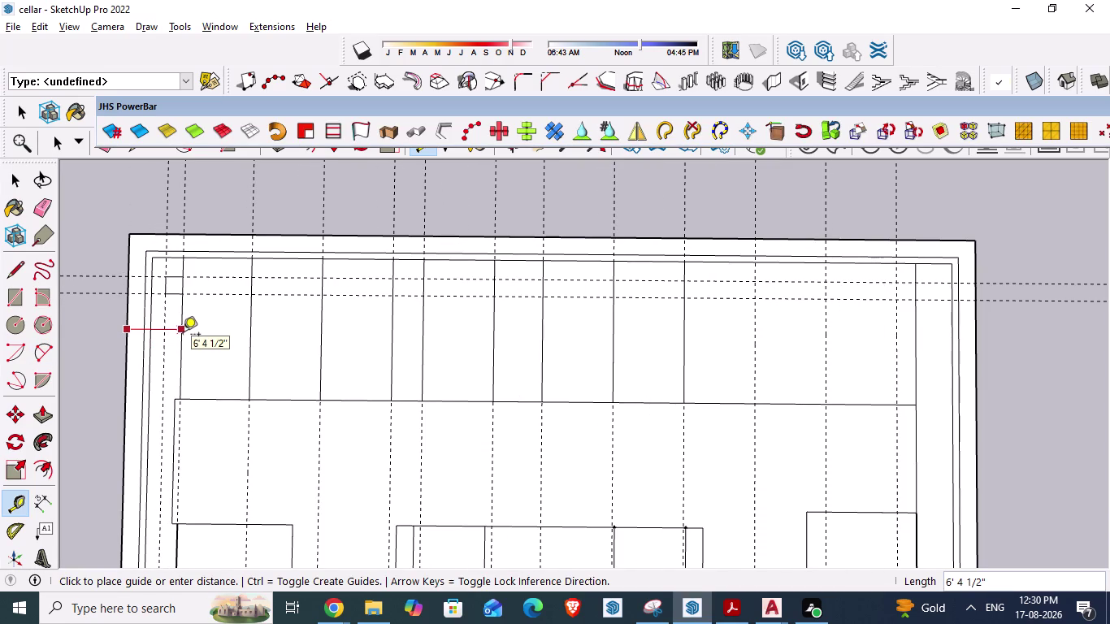
key(space)
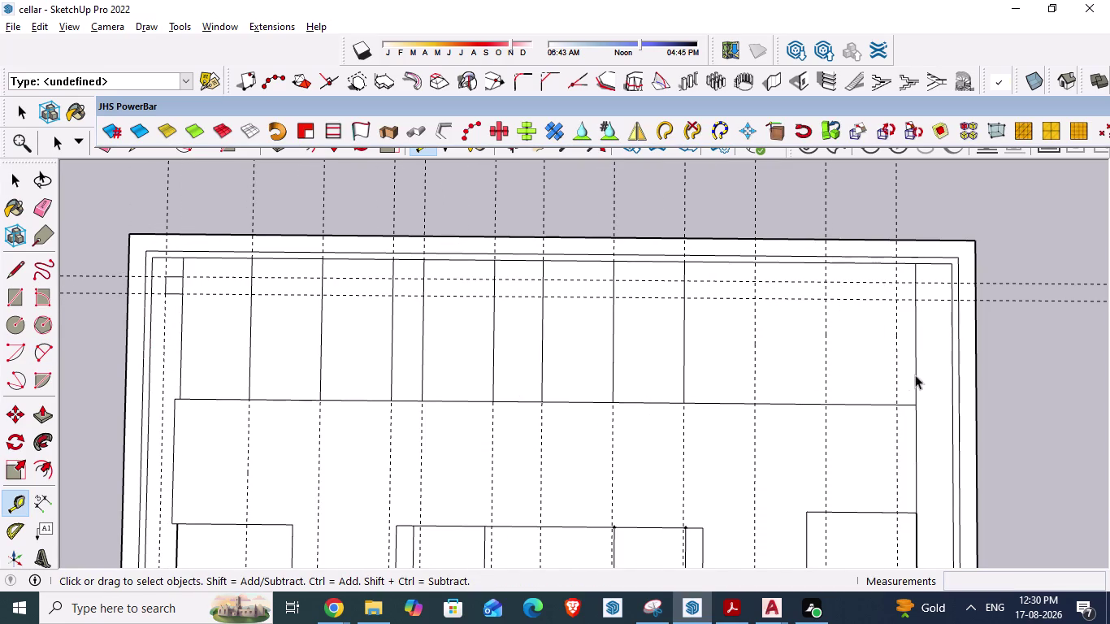
key(t)
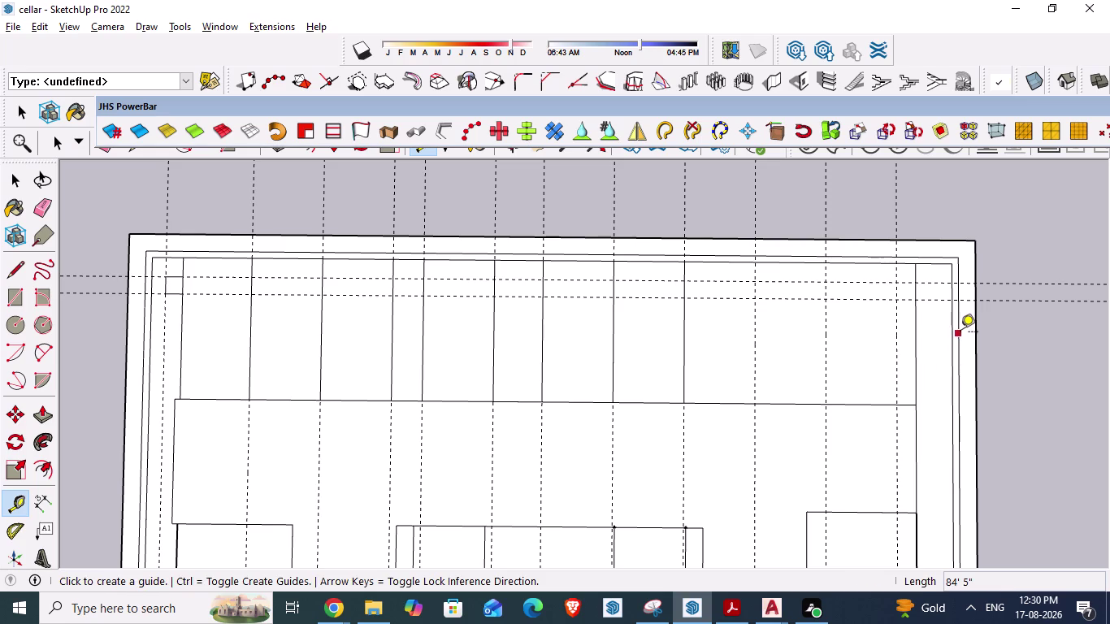
click(977, 317)
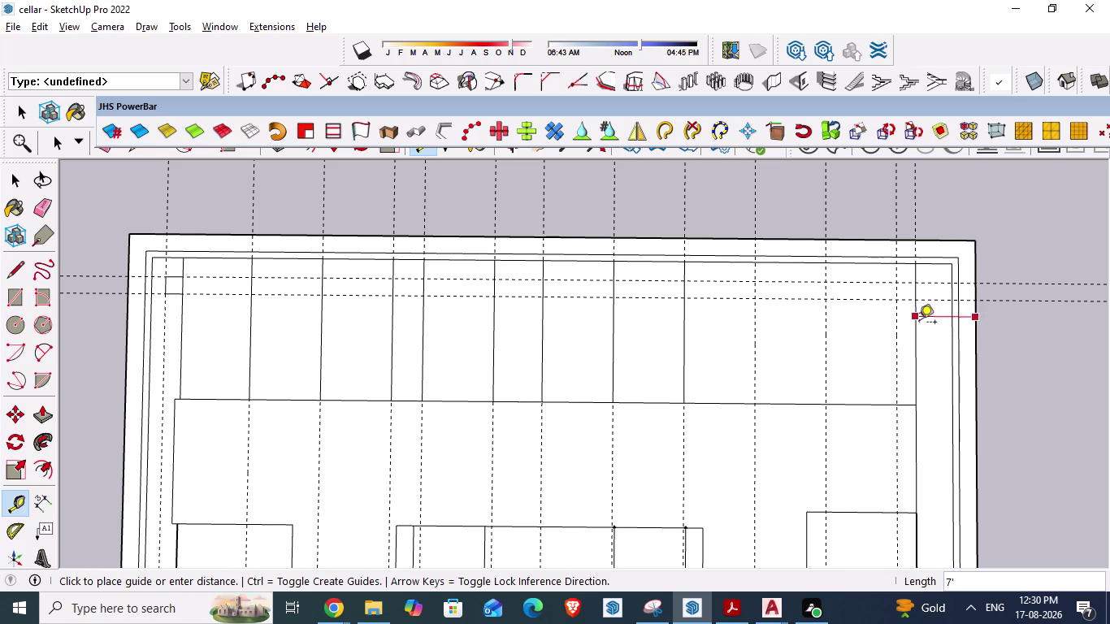
key(Escape)
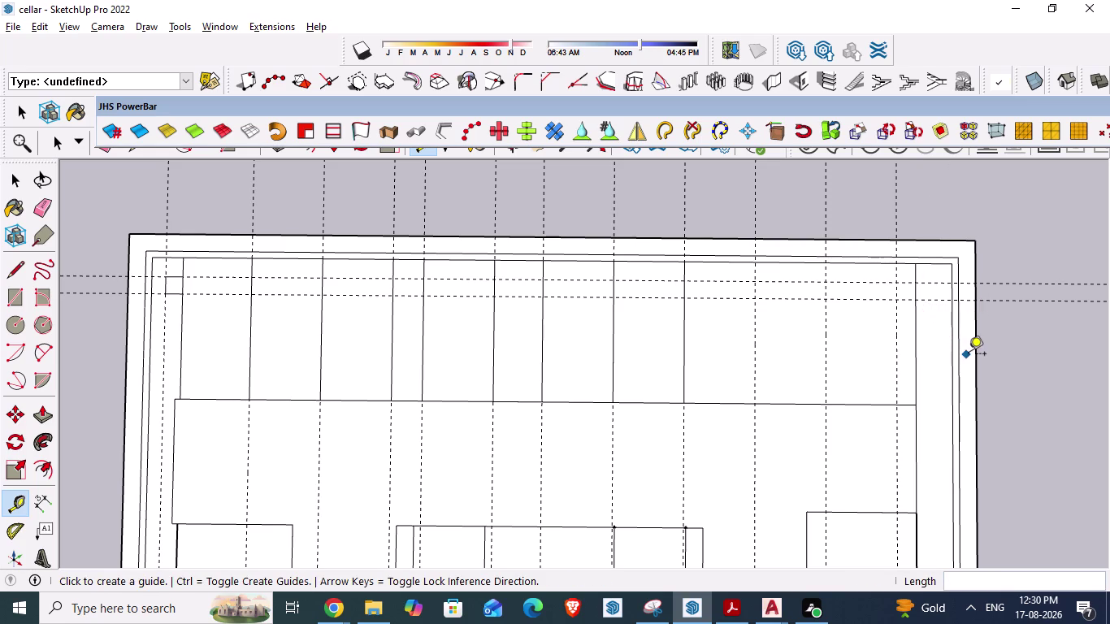
click(896, 317)
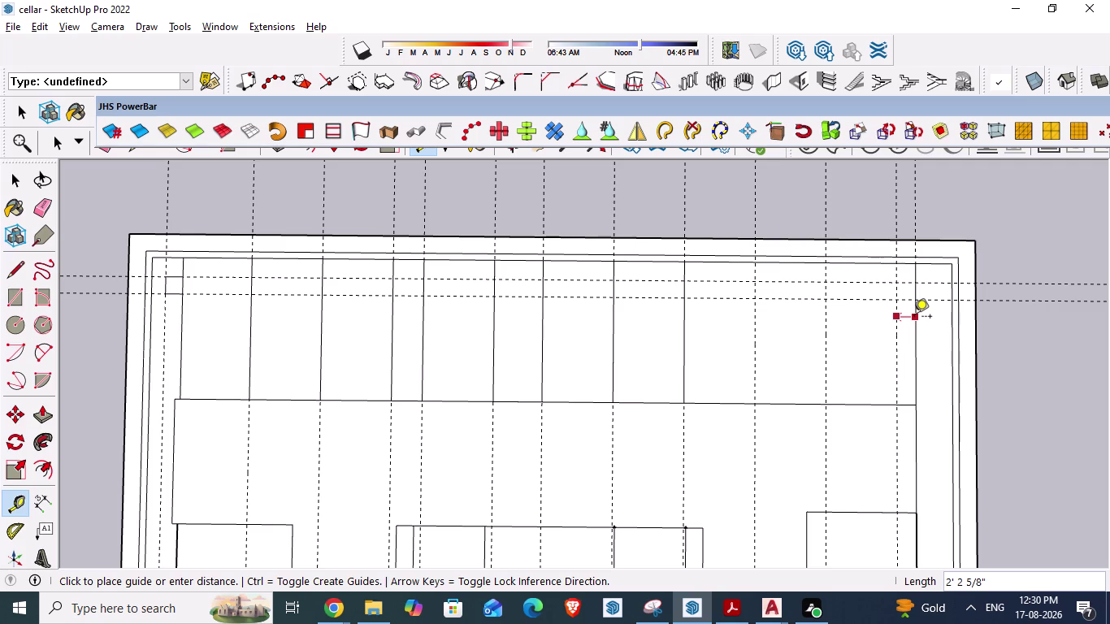
key(space)
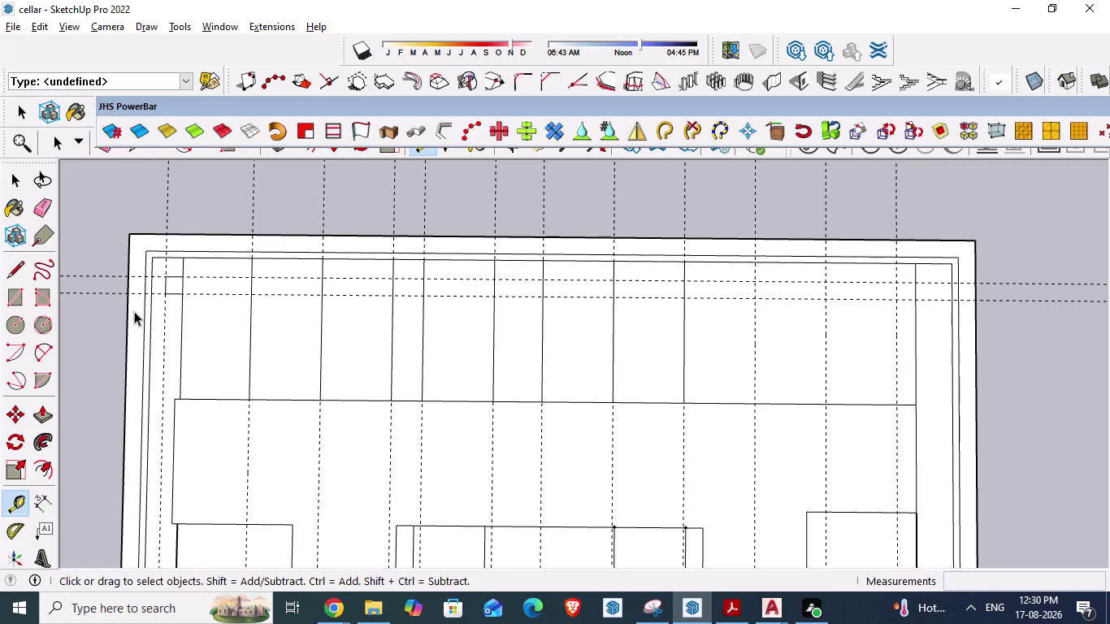
key(alt+Tab)
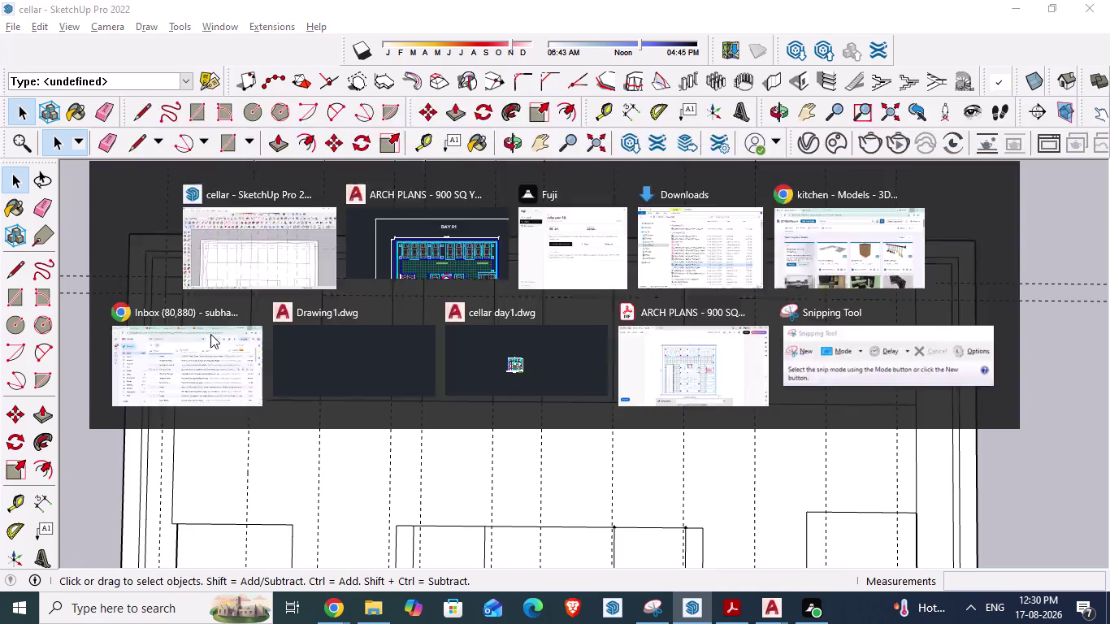
Zoom over the Day 01 parking bays and start an MTEXT box with its first corner.
scroll(down, 3)
key(Escape)
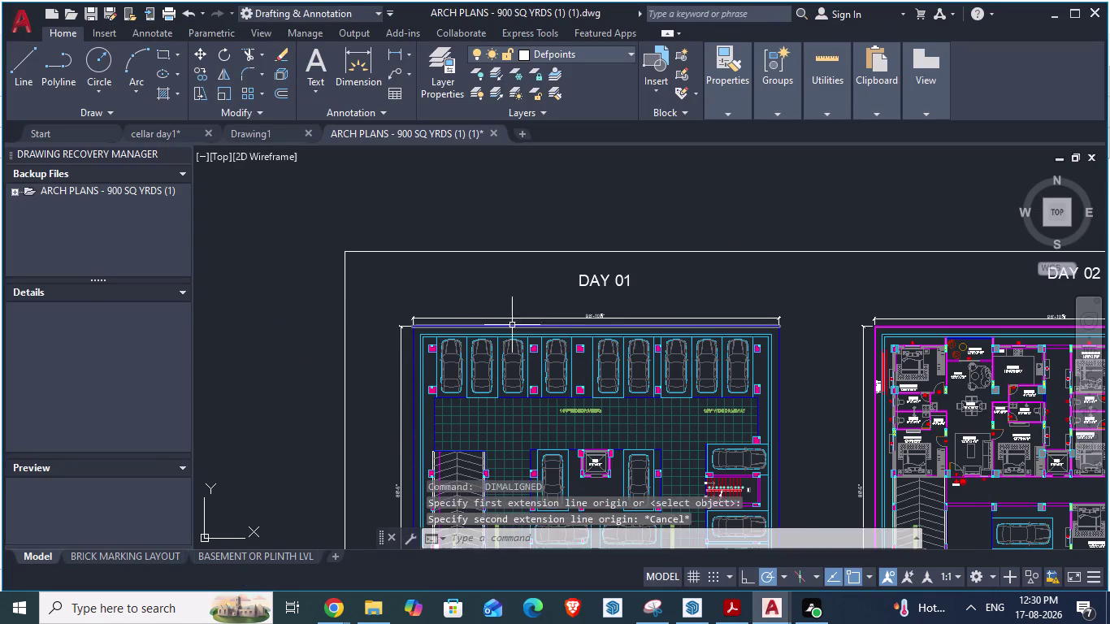
scroll(up, 3)
scroll(down, 3)
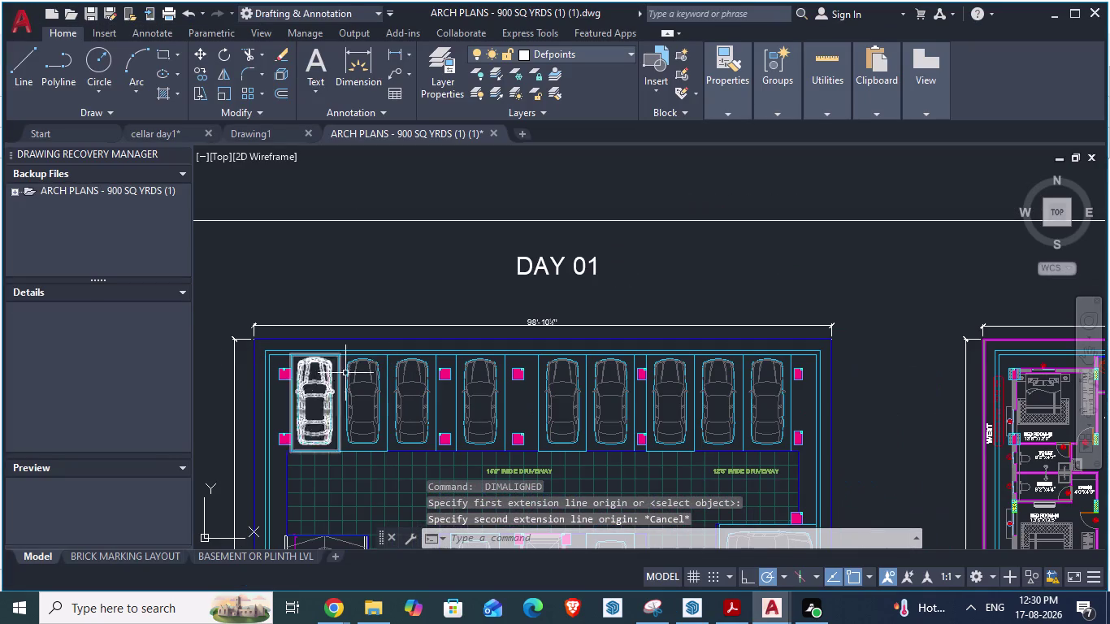
key(t)
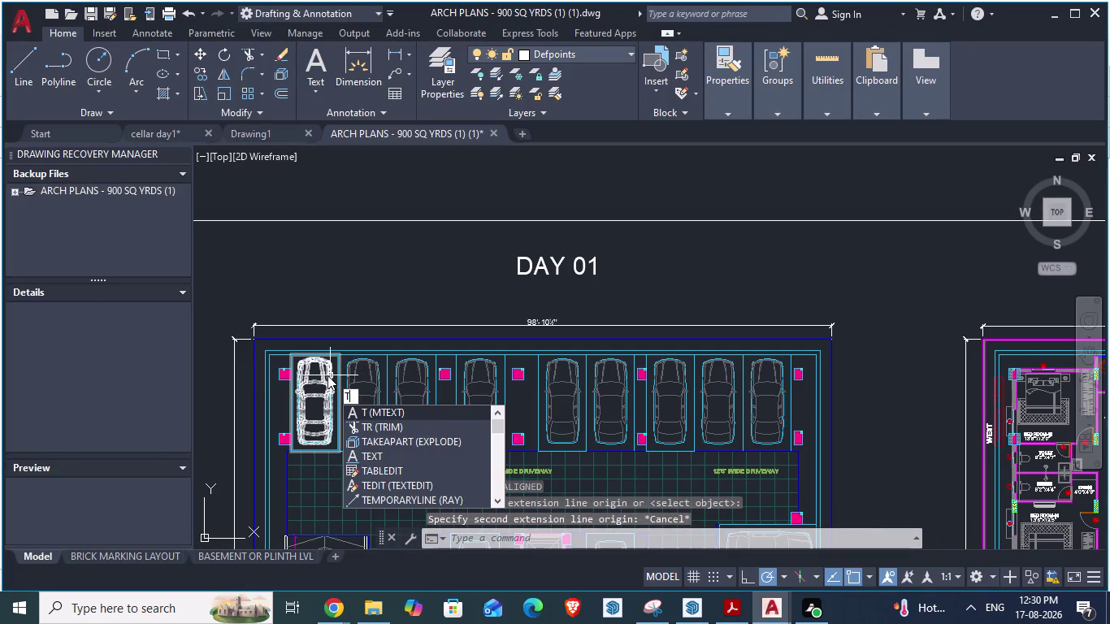
key(space)
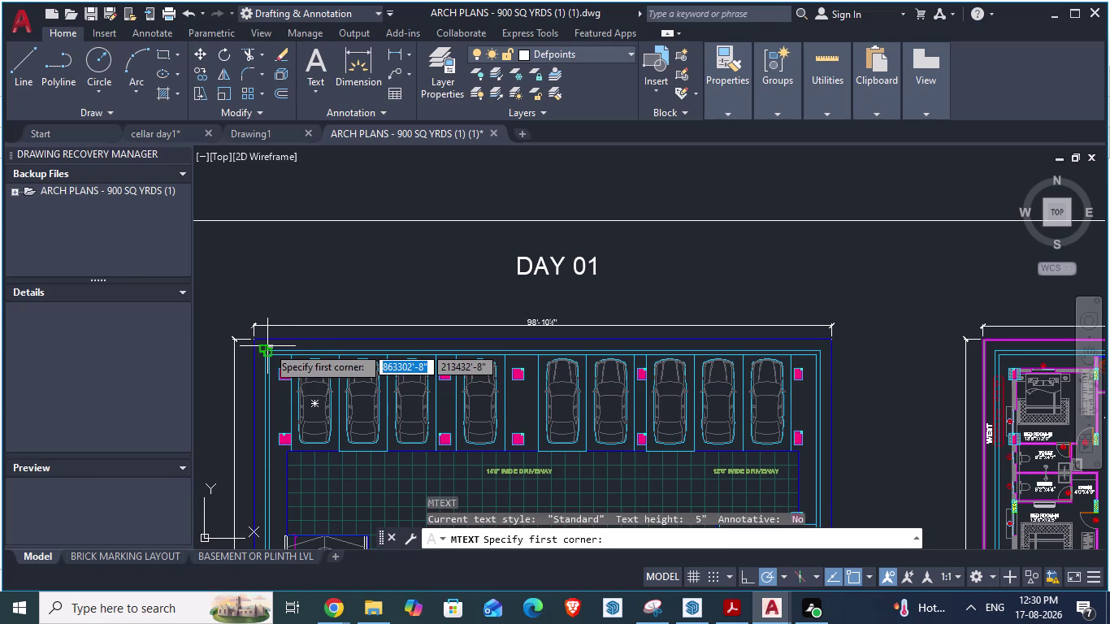
click(267, 347)
Leave the text box pending and bring the SketchUp cellar model back.
scroll(up, 3)
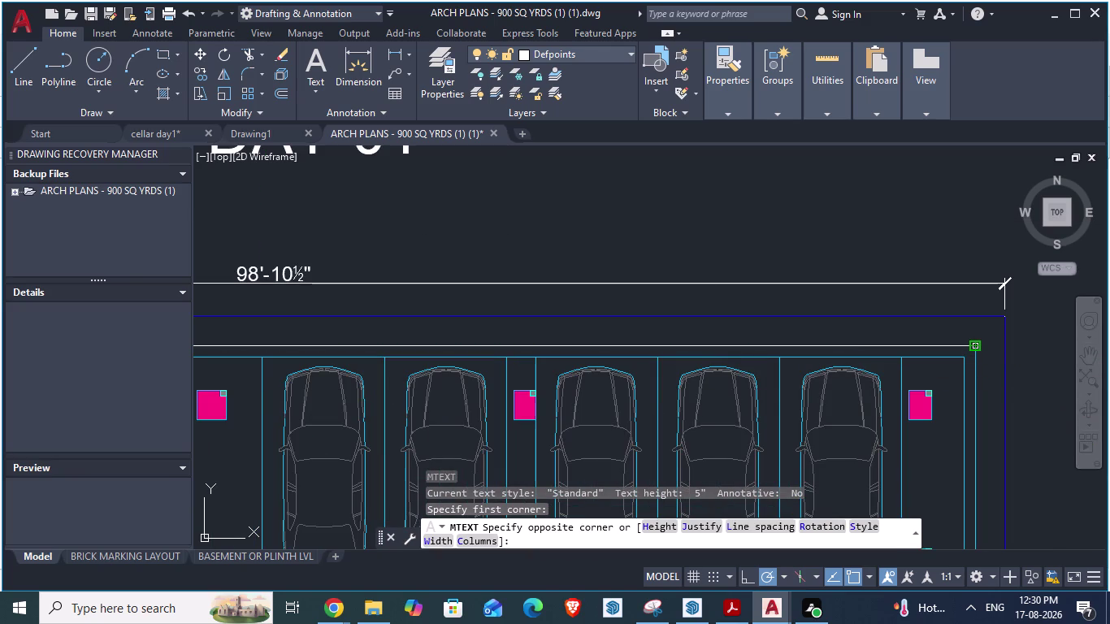
scroll(down, 3)
key(space)
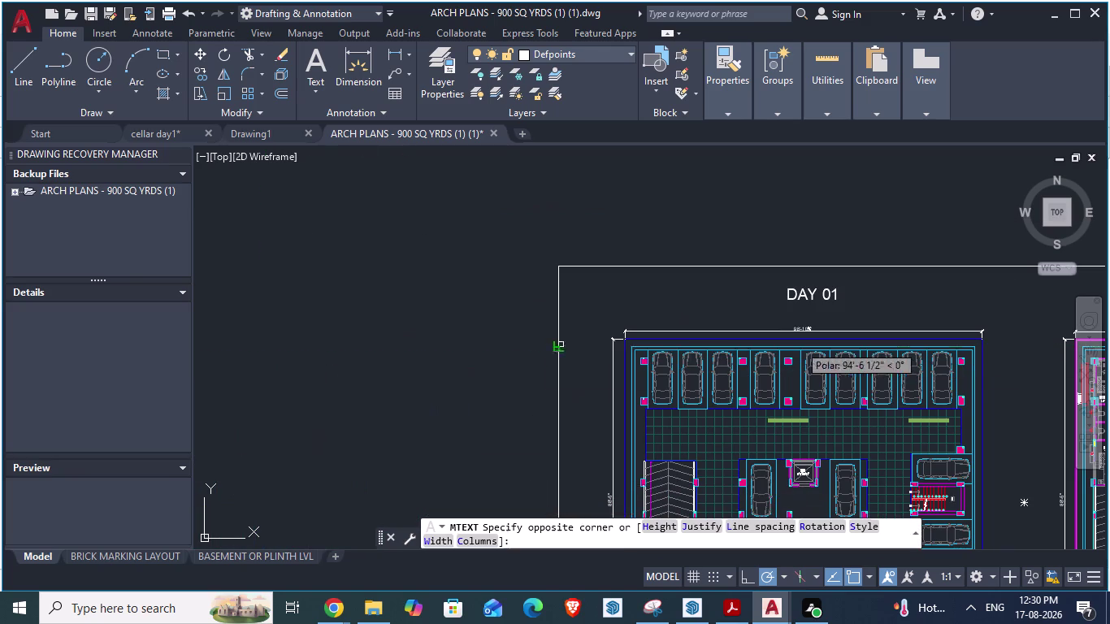
key(alt+Tab)
key(alt+Tab)
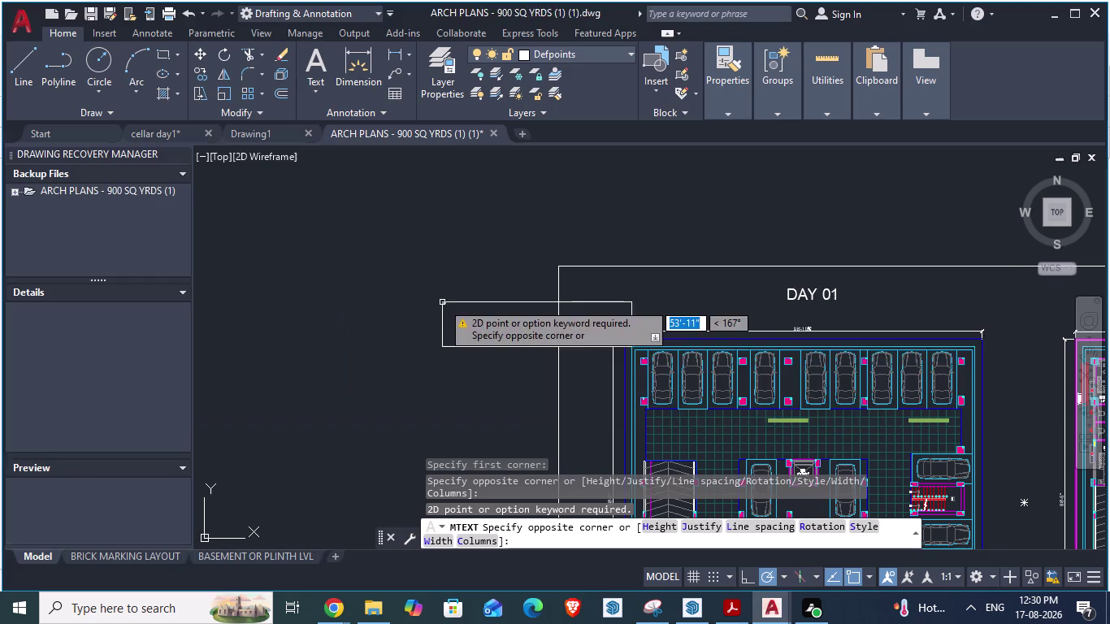
key(alt+Tab)
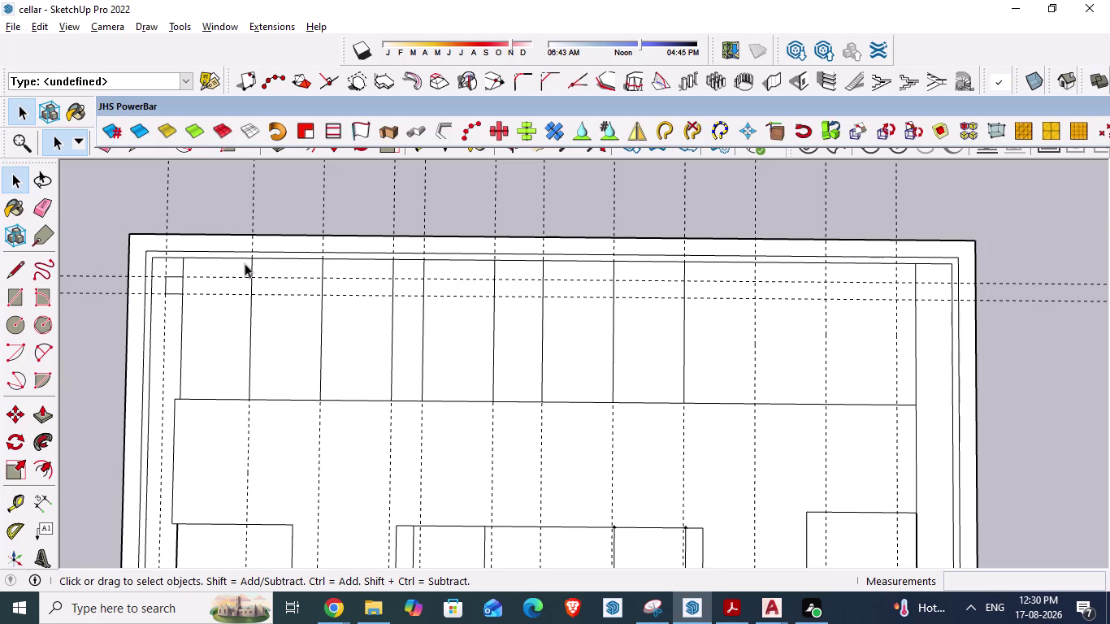
Tape-measure the cellar's top edge corner to corner, reading 94' 10 1/2", then reselect Select.
key(t)
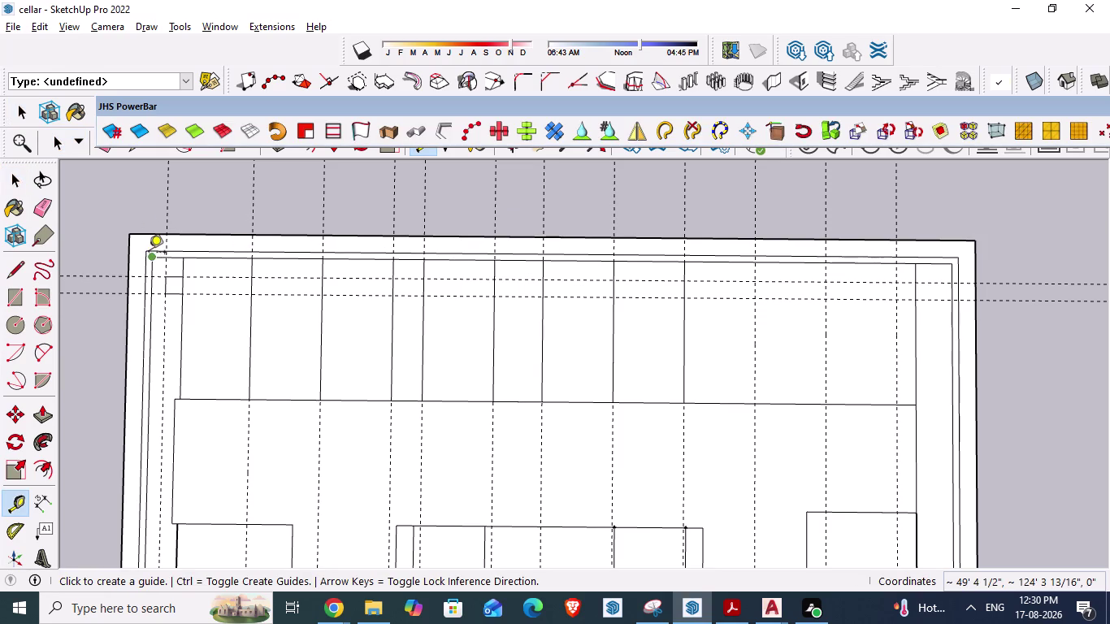
scroll(up, 3)
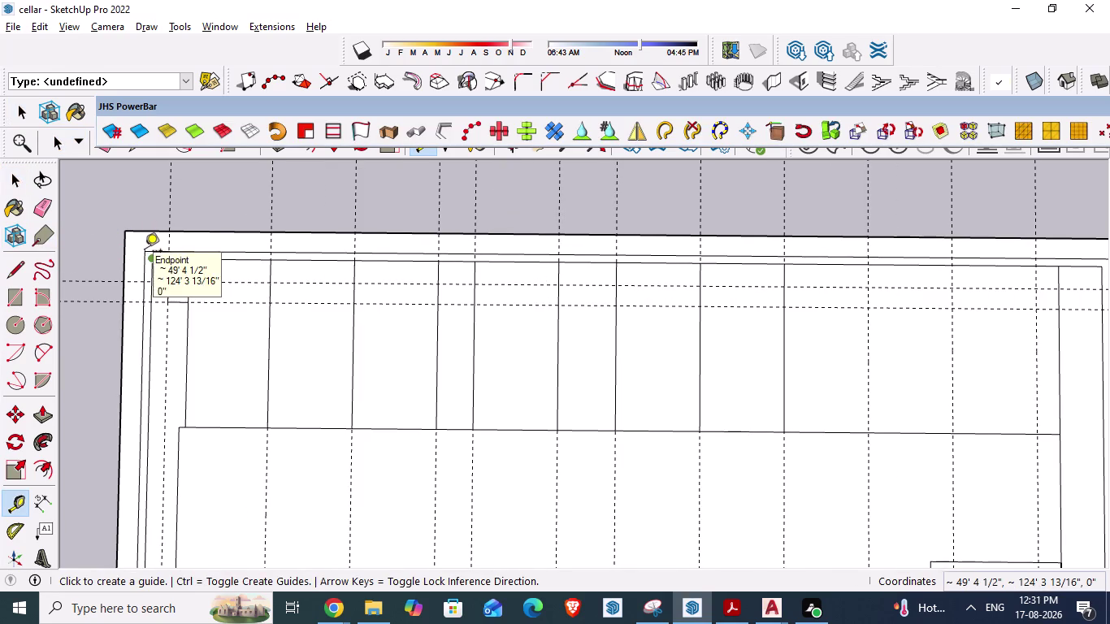
click(146, 251)
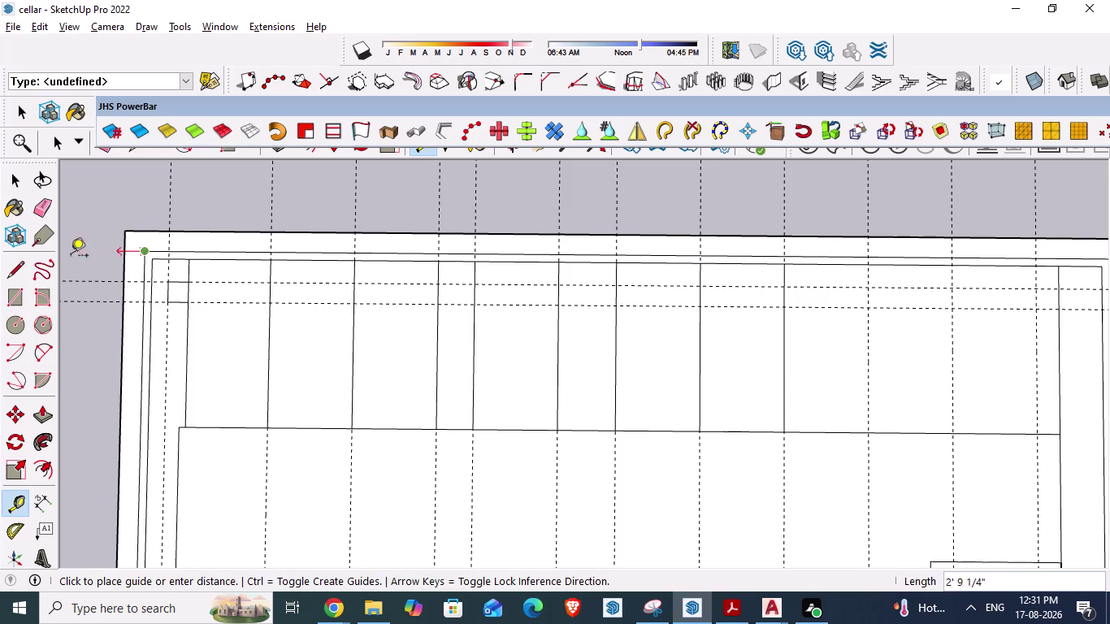
scroll(down, 3)
scroll(up, 3)
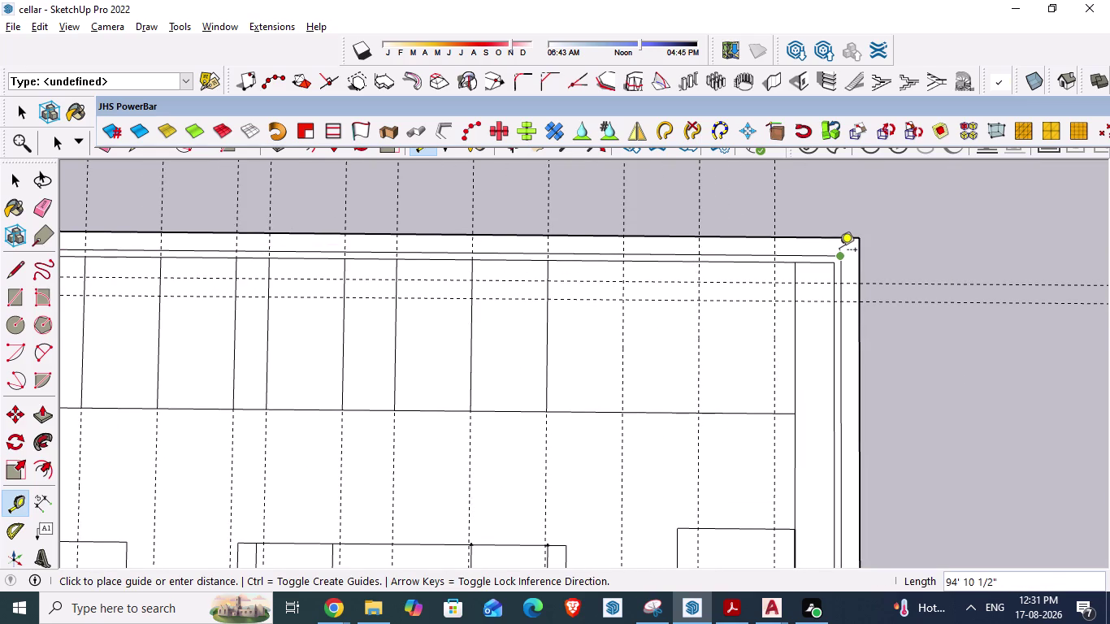
key(Escape)
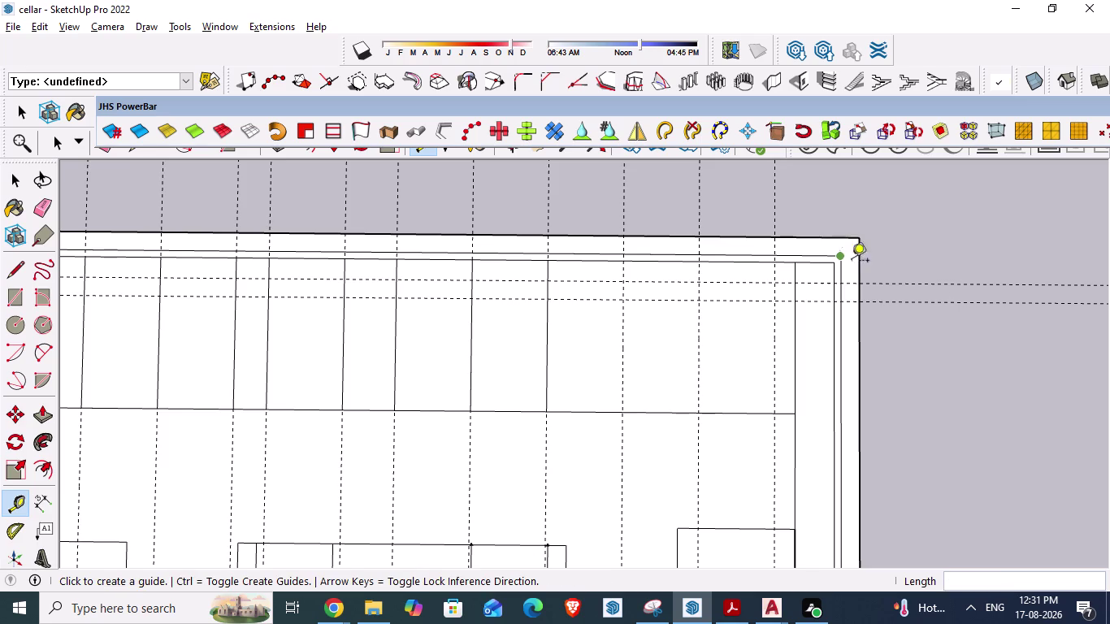
scroll(down, 3)
scroll(up, 3)
key(space)
scroll(down, 3)
scroll(up, 3)
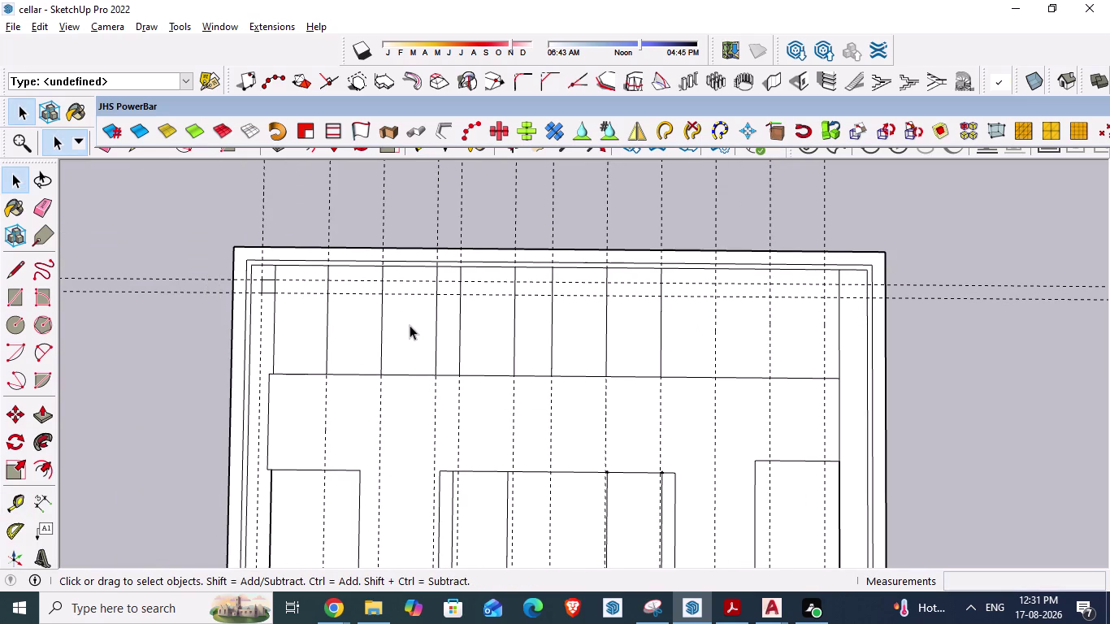
key(alt+Tab)
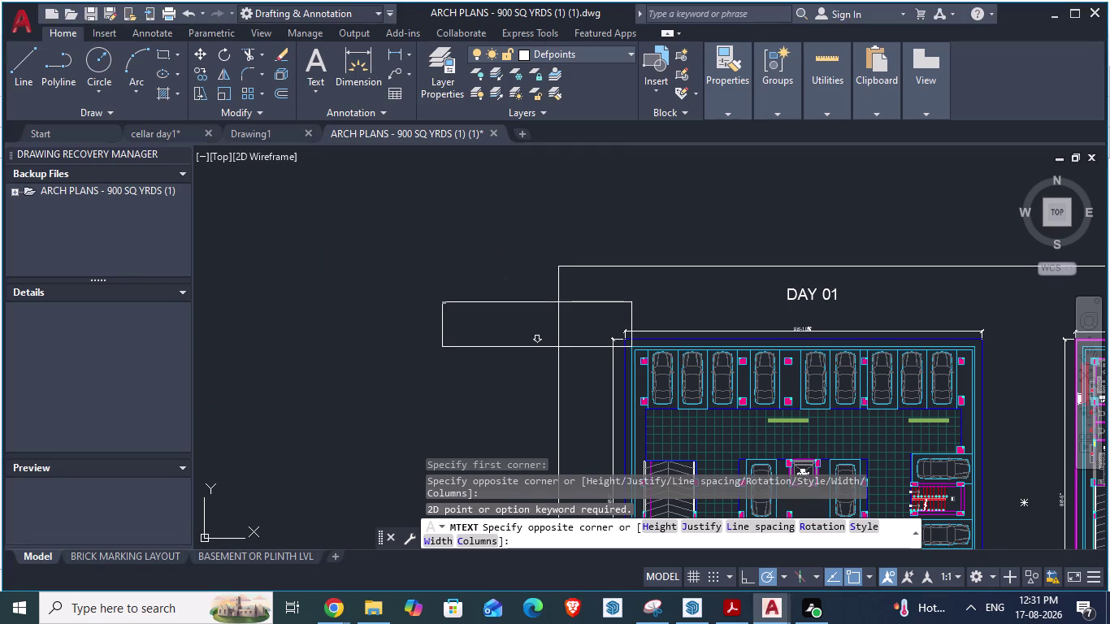
Zoom over the top-left parking bays and pillars in AutoCAD, then return to SketchUp.
scroll(up, 3)
scroll(down, 3)
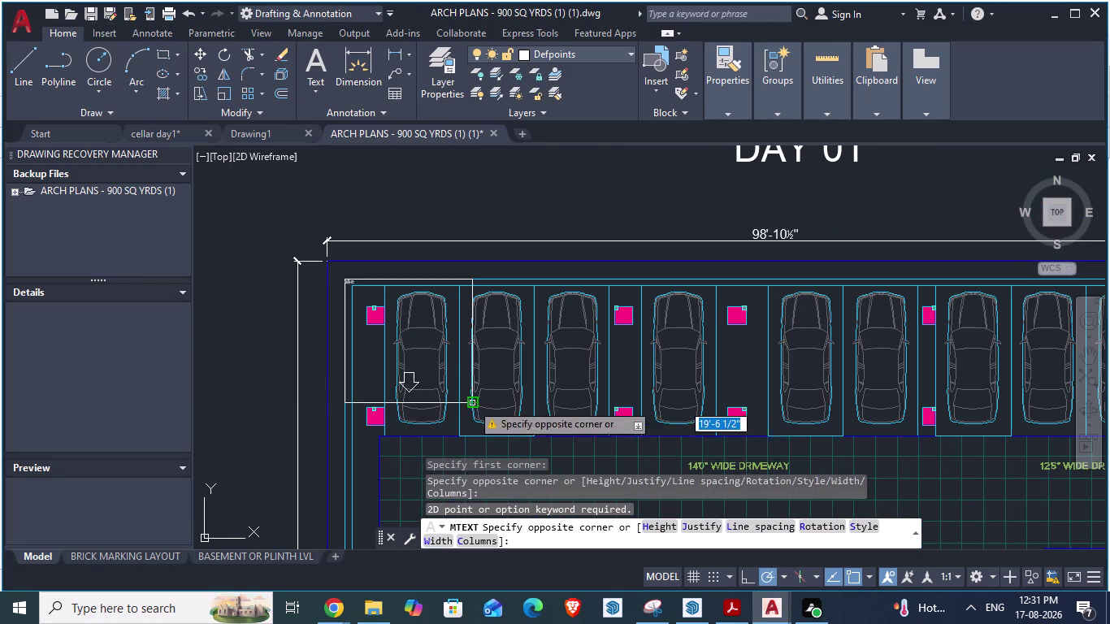
key(space)
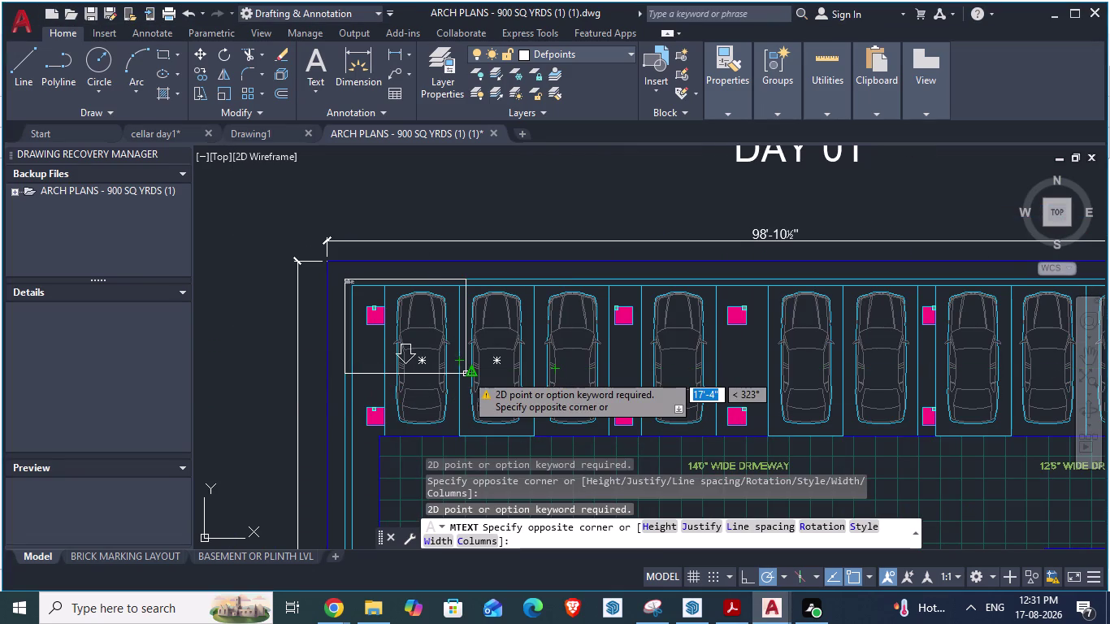
key(space)
key(alt+Tab)
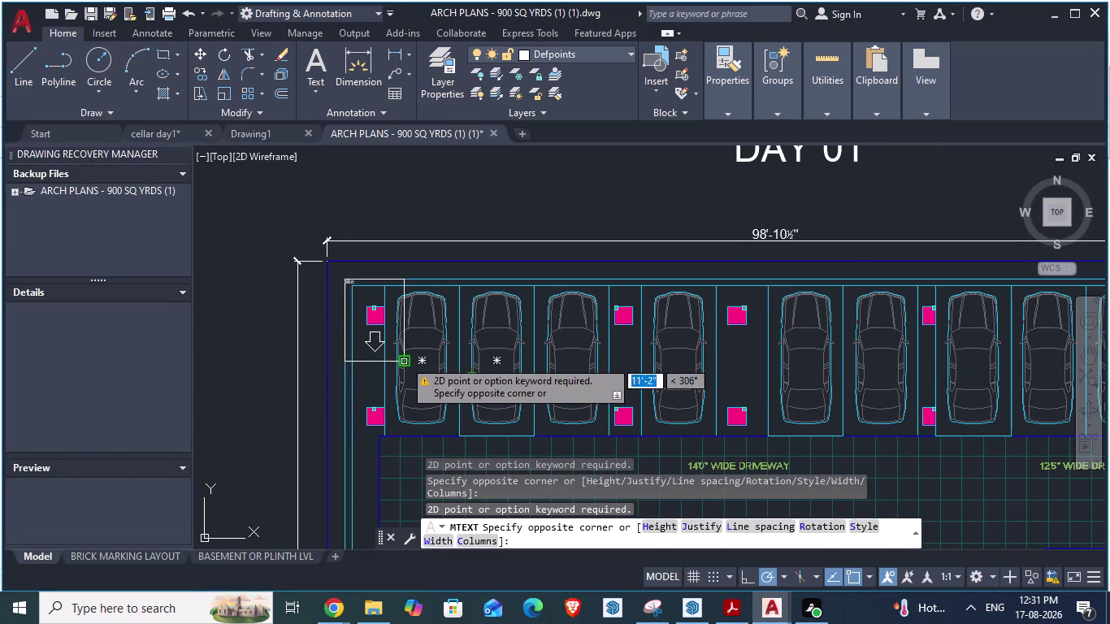
key(alt+Tab)
key(alt+Tab)
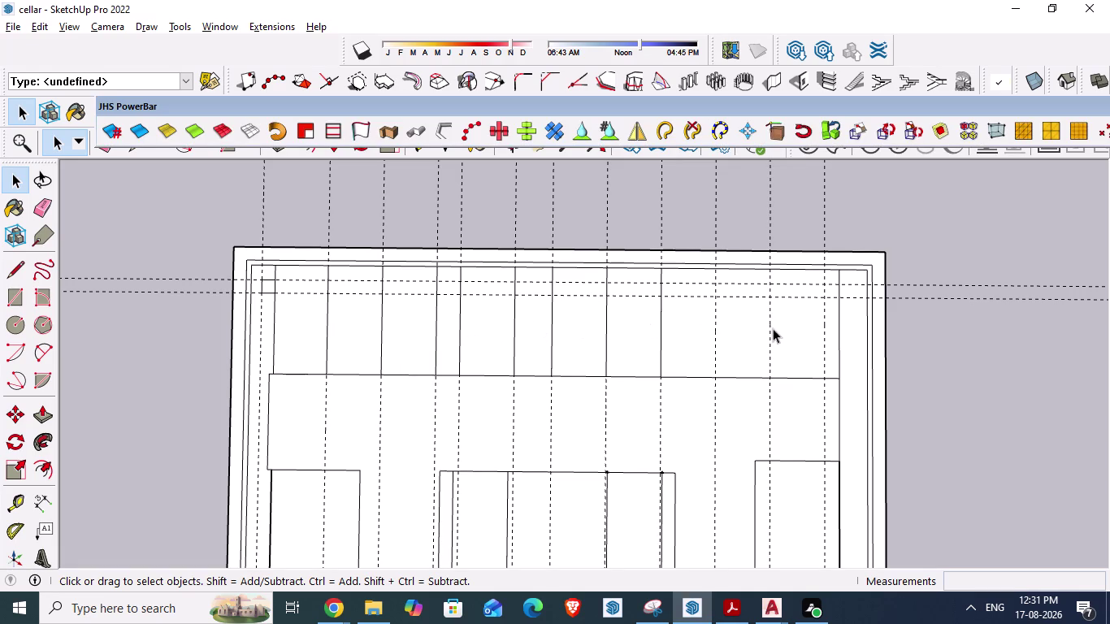
Drag guides from the right-side guide along the bay row, previewing spans of 8' 3" and 43' 5 5/8".
scroll(down, 3)
scroll(up, 3)
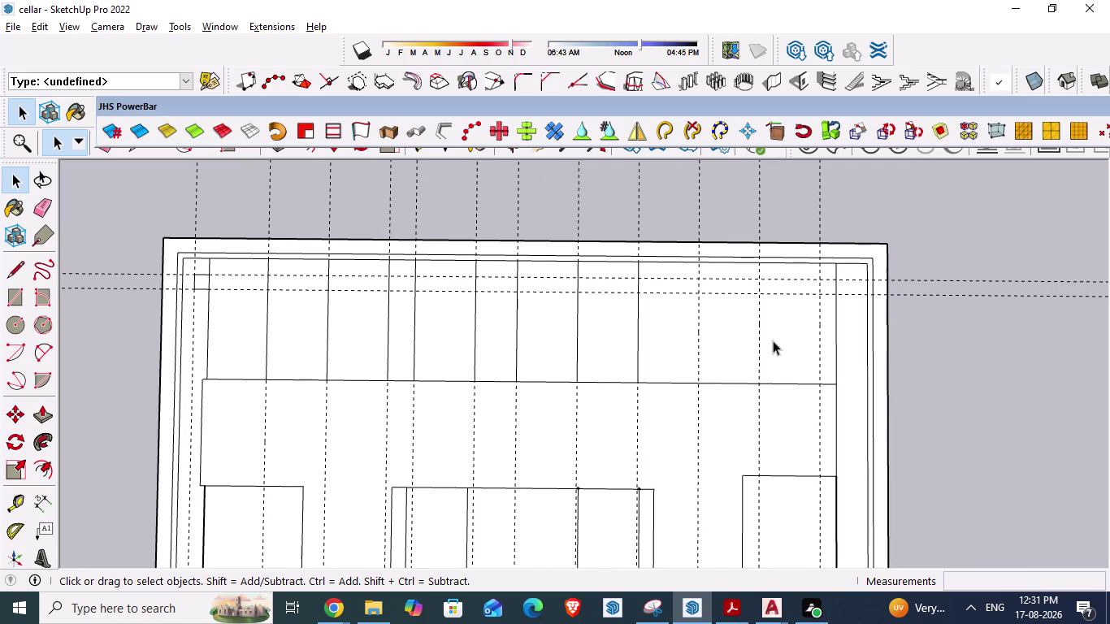
key(t)
click(823, 322)
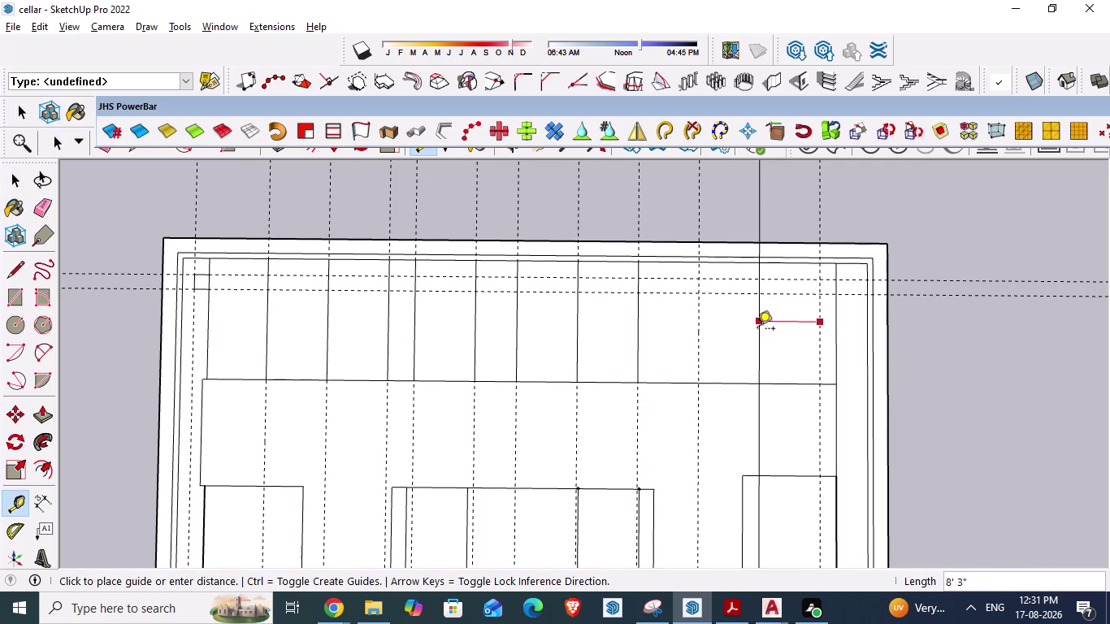
key(space)
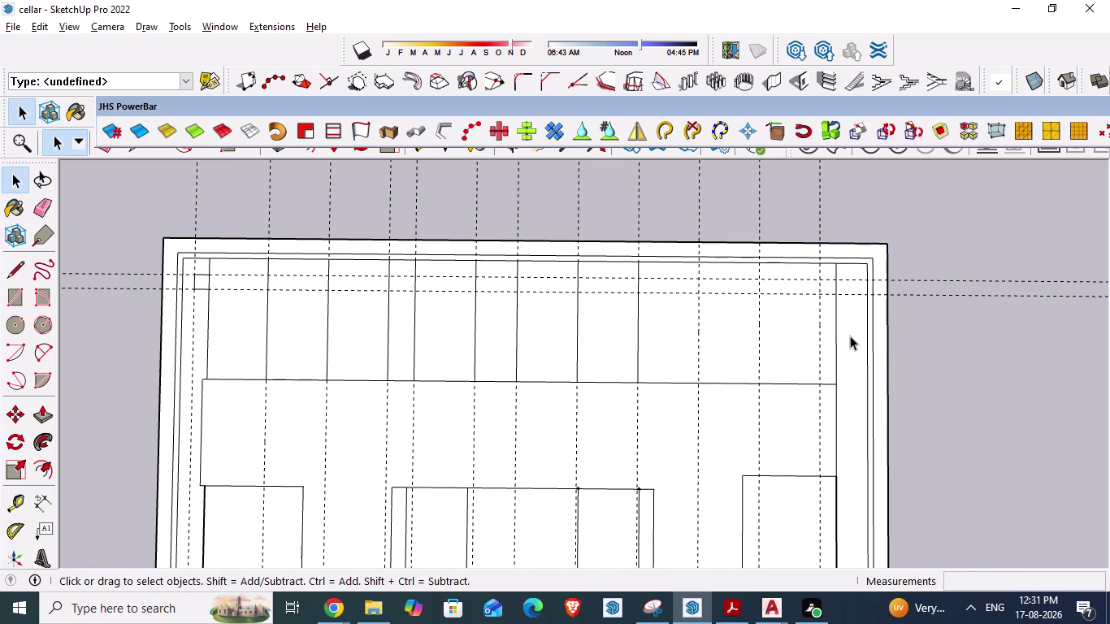
key(t)
click(838, 334)
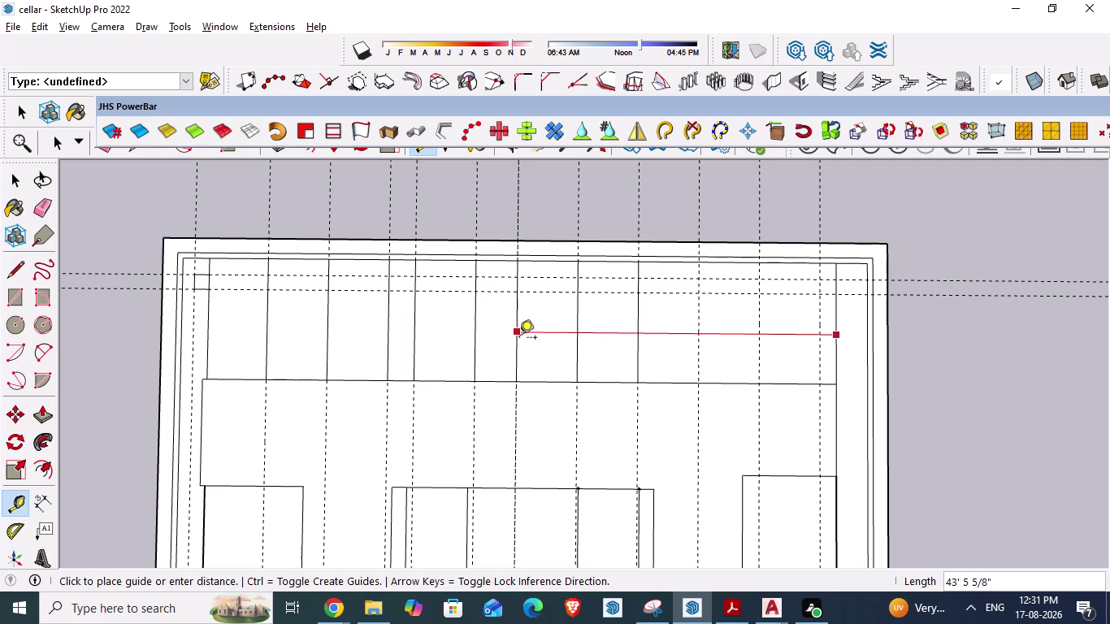
key(alt+Tab)
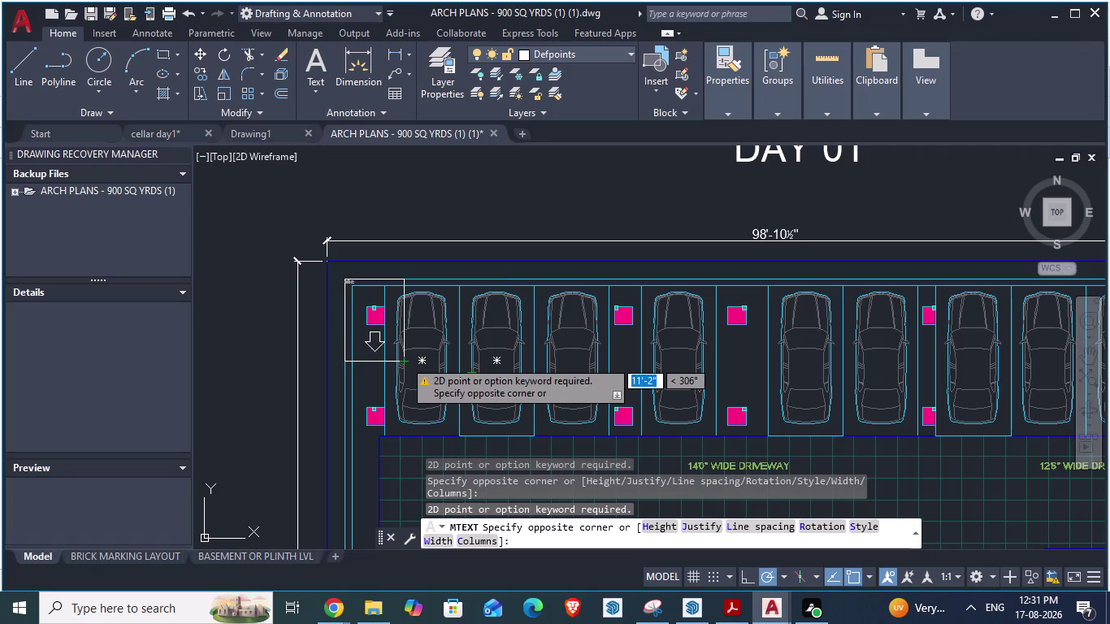
Pan and zoom the AutoCAD plan and cancel the stalled text box.
scroll(down, 3)
scroll(up, 3)
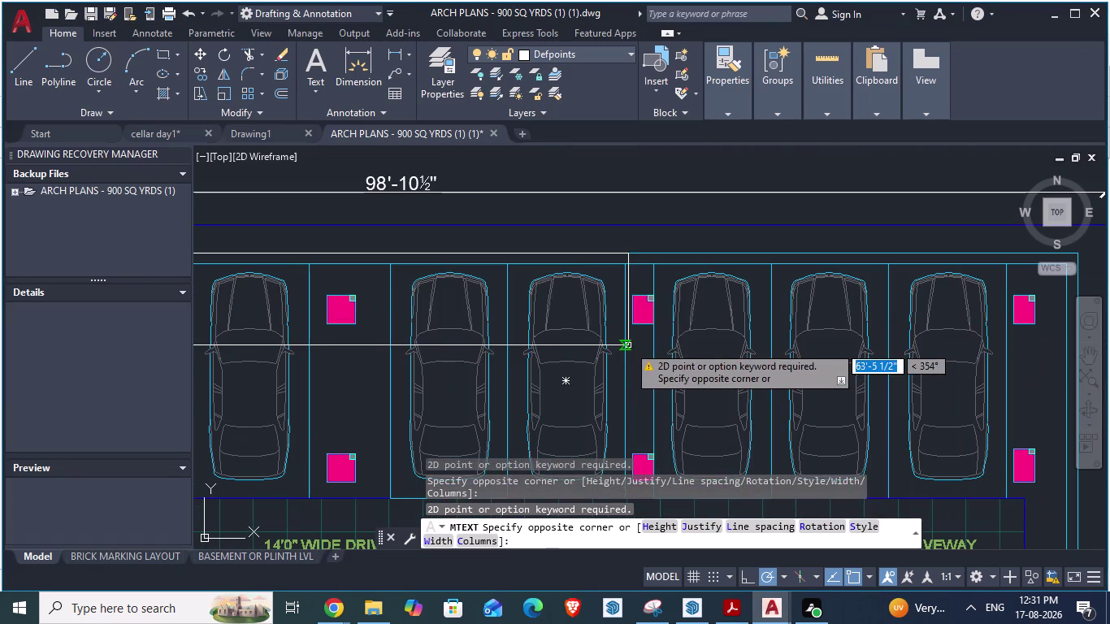
key(space)
scroll(down, 3)
key(space)
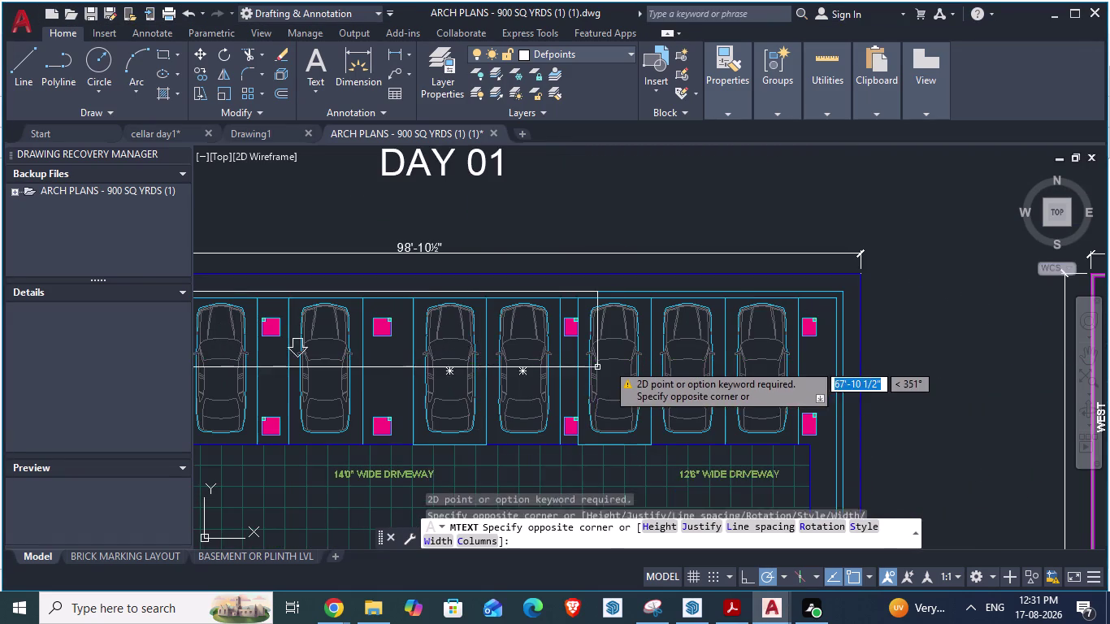
scroll(down, 3)
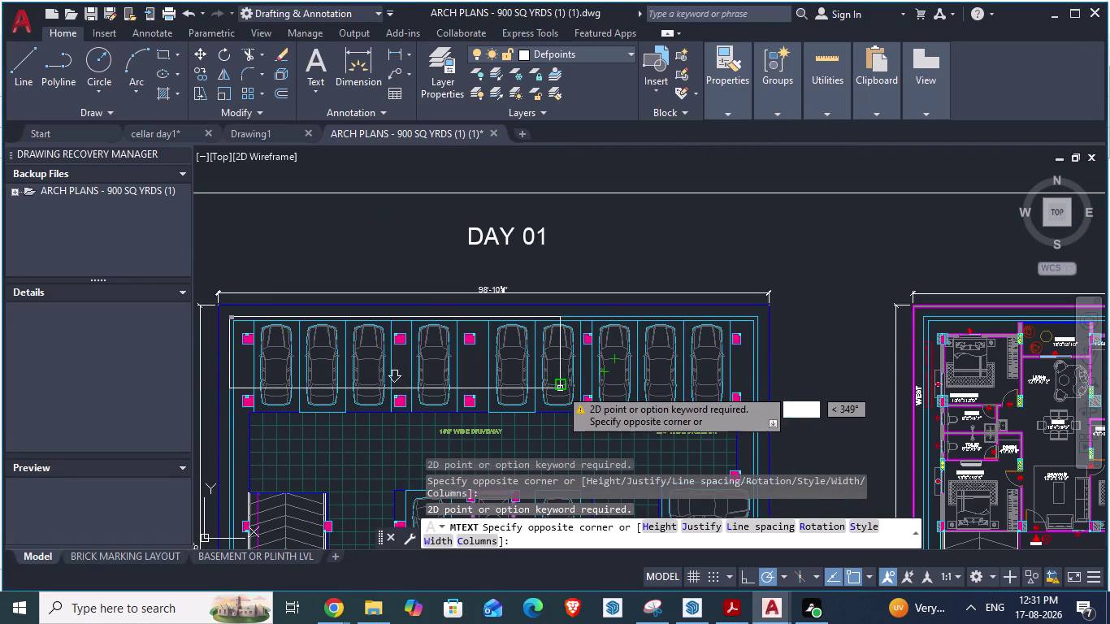
key(Escape)
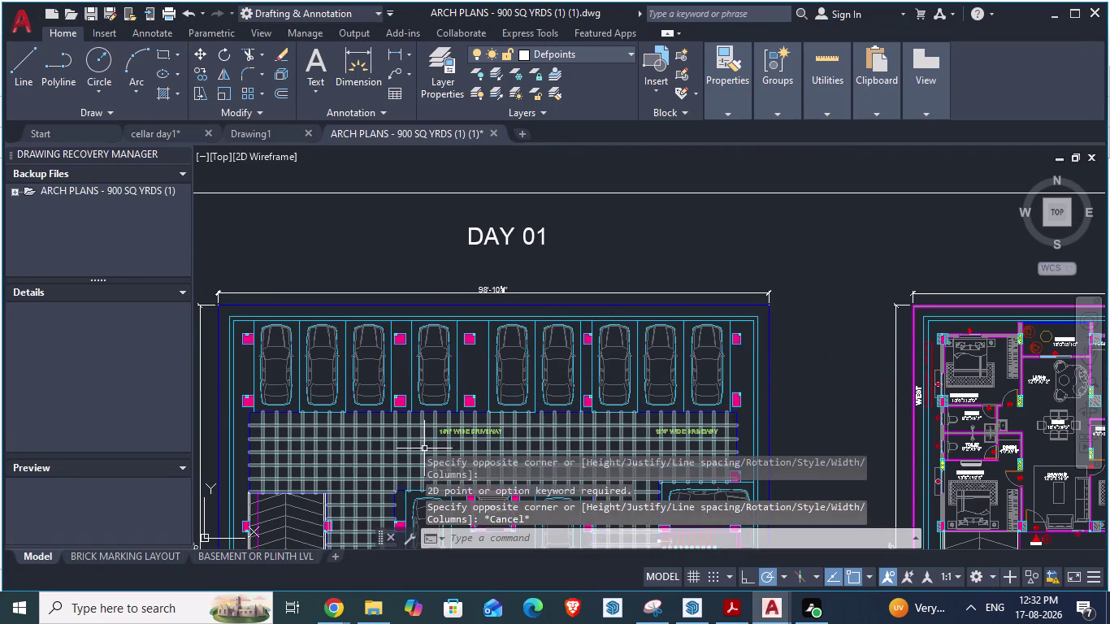
Start a new text box with its first corner beside the pillar, then return to SketchUp.
scroll(up, 3)
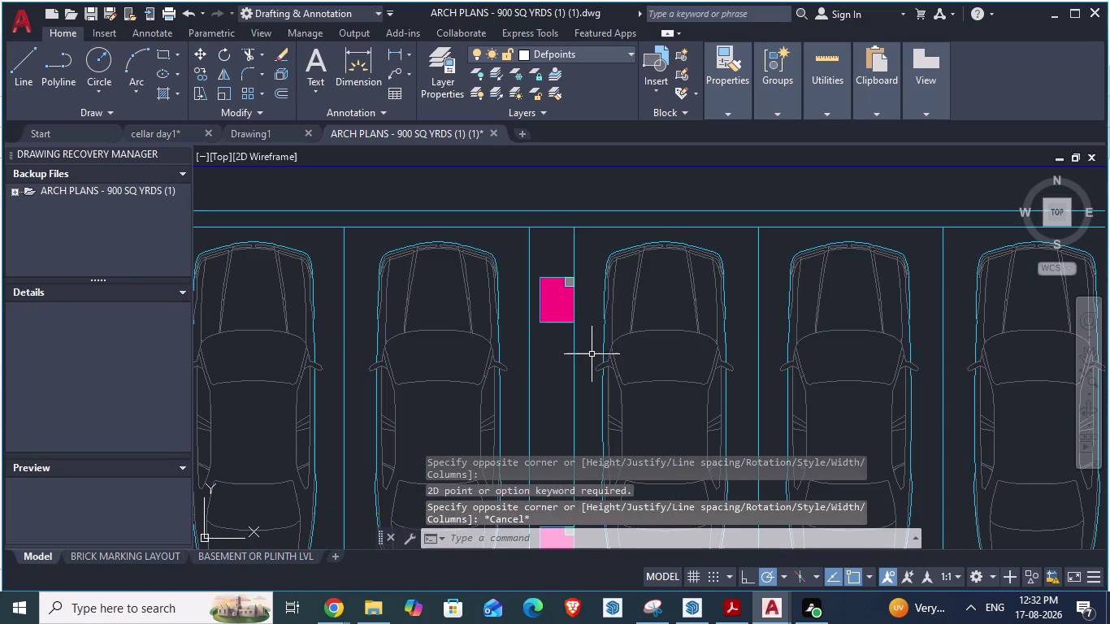
key(space)
click(536, 255)
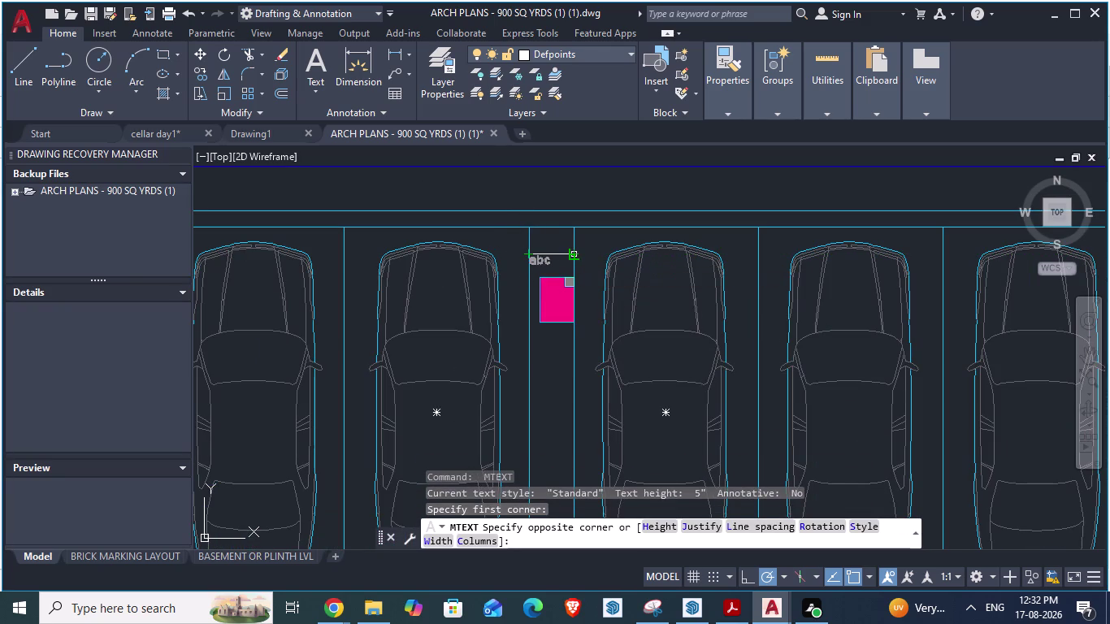
key(alt+Tab)
scroll(down, 3)
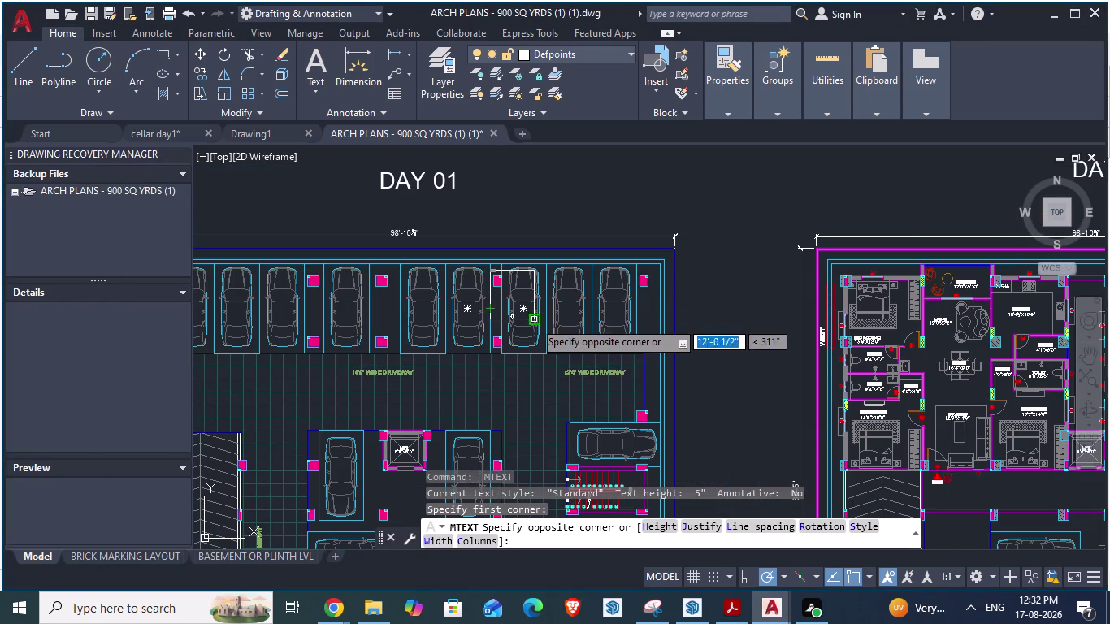
key(alt+Tab)
key(alt+Tab)
key(alt+Tab)
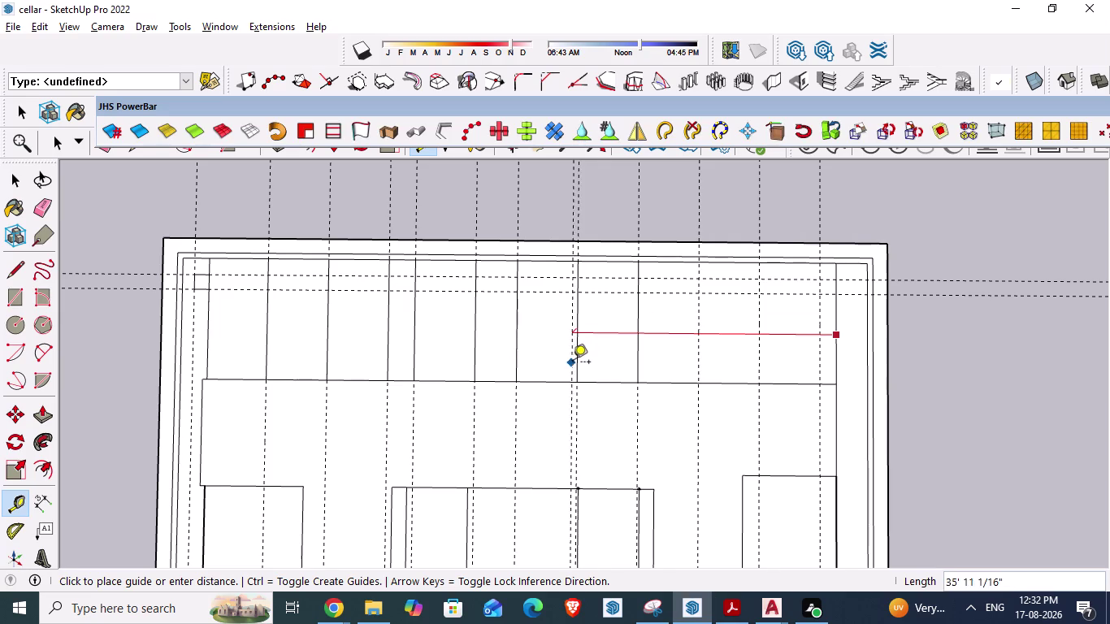
Delete the three vertical guides nearest the cellar's right wall.
key(space)
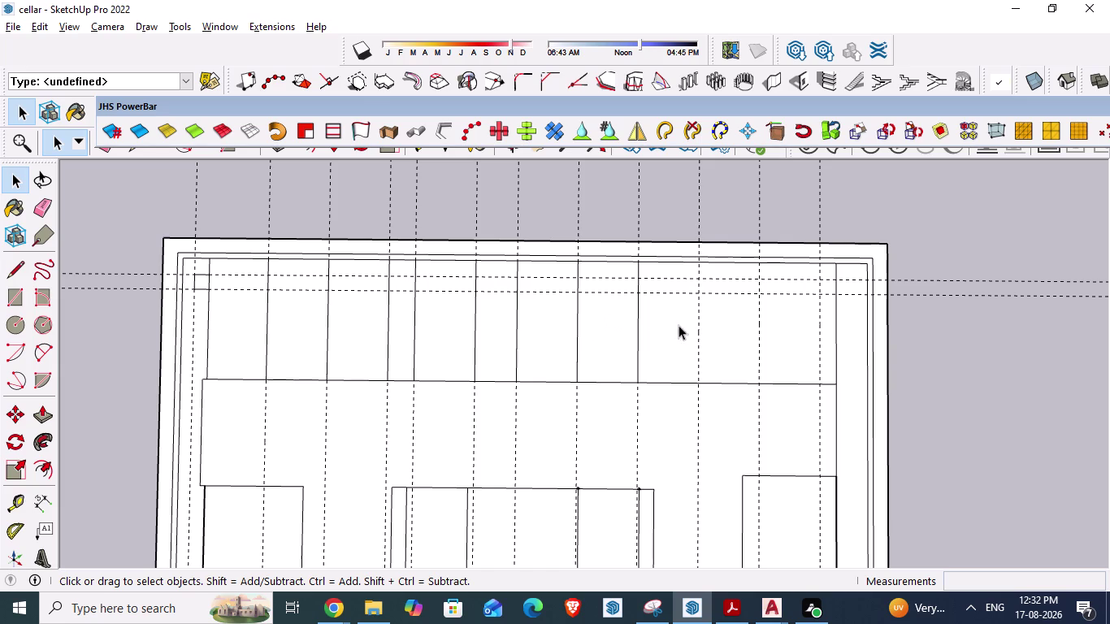
click(699, 328)
key(Delete)
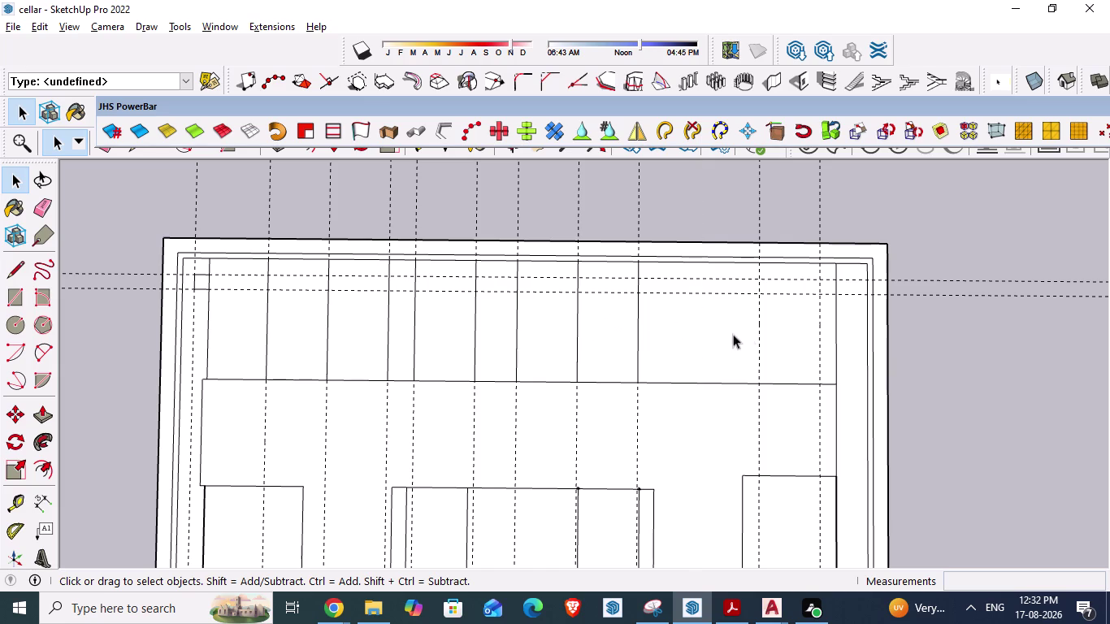
click(758, 338)
key(Delete)
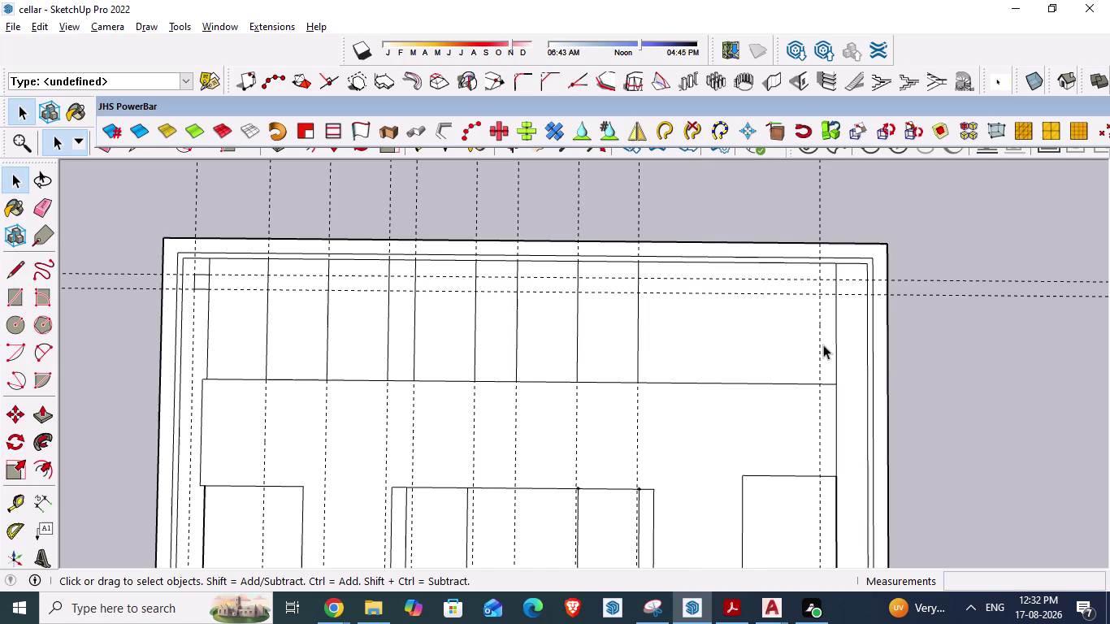
click(819, 344)
key(Delete)
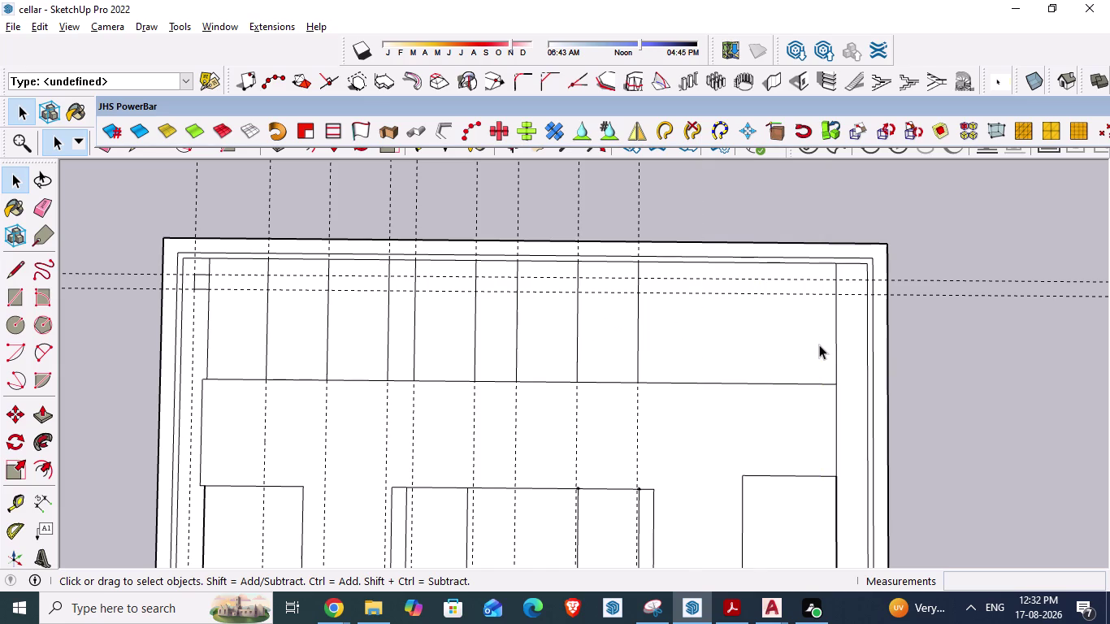
Place two guides 8' 3" apart, starting from the inner right wall corner.
key(t)
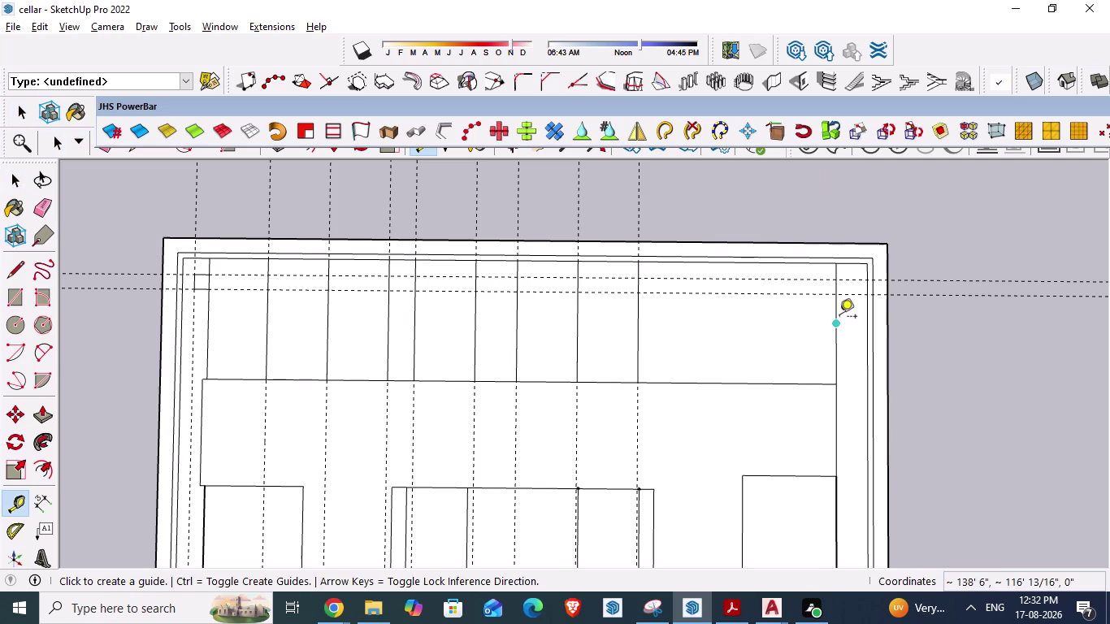
click(834, 316)
text(8)
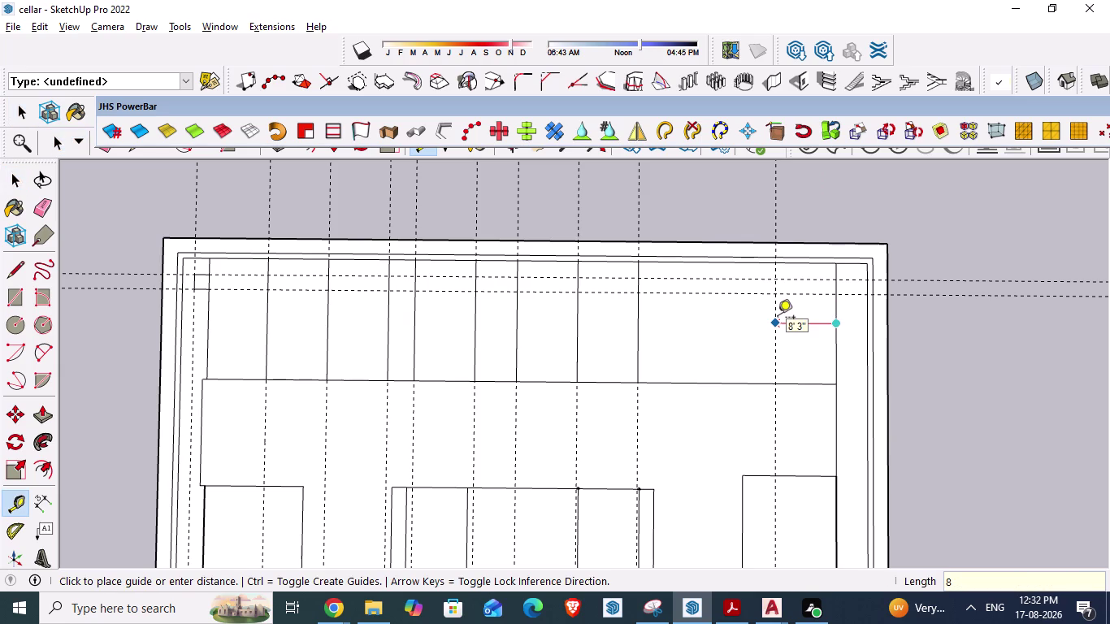
text('3")
key(Return)
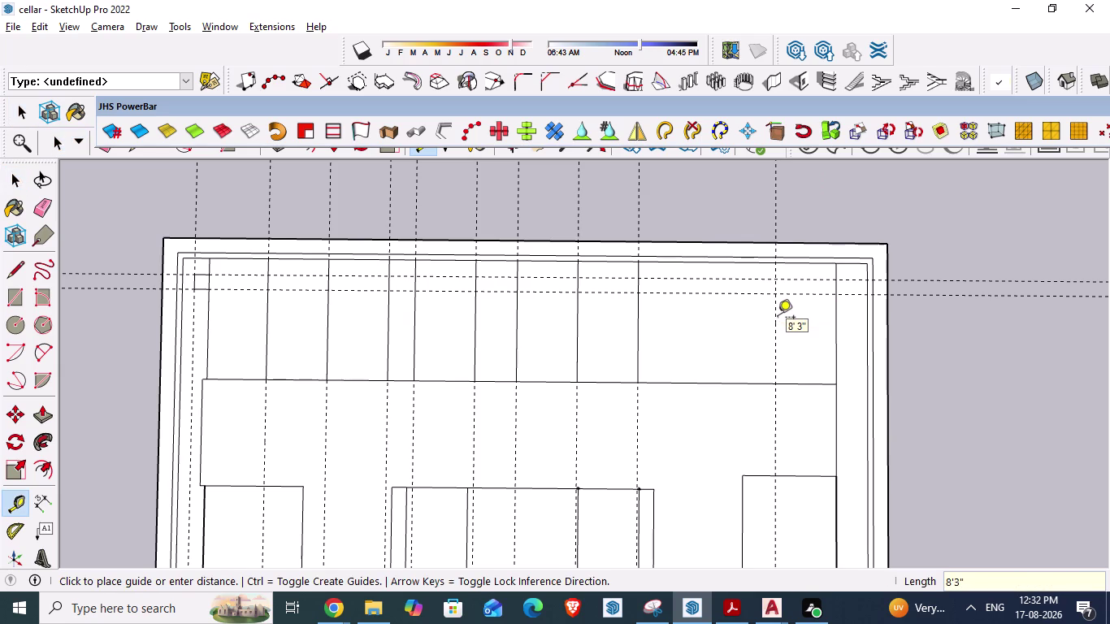
click(781, 319)
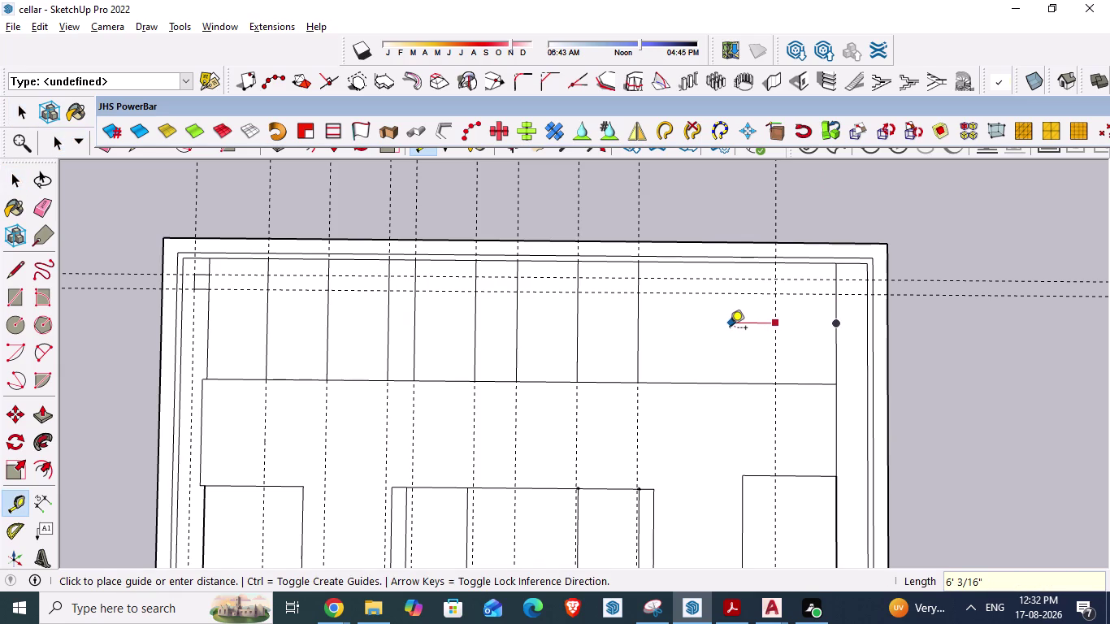
text(8'3)
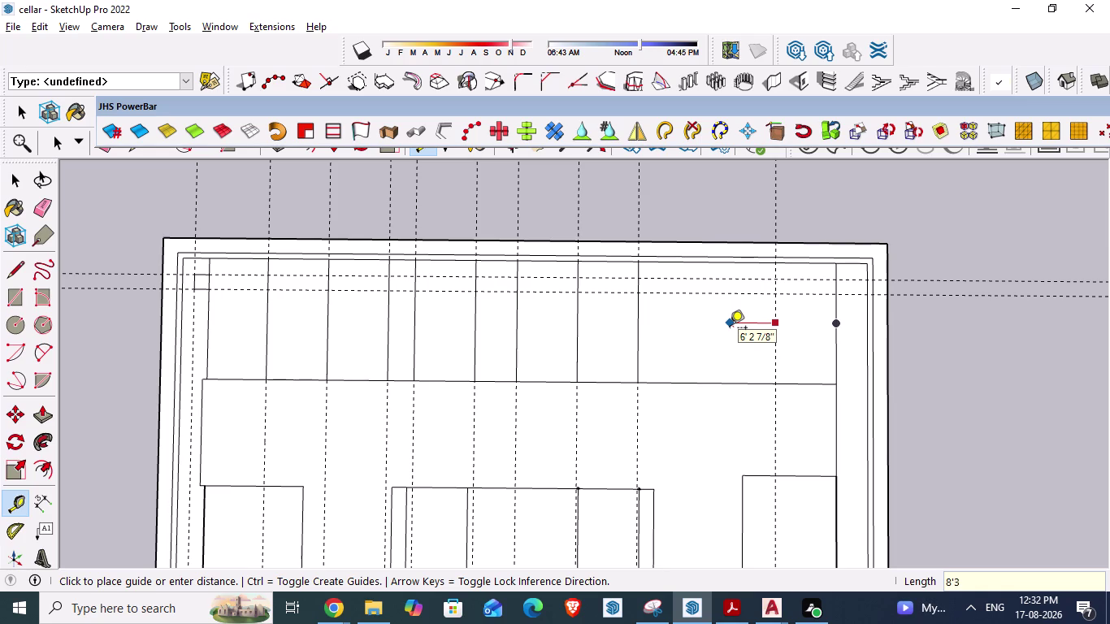
text(")
key(Return)
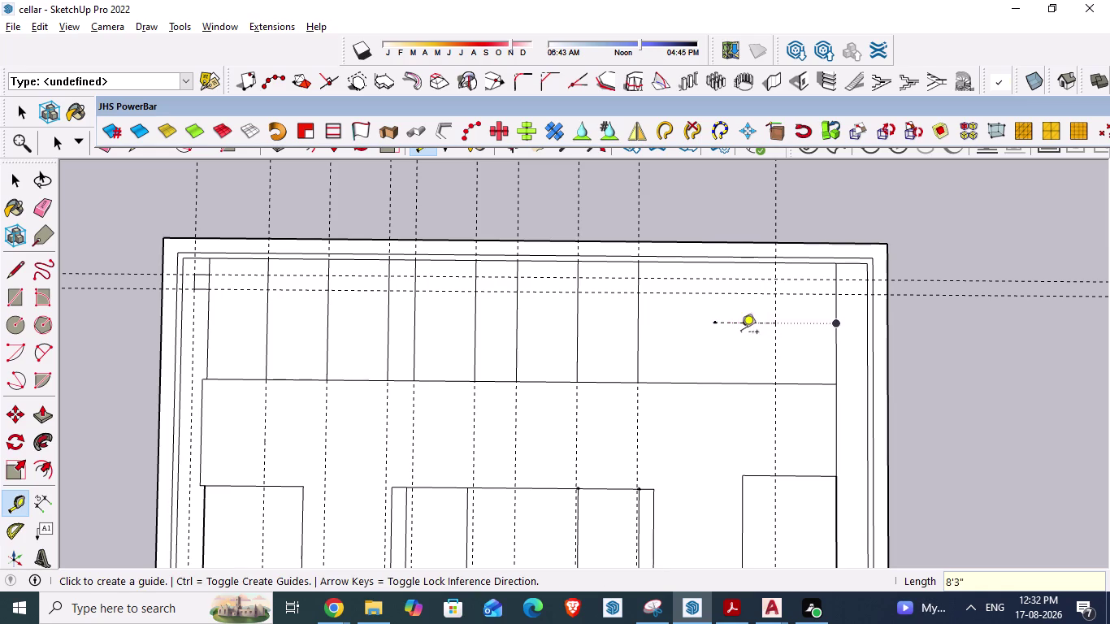
Draw a guide segment between the new guides and add a third guide 8' 3" further left.
click(777, 305)
click(711, 311)
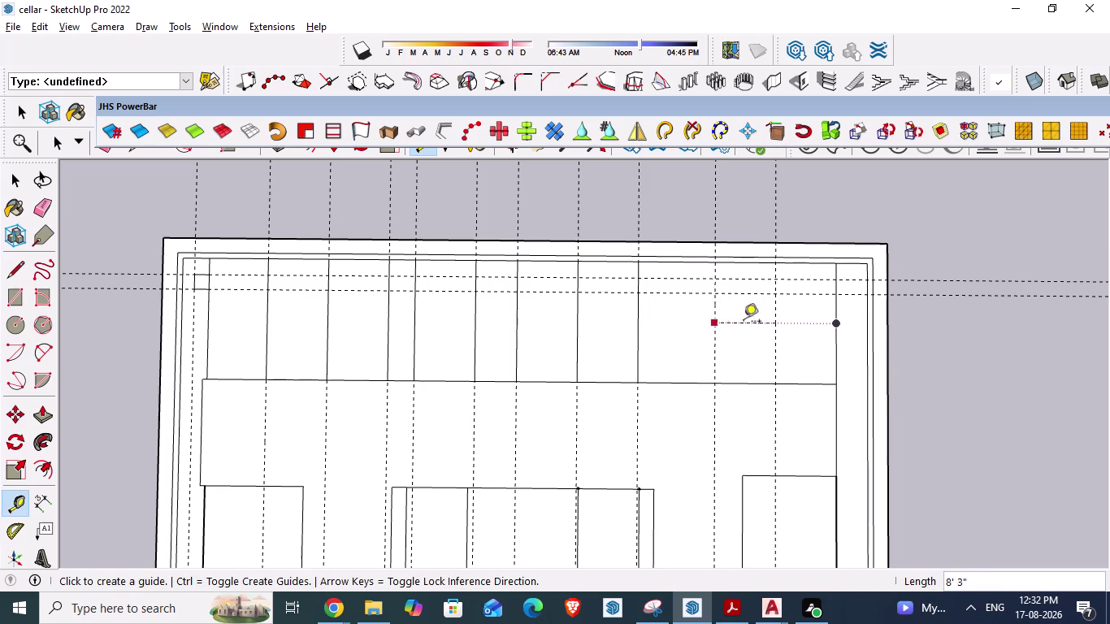
click(775, 324)
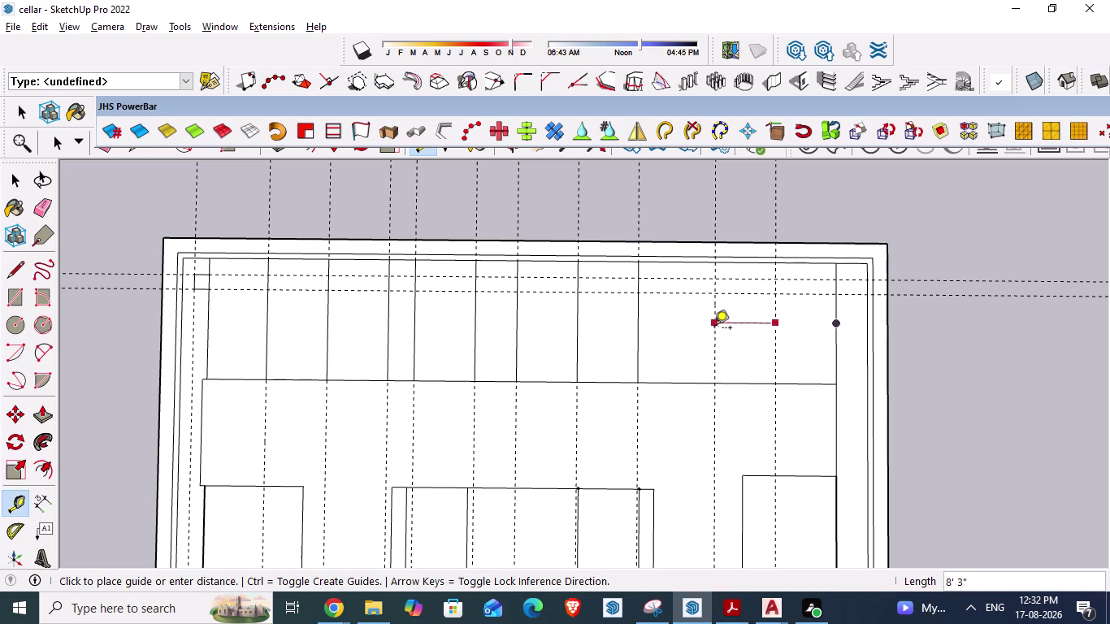
key(space)
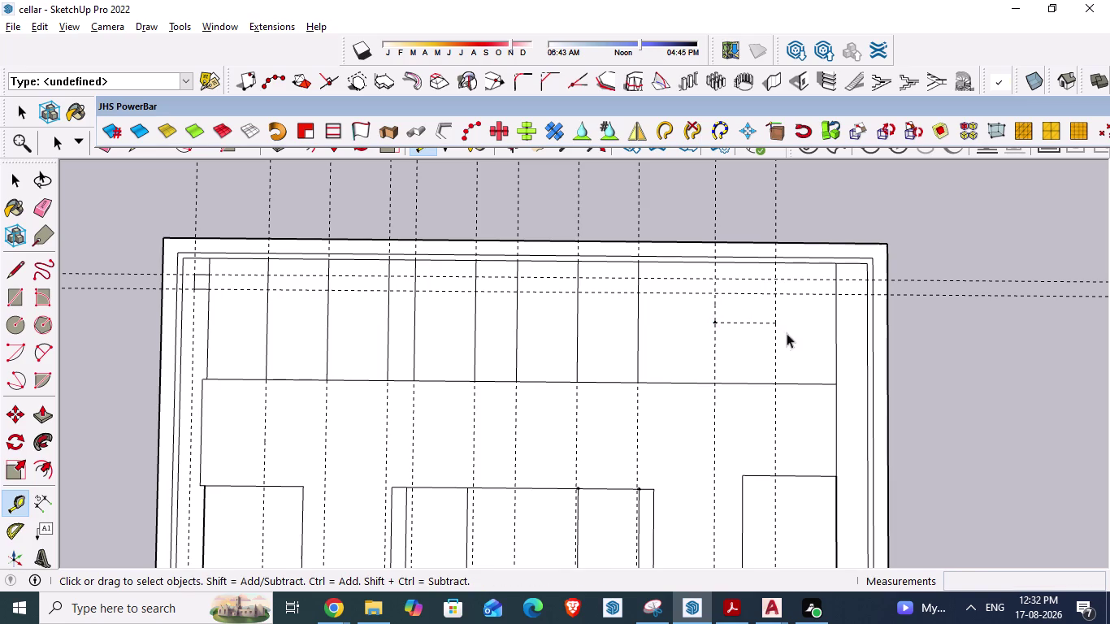
key(t)
click(716, 310)
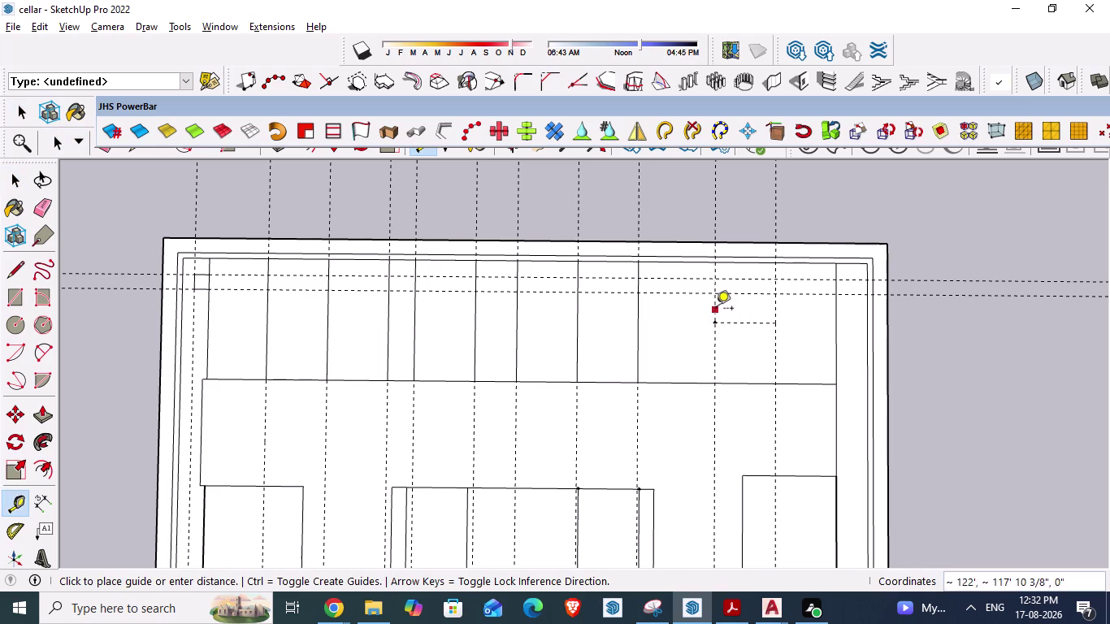
key(8)
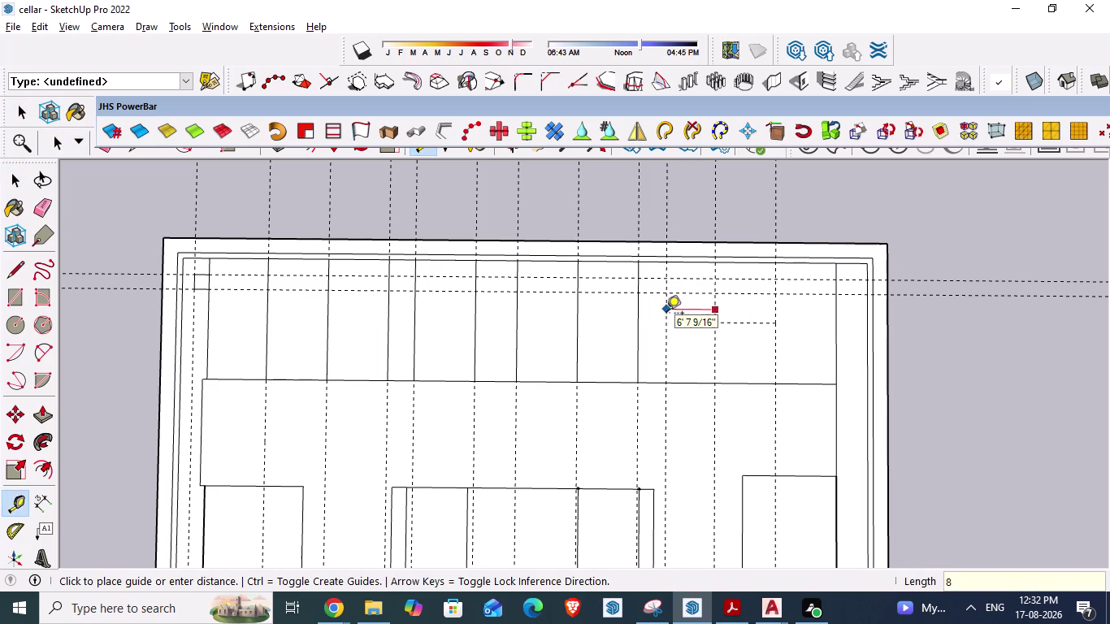
text('3")
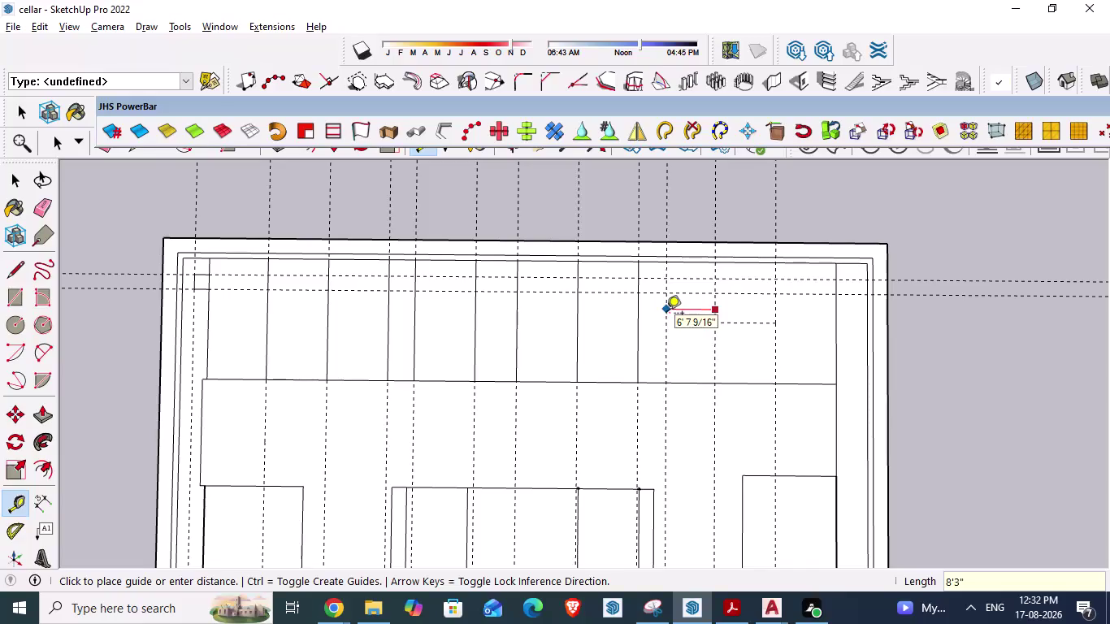
key(Return)
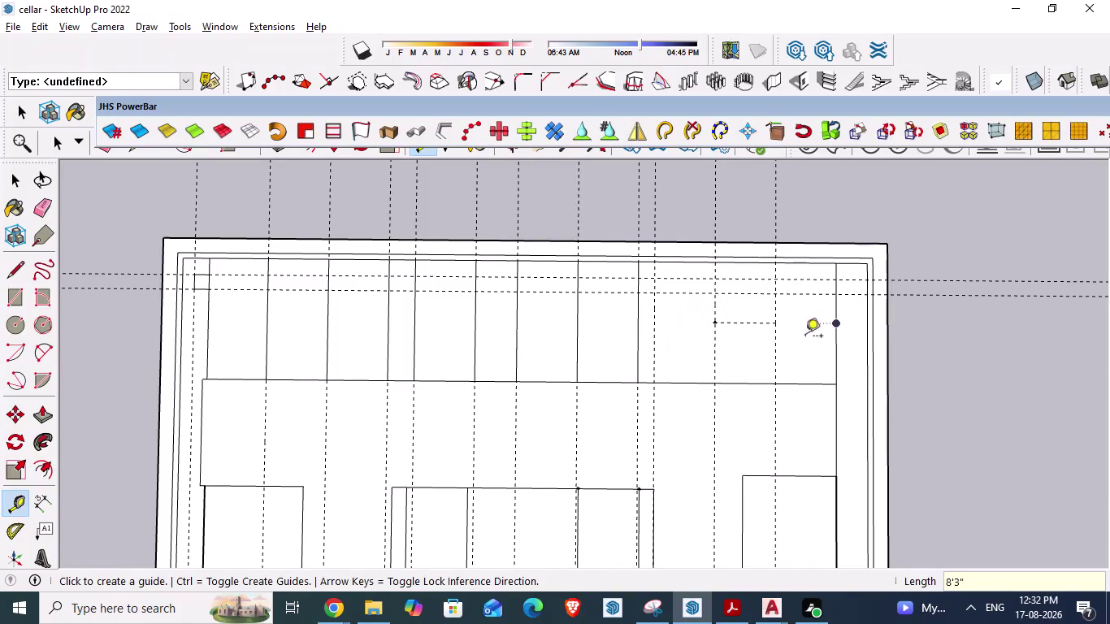
Cancel an unwanted extra guide and delete a selected guide near the right wall.
key(space)
scroll(up, 3)
key(t)
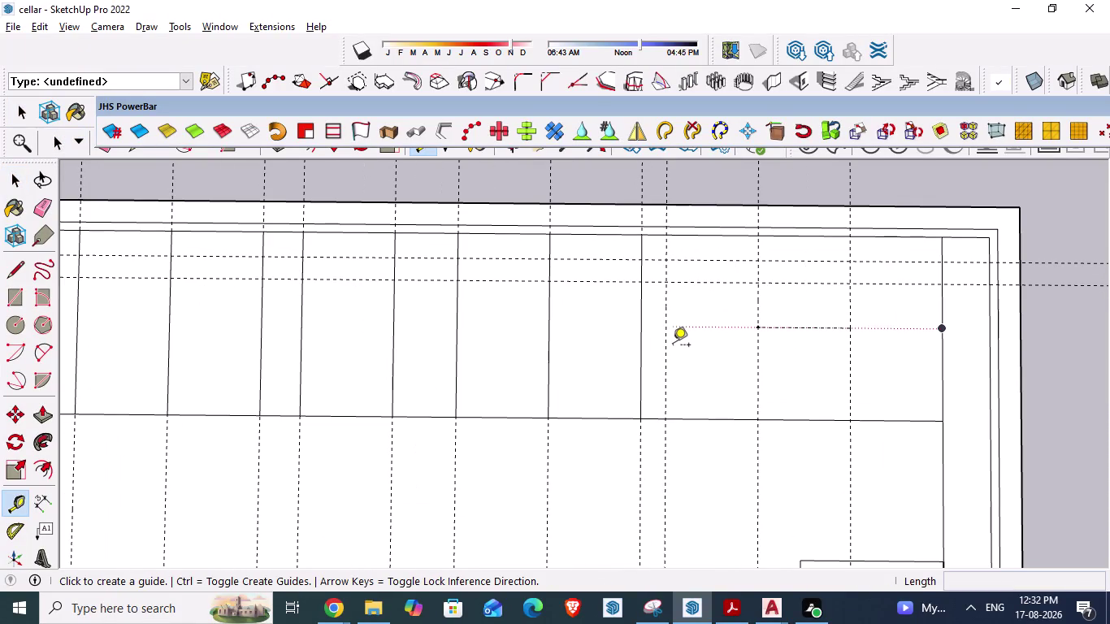
click(663, 350)
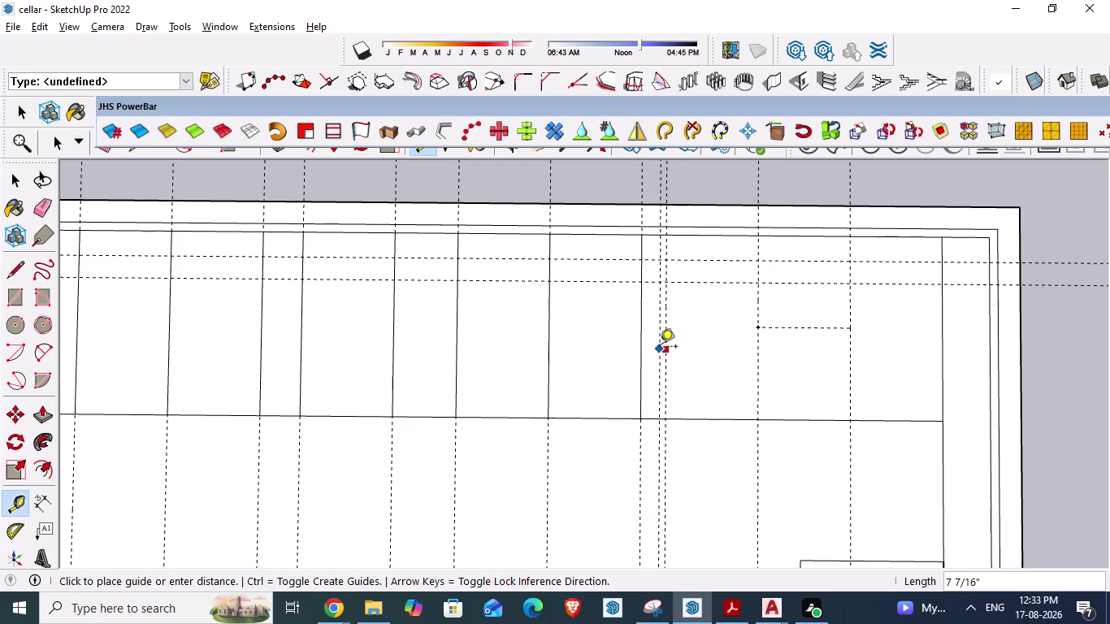
key(Escape)
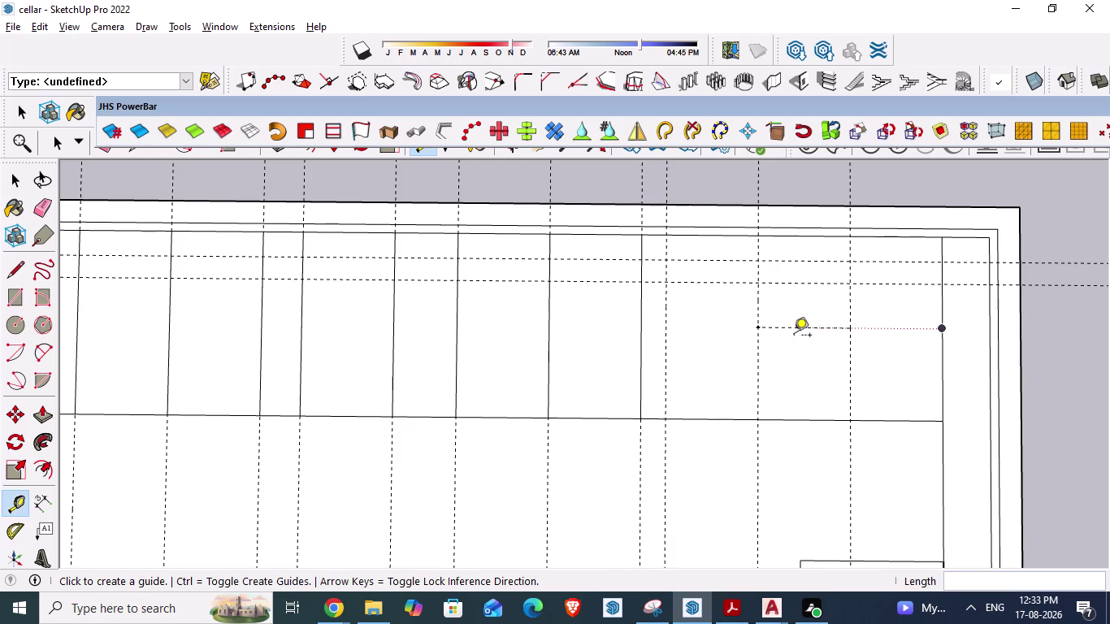
key(space)
click(812, 327)
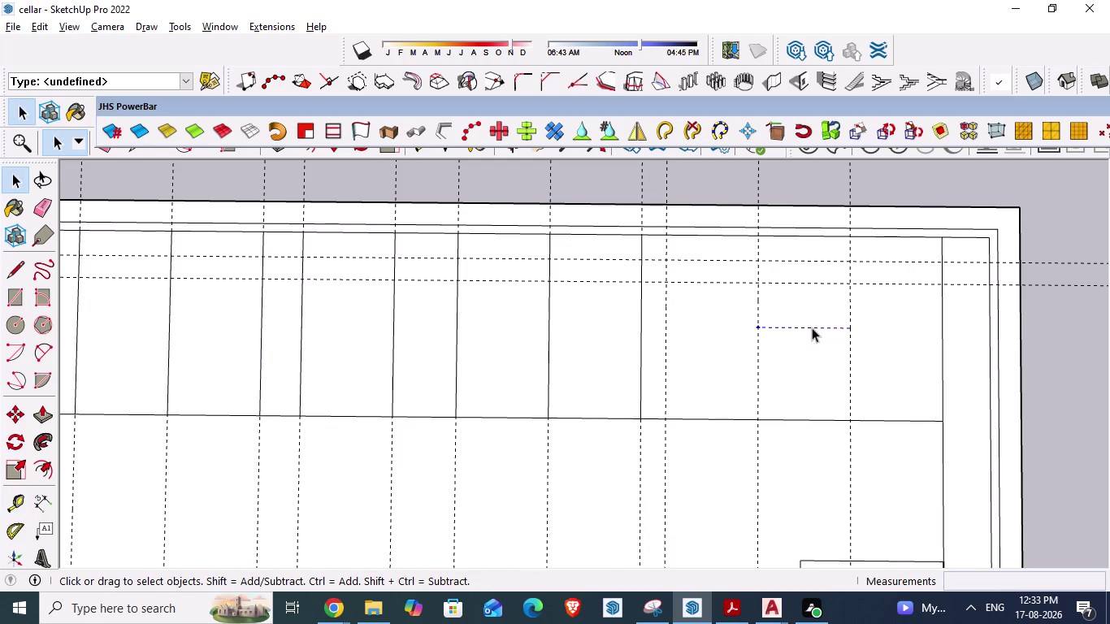
key(Delete)
In AutoCAD, stretch an MTEXT box to the pillar edge to read the 16'-6" bay span.
key(alt+Tab)
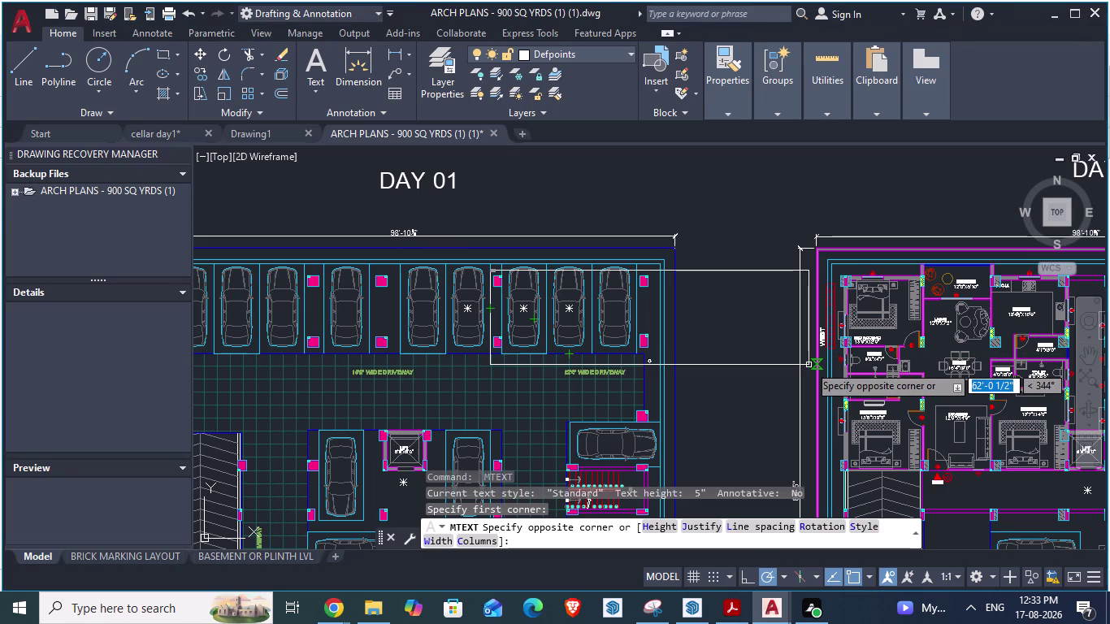
key(space)
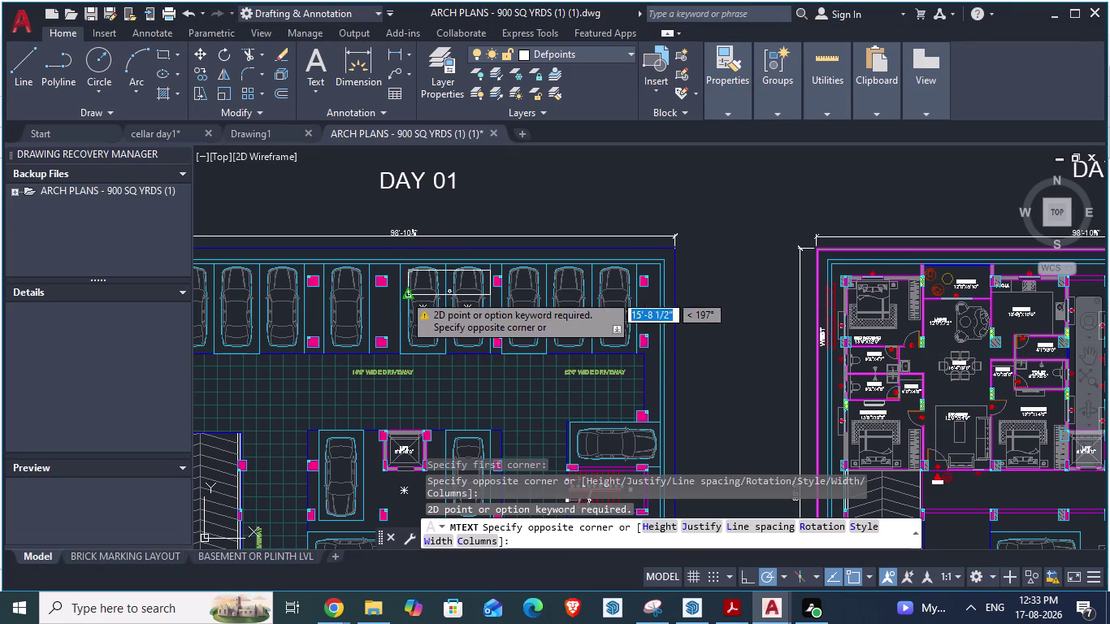
key(space)
scroll(up, 3)
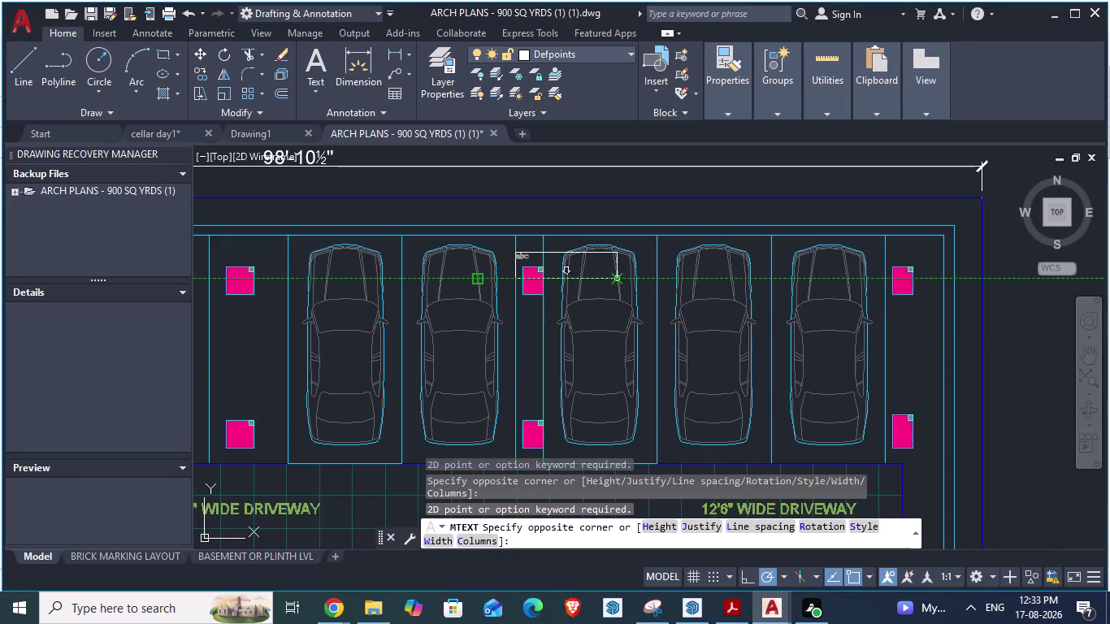
click(543, 240)
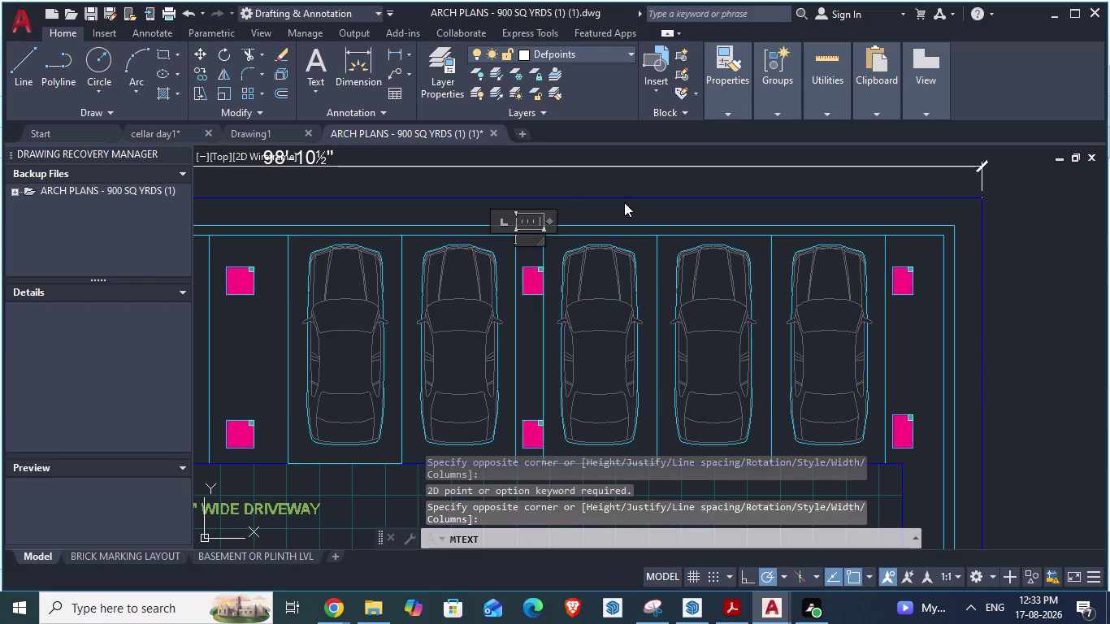
Abandon the measuring text box, dismissing the save-text prompts without keeping text.
key(space)
key(Escape)
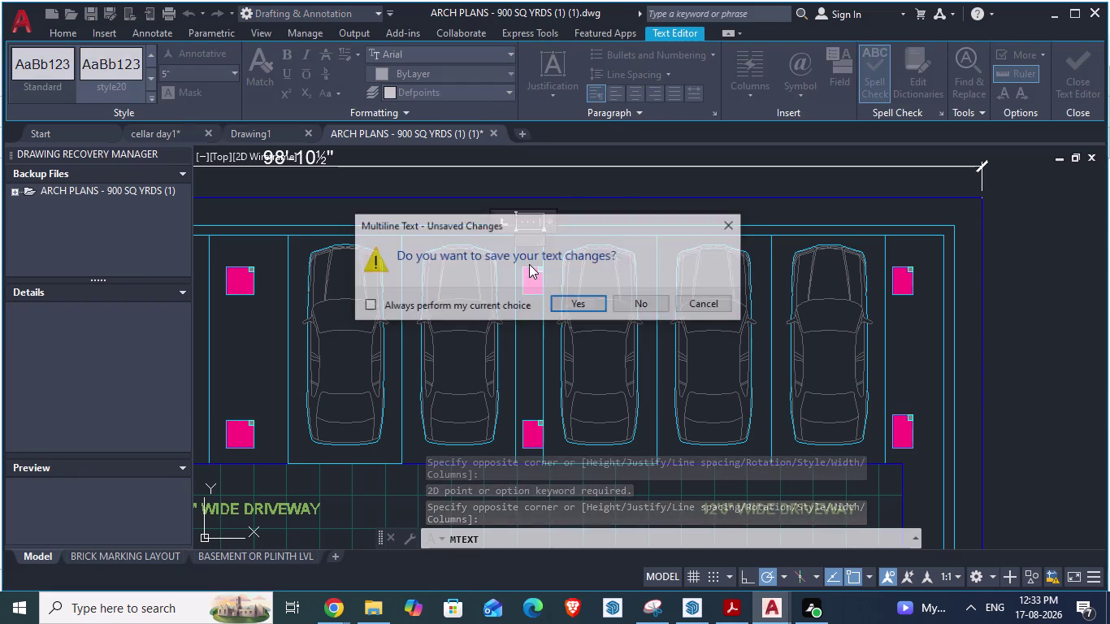
click(709, 309)
key(Escape)
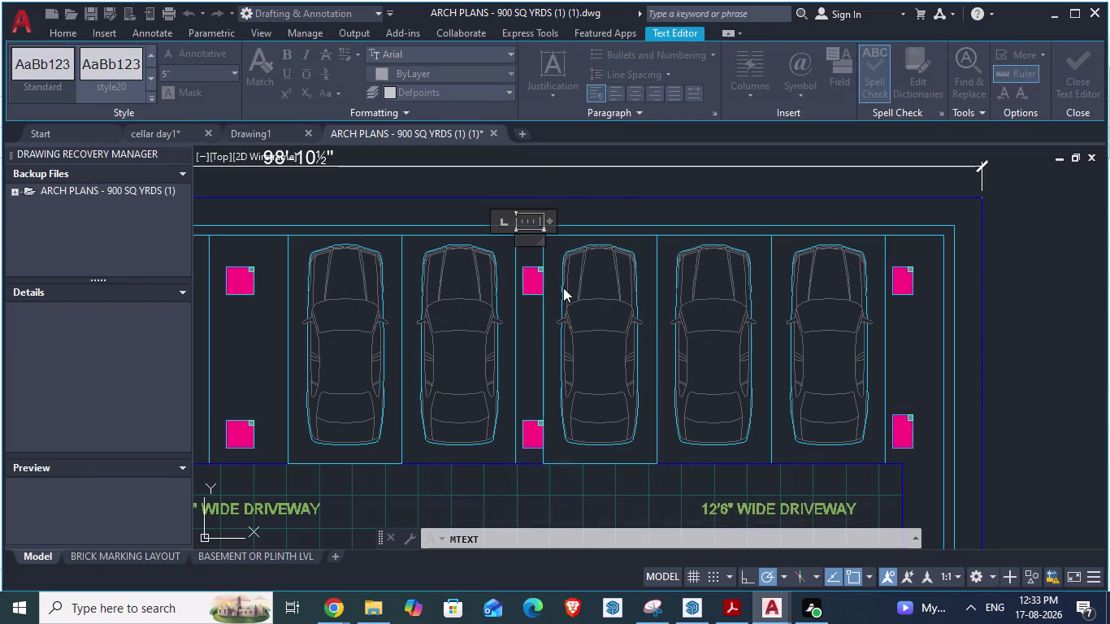
click(723, 305)
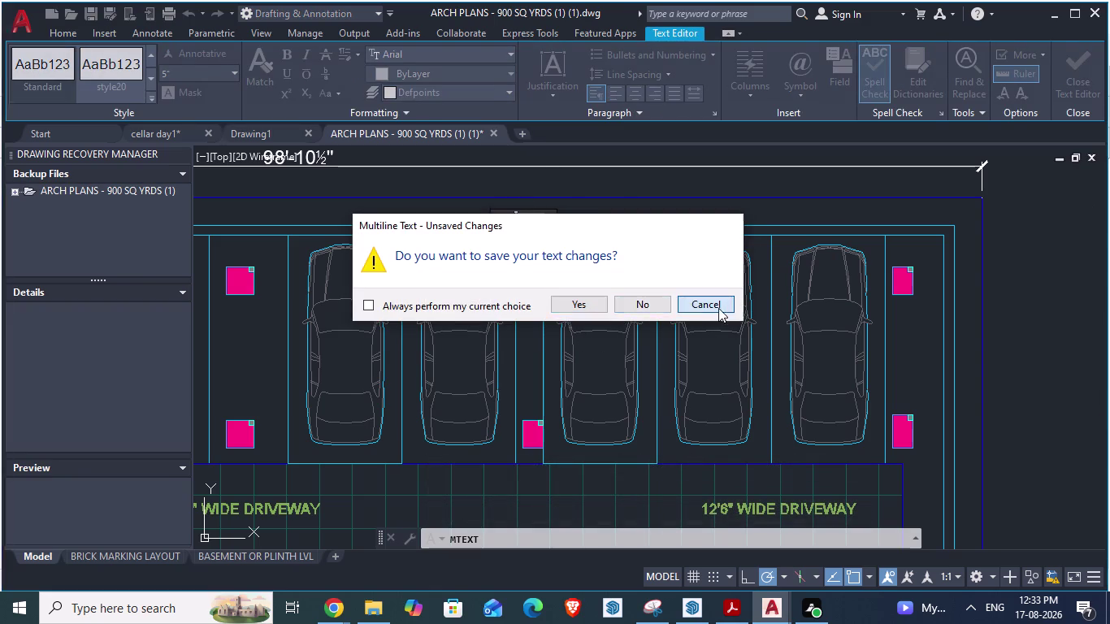
double_click(478, 202)
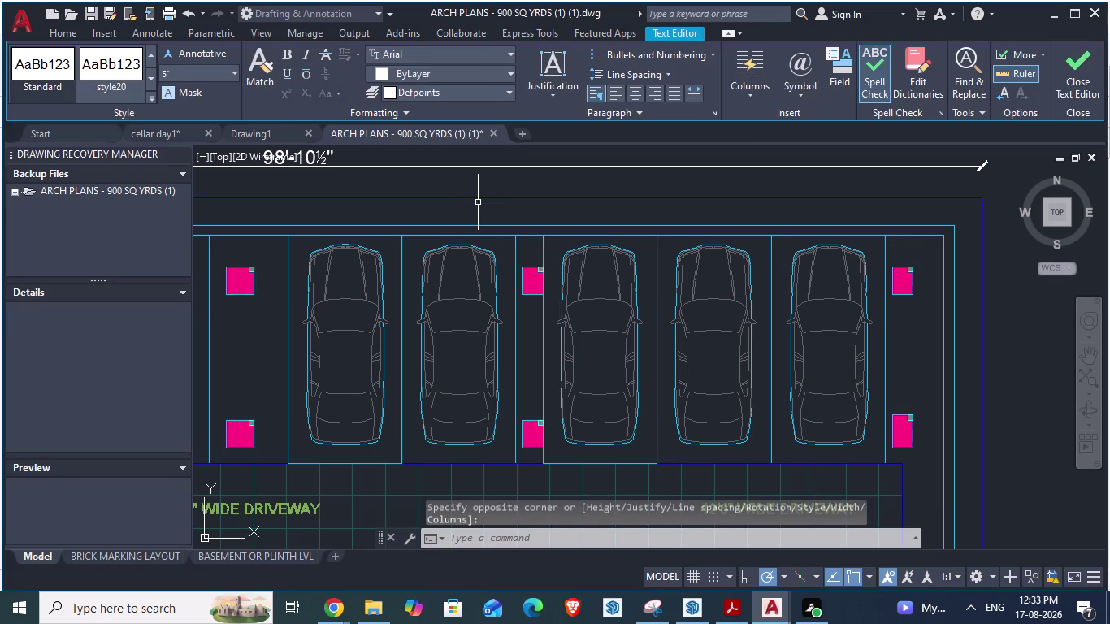
key(Escape)
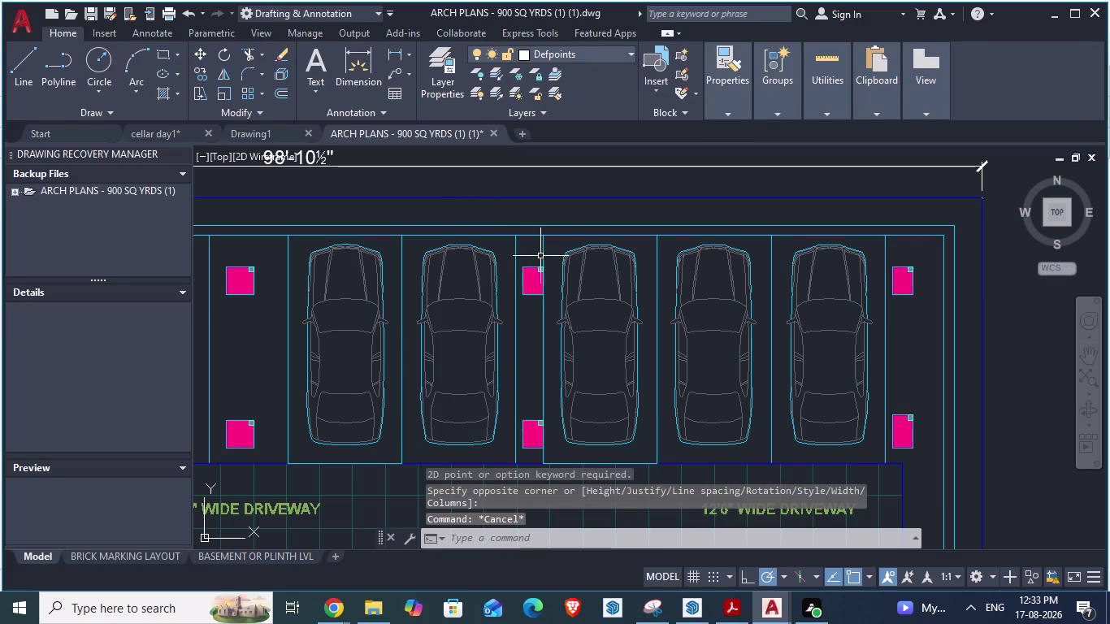
Restart the text box at the bay edge to measure again, then cancel it.
key(space)
click(551, 250)
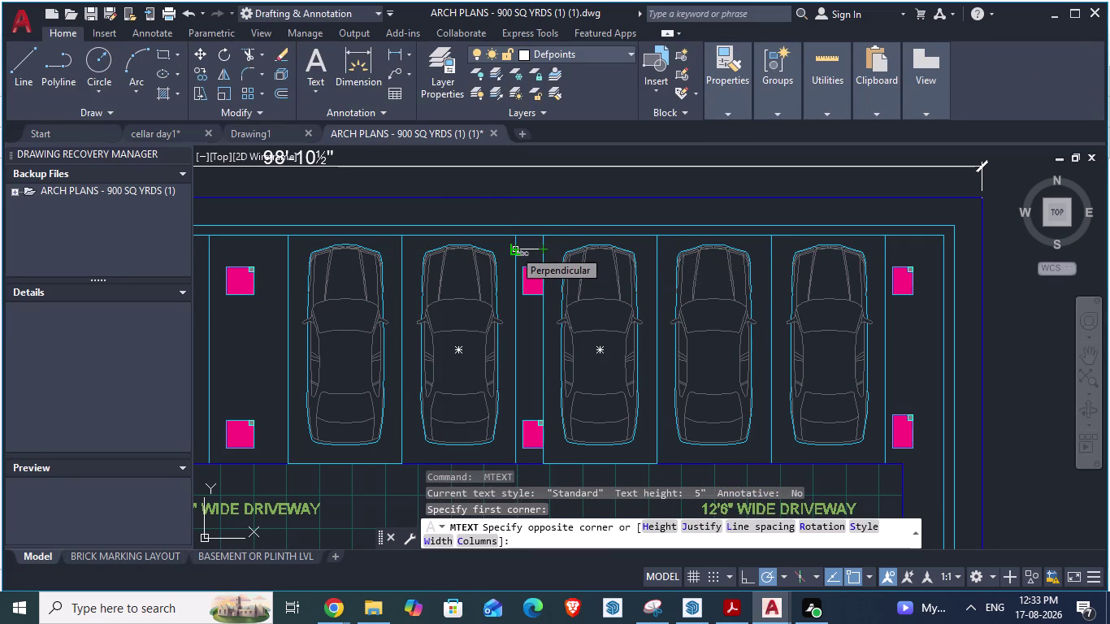
key(space)
key(space)
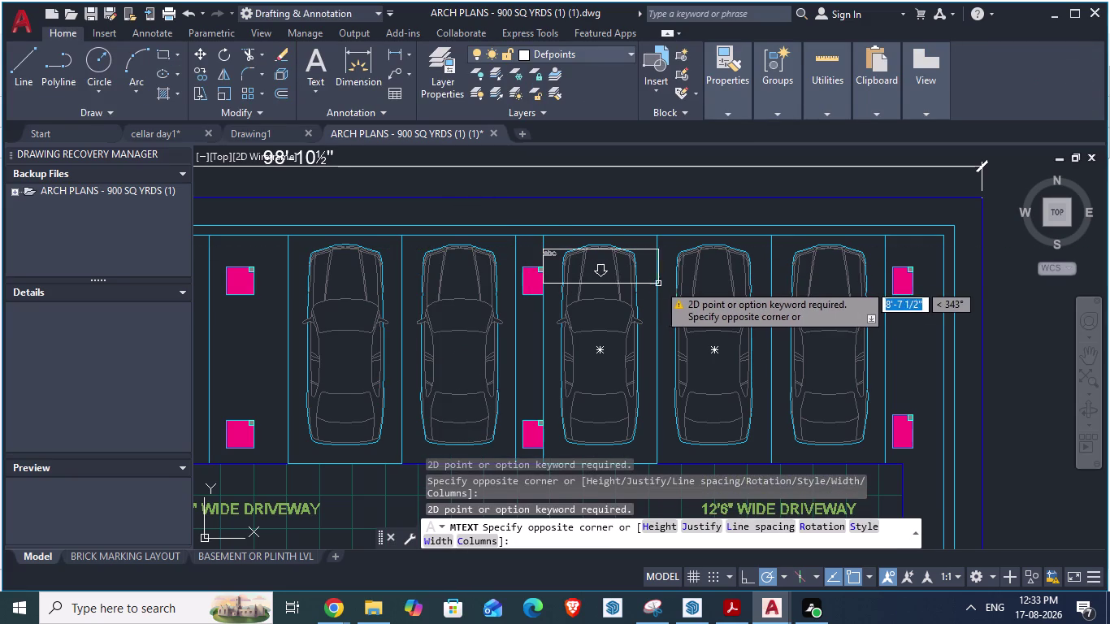
key(Escape)
scroll(down, 3)
scroll(up, 3)
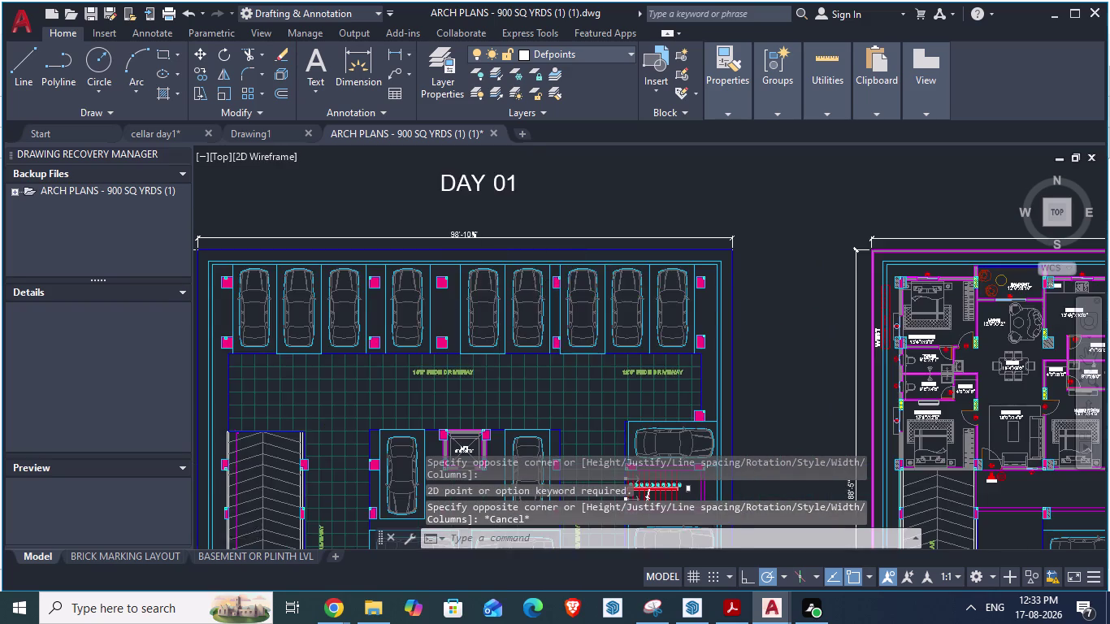
scroll(up, 3)
Start another text box on the top bay line and return to SketchUp.
key(space)
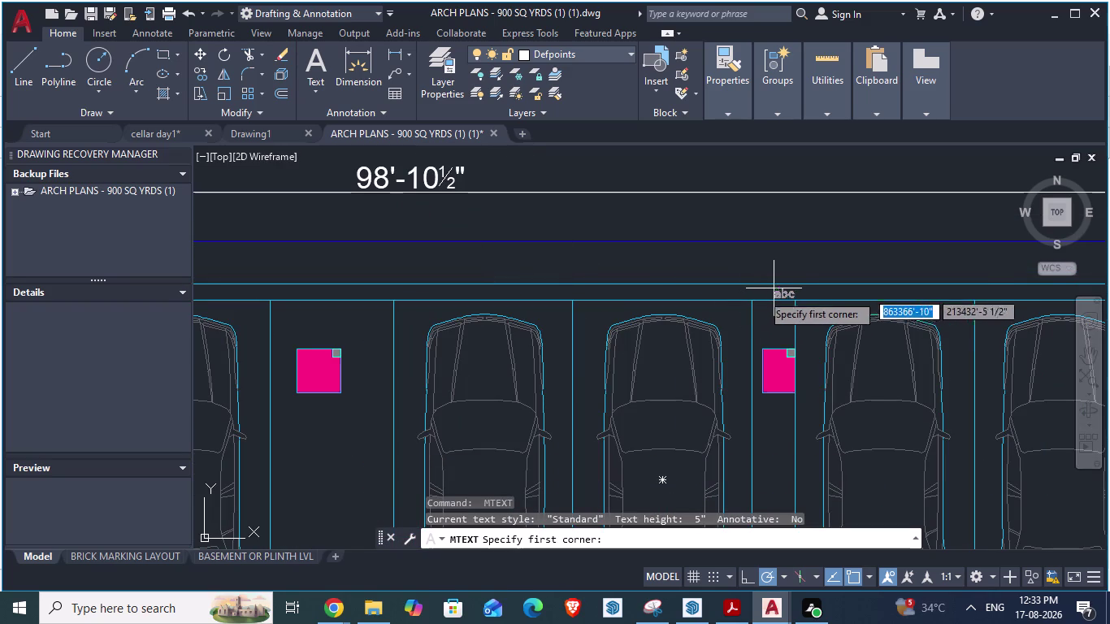
click(753, 299)
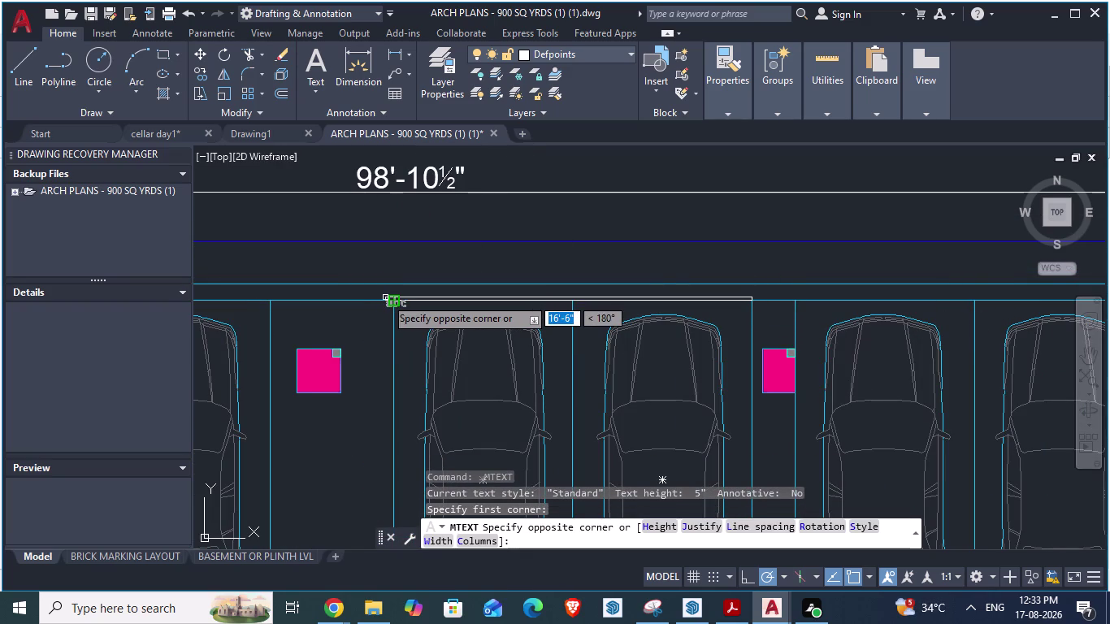
key(alt+Tab)
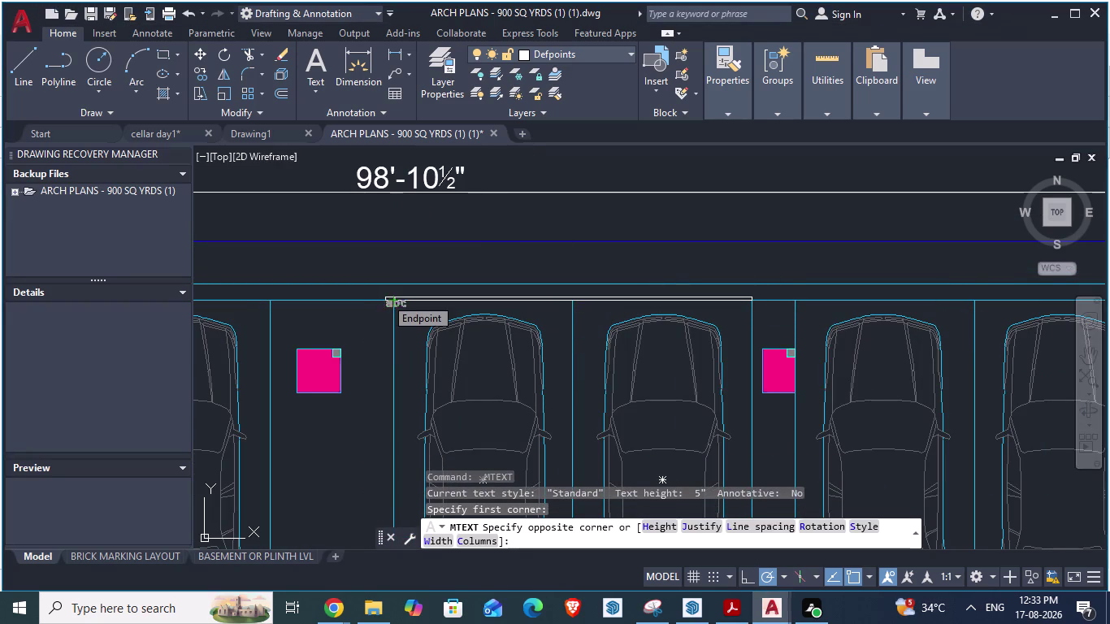
key(alt+Tab)
key(alt+Tab)
scroll(down, 3)
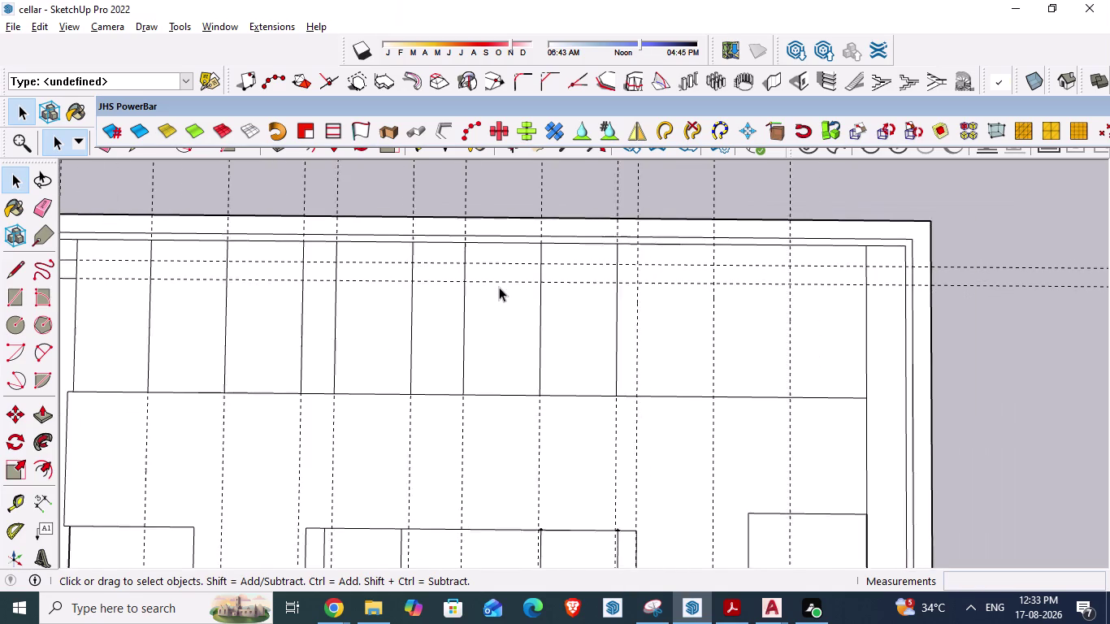
scroll(down, 3)
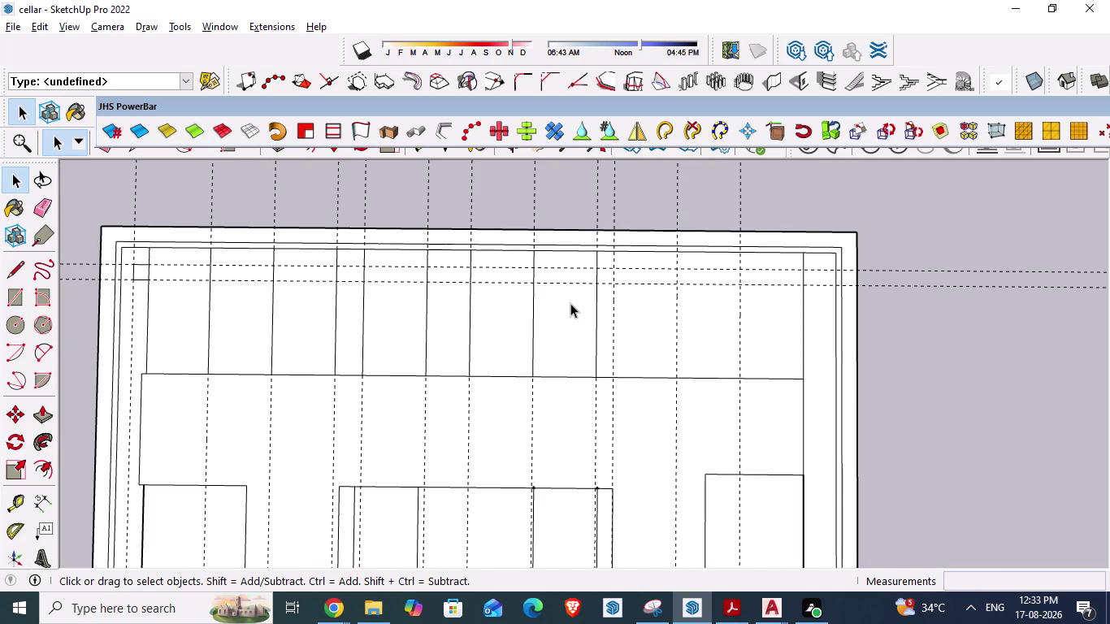
key(t)
click(592, 267)
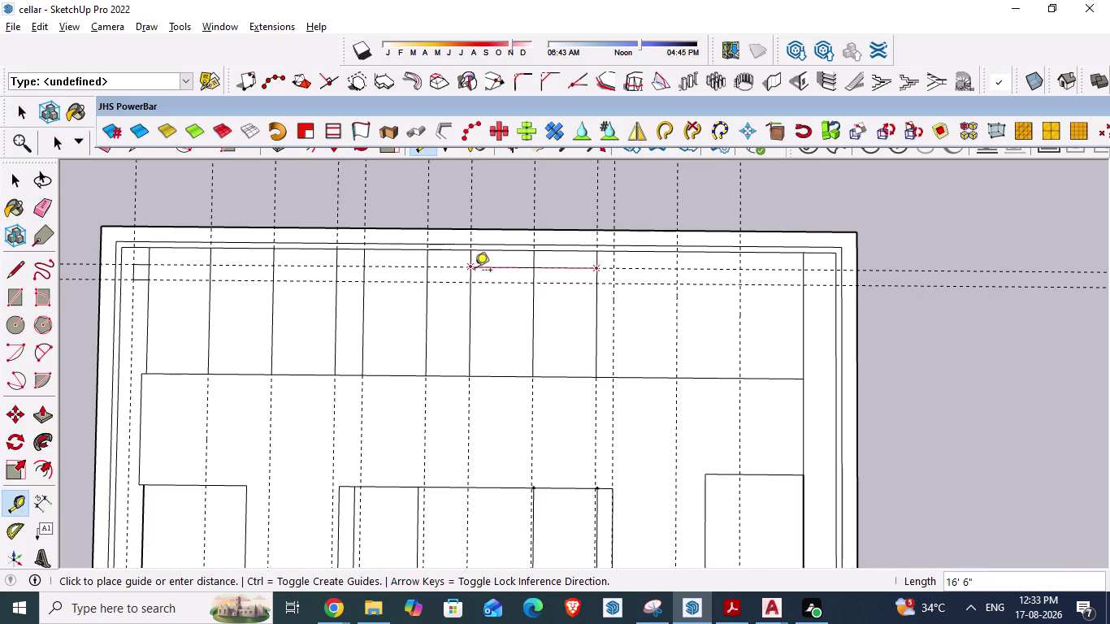
key(space)
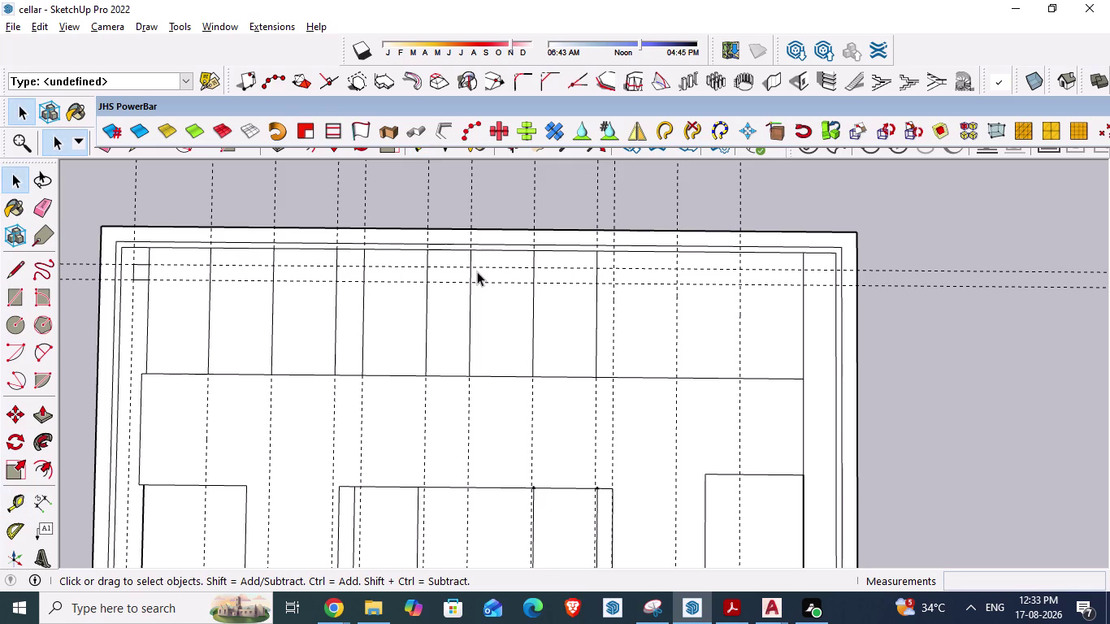
key(alt+Tab)
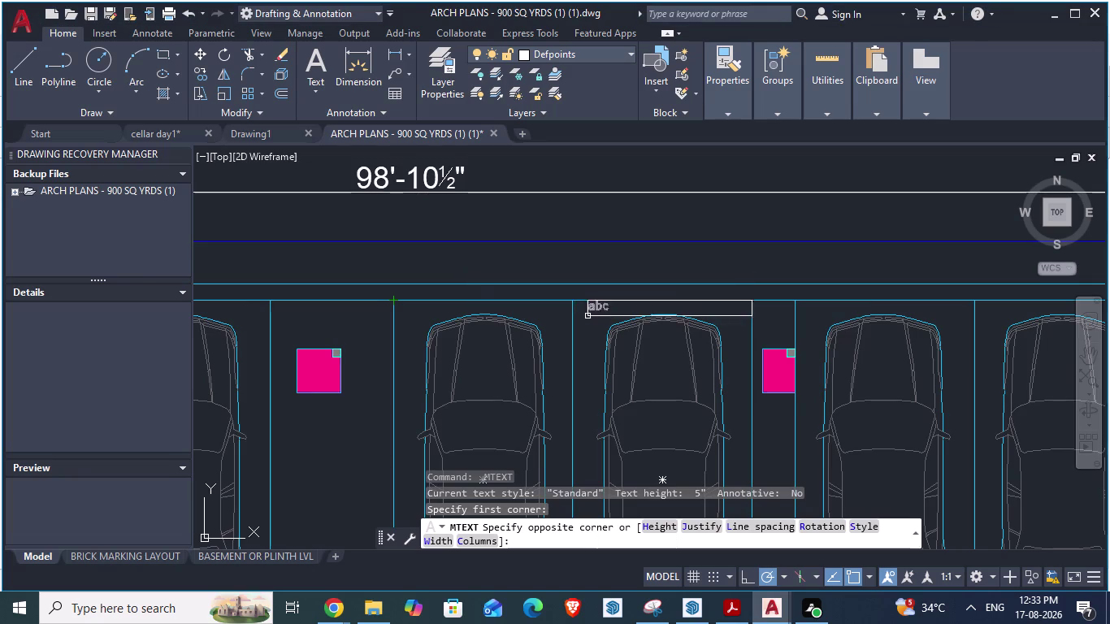
Stretch an MTEXT box across two bays to read 32'-0", then discard the text.
scroll(down, 3)
scroll(down, 3)
scroll(up, 3)
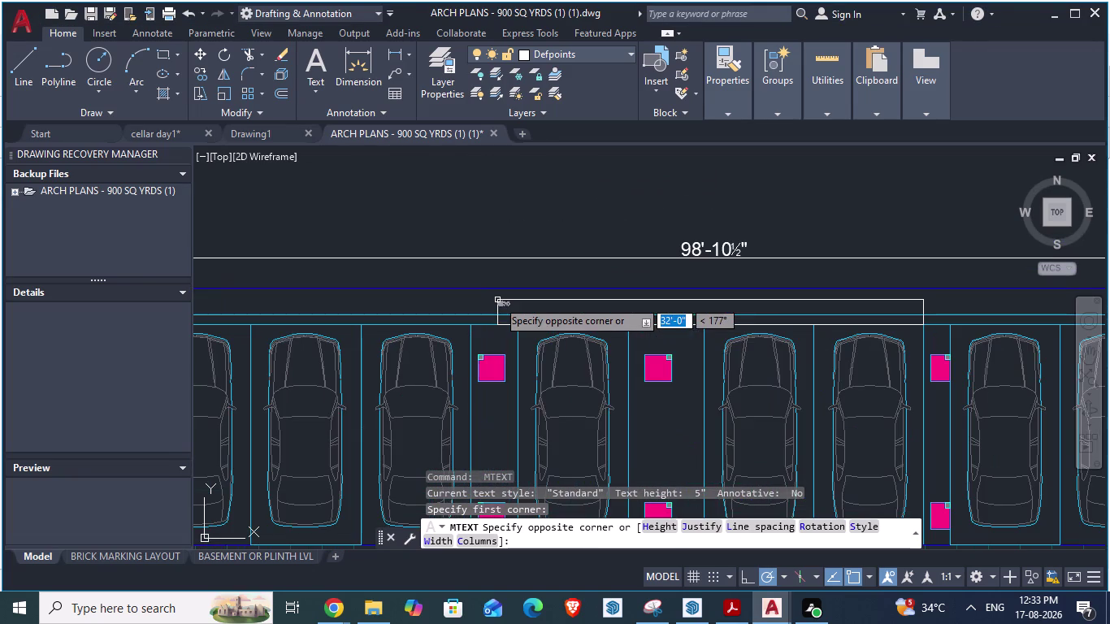
drag(542, 319, 520, 325)
key(space)
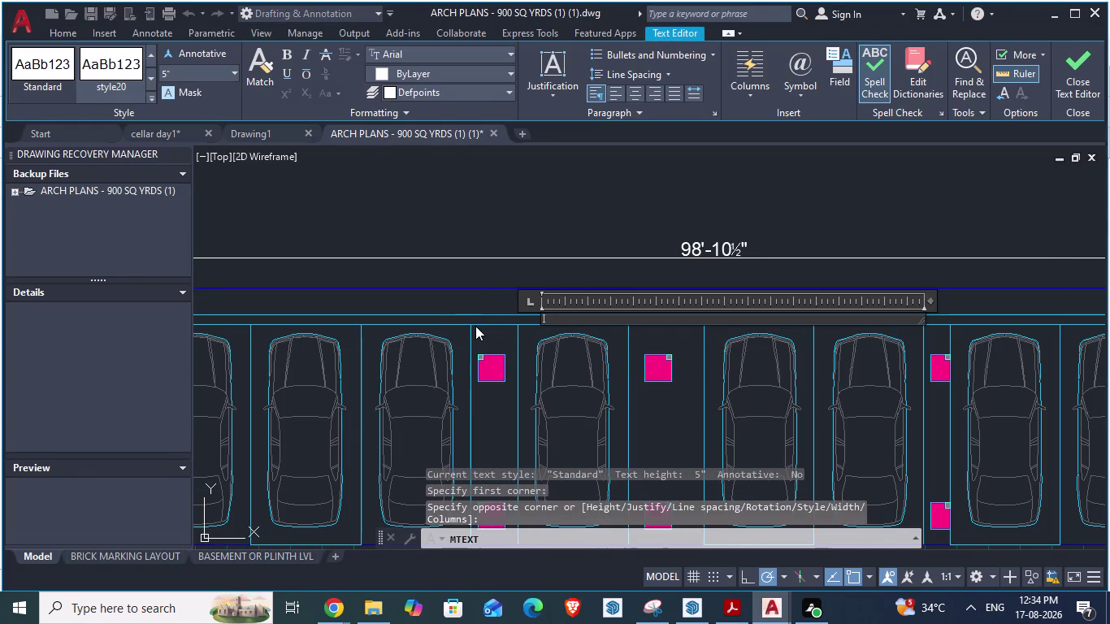
key(Escape)
key(Escape)
key(Escape)
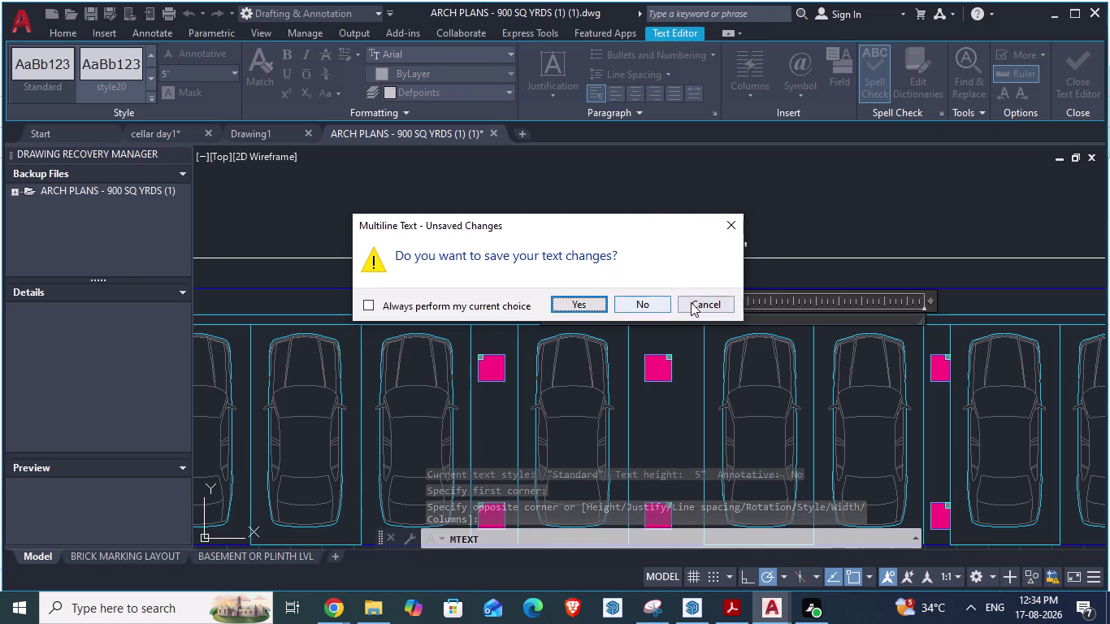
click(691, 302)
click(667, 255)
key(Escape)
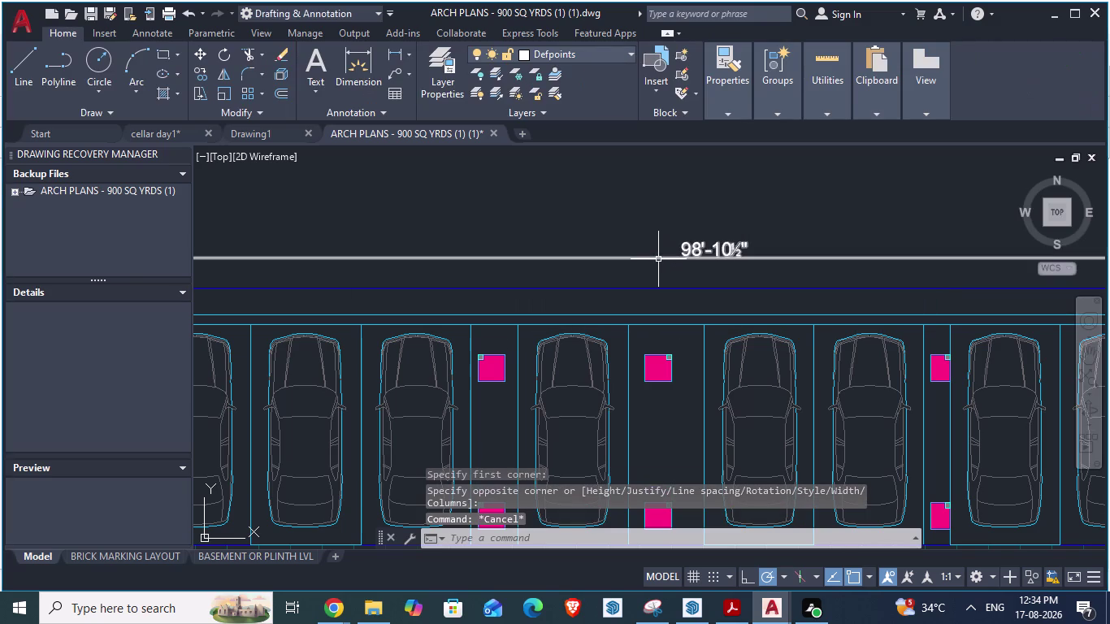
Start an aligned dimension (DA) with its first point picked, then return to SketchUp.
text(da)
key(Return)
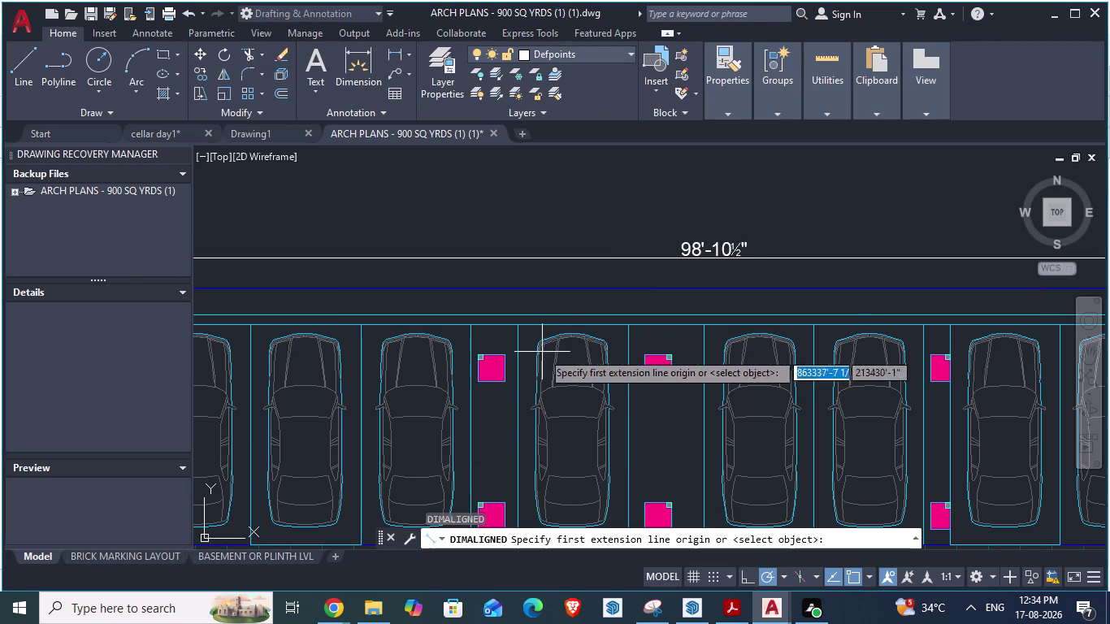
click(469, 323)
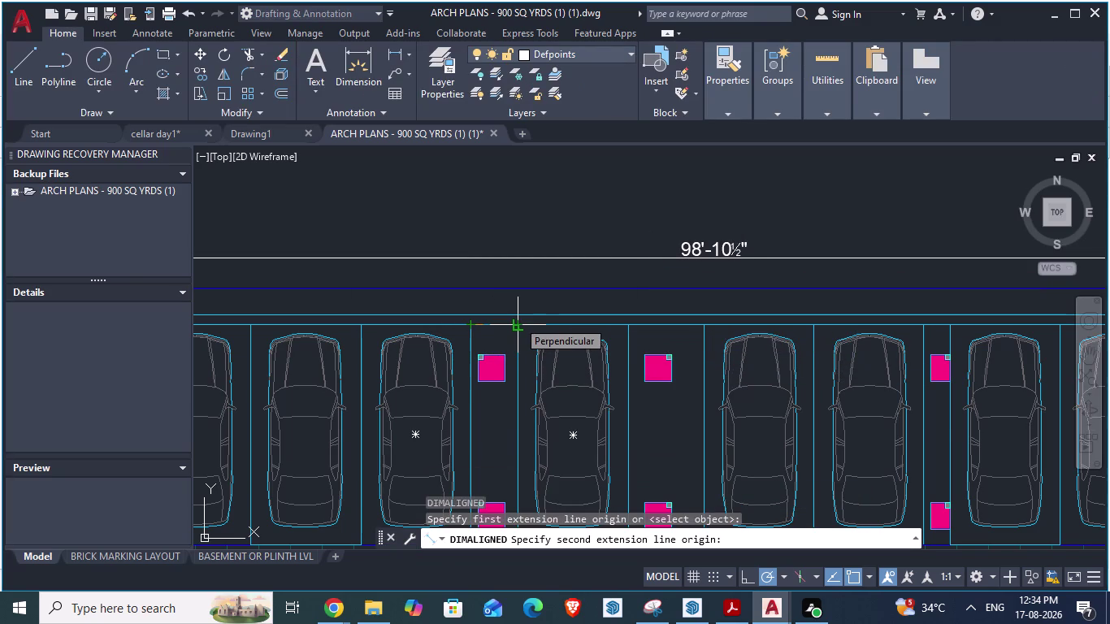
key(alt+Tab)
key(alt+Tab)
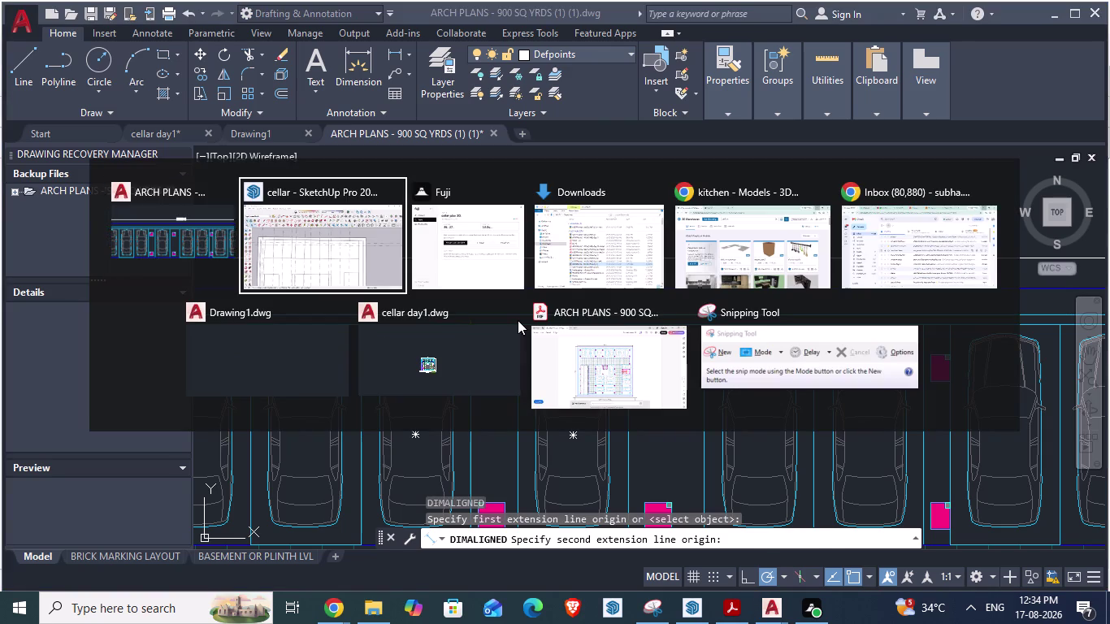
scroll(down, 3)
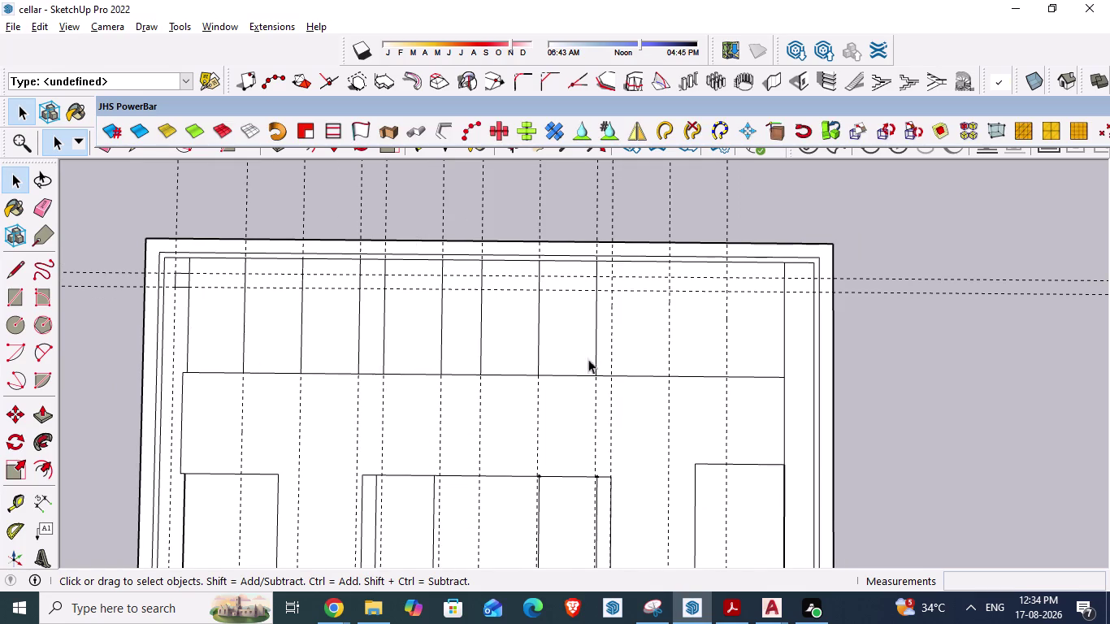
Start measuring from a vertical bay line with Tape Measure, then cancel.
click(444, 303)
key(t)
click(442, 311)
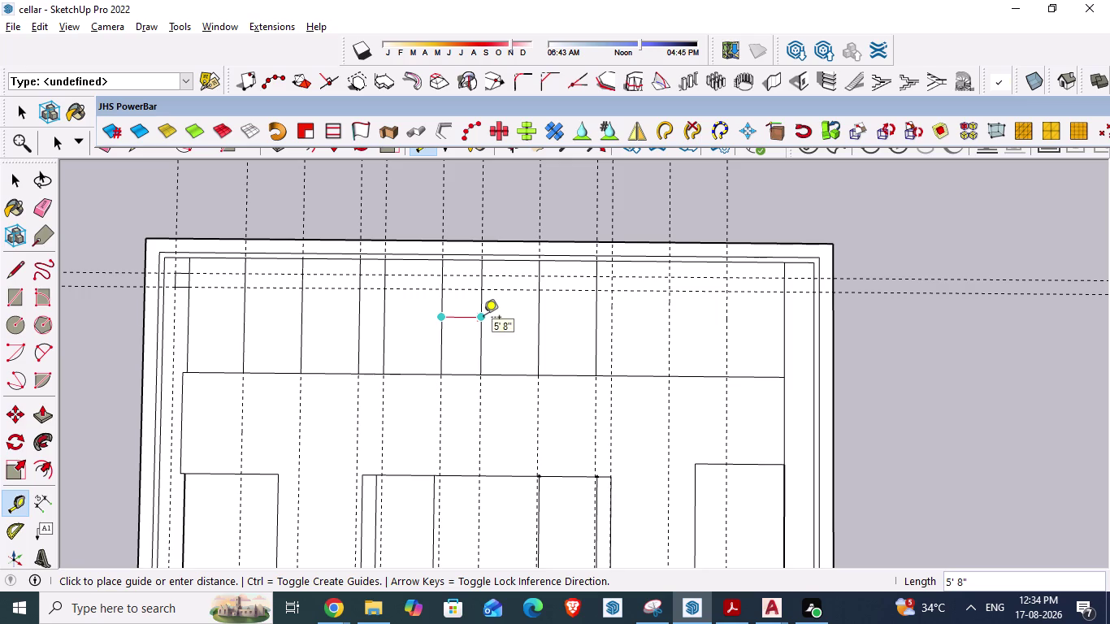
key(Escape)
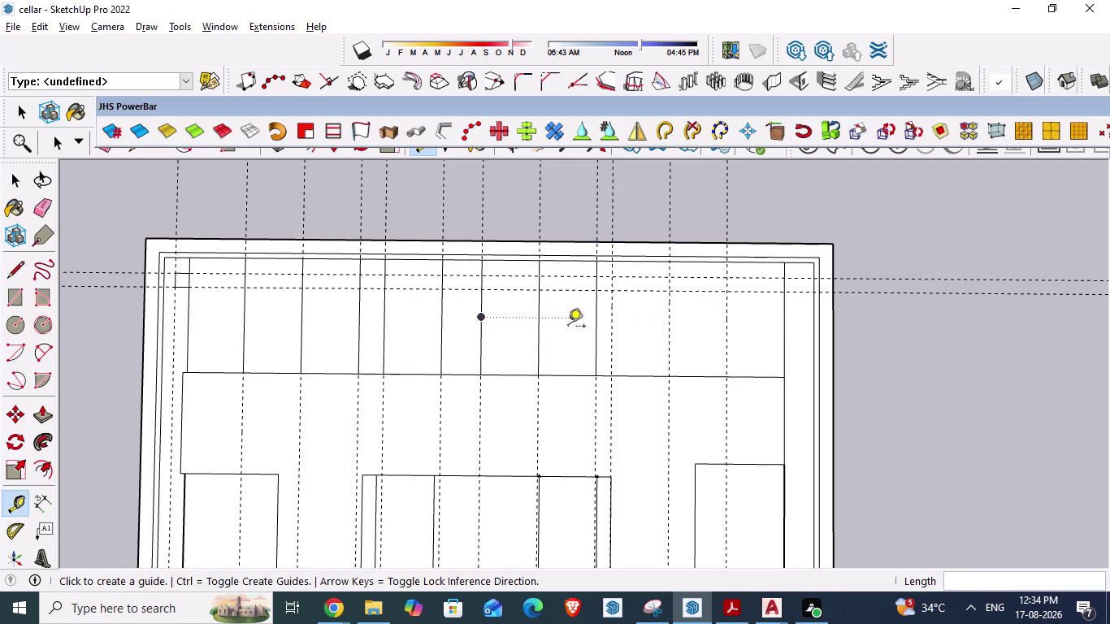
key(Escape)
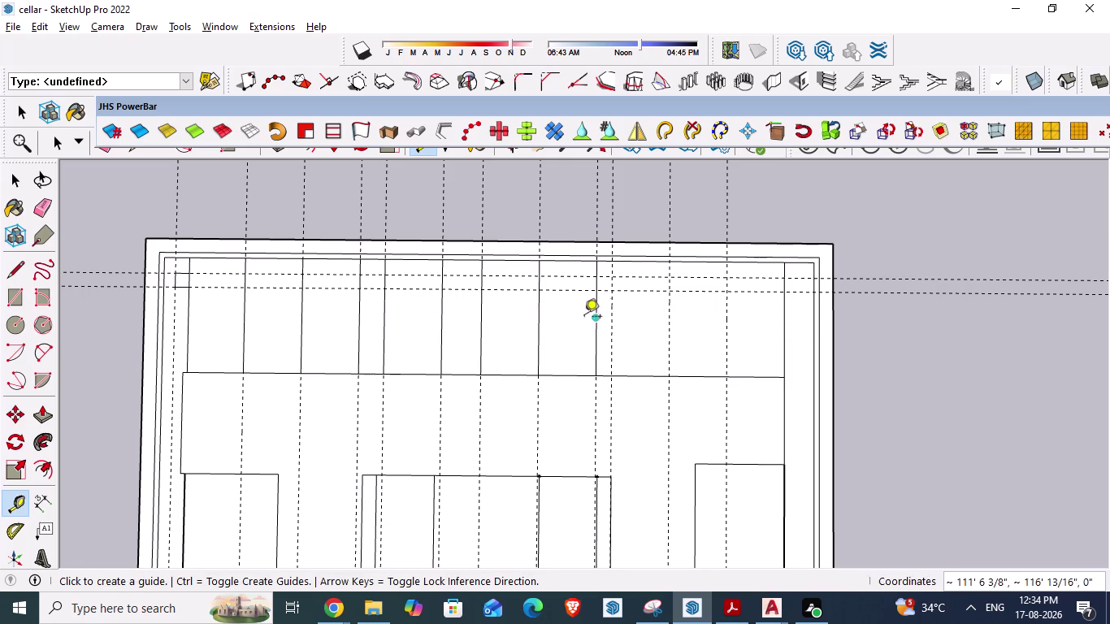
key(space)
scroll(up, 3)
Place a guide line offset 2' from the bay line.
key(t)
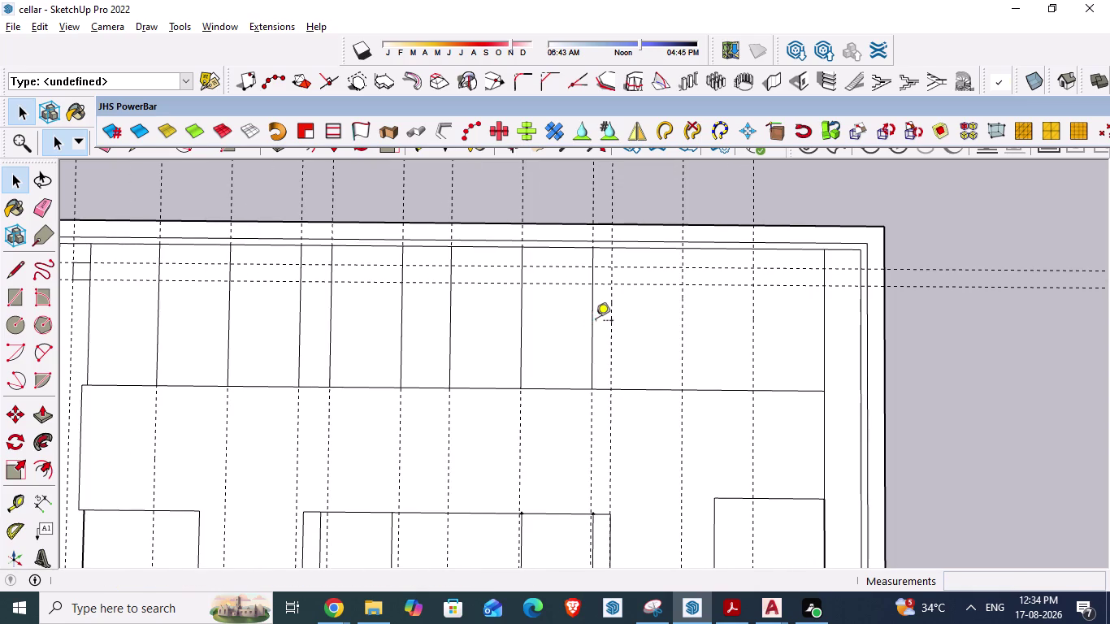
click(612, 328)
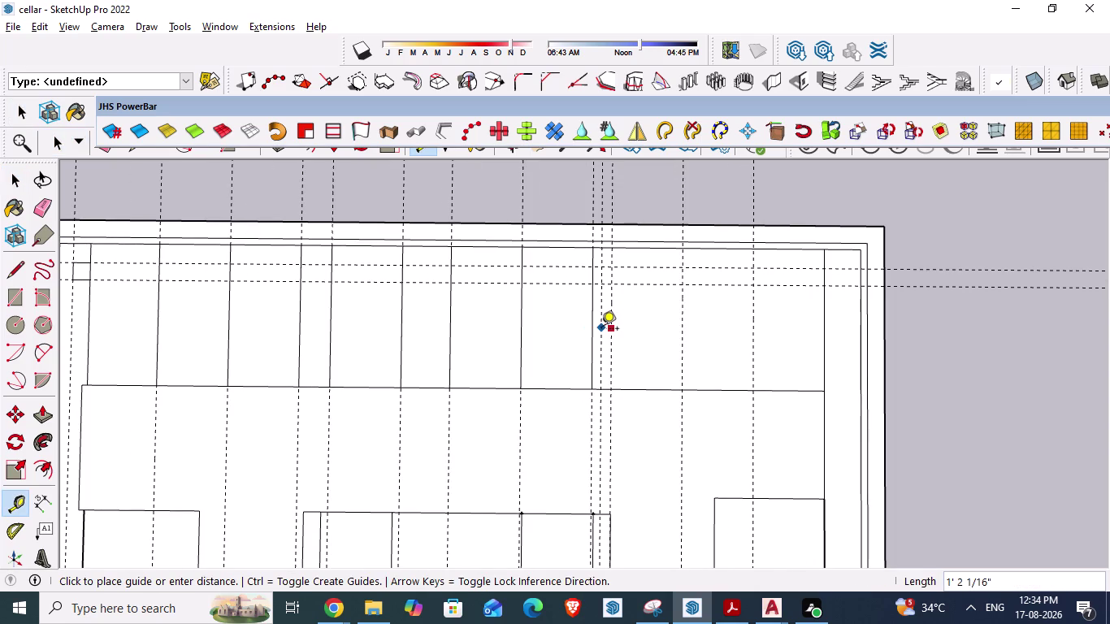
text(2')
key(Return)
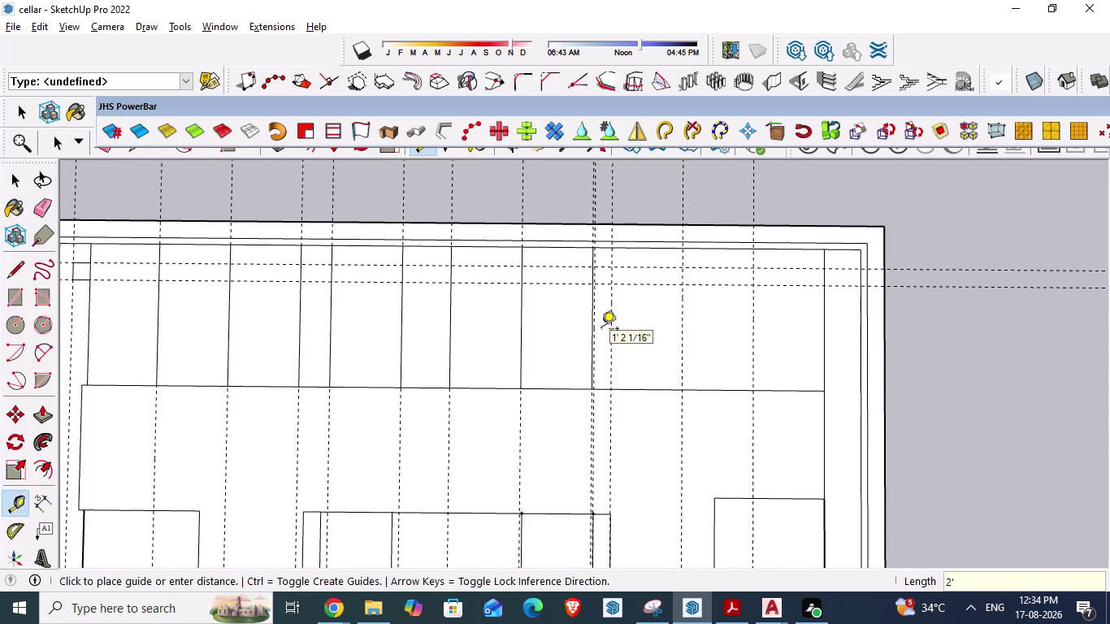
scroll(up, 3)
Select and delete the stray edge beside the guide.
key(space)
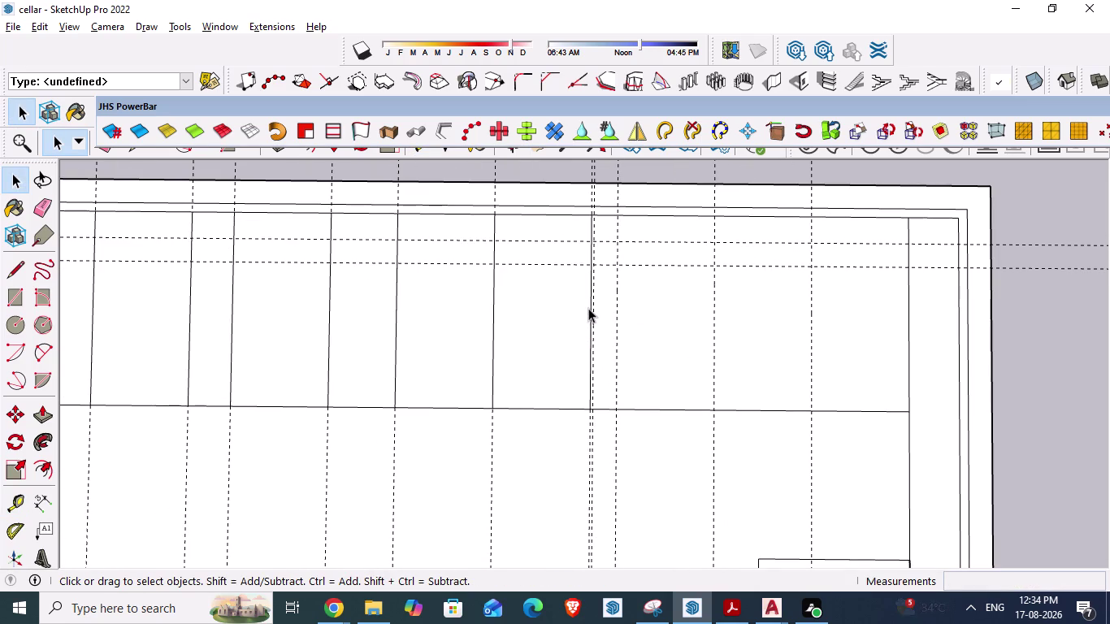
click(591, 311)
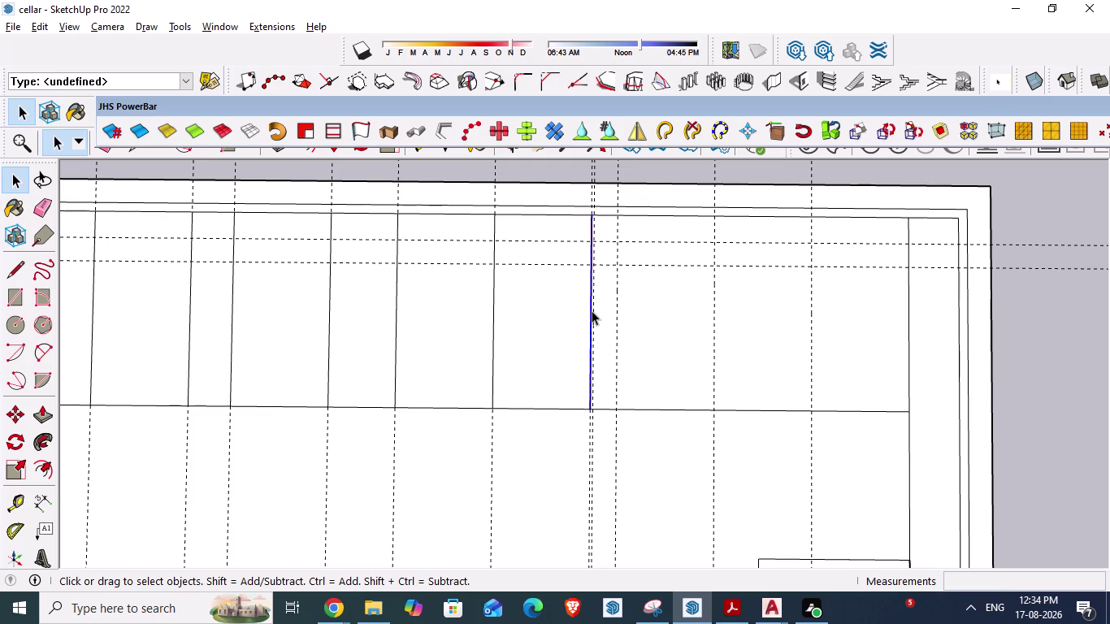
key(Delete)
click(592, 311)
key(Delete)
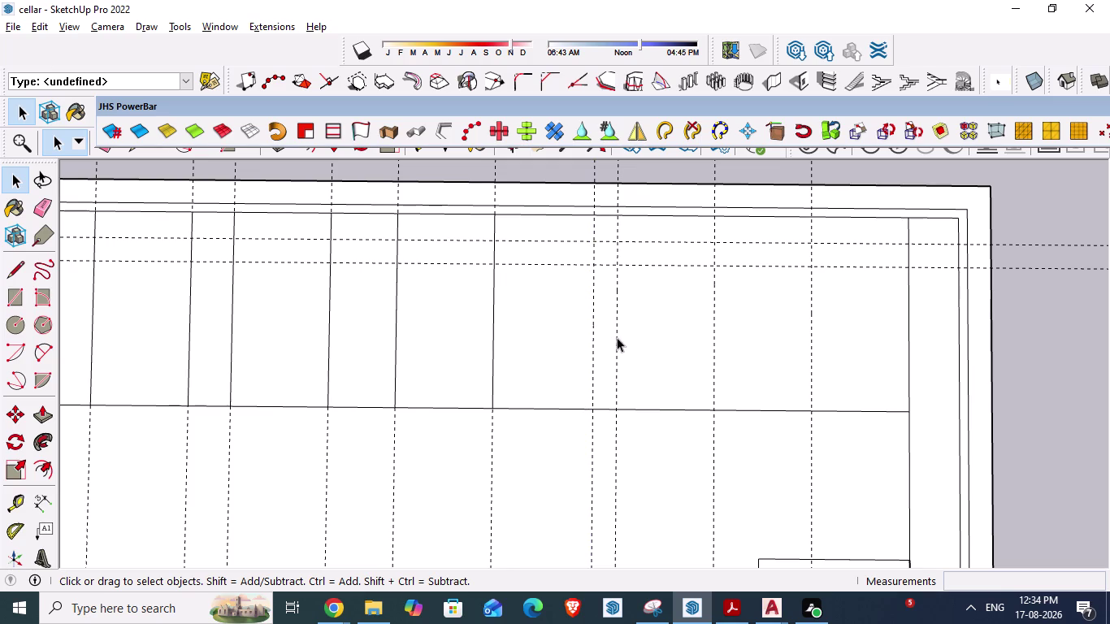
scroll(down, 3)
scroll(up, 3)
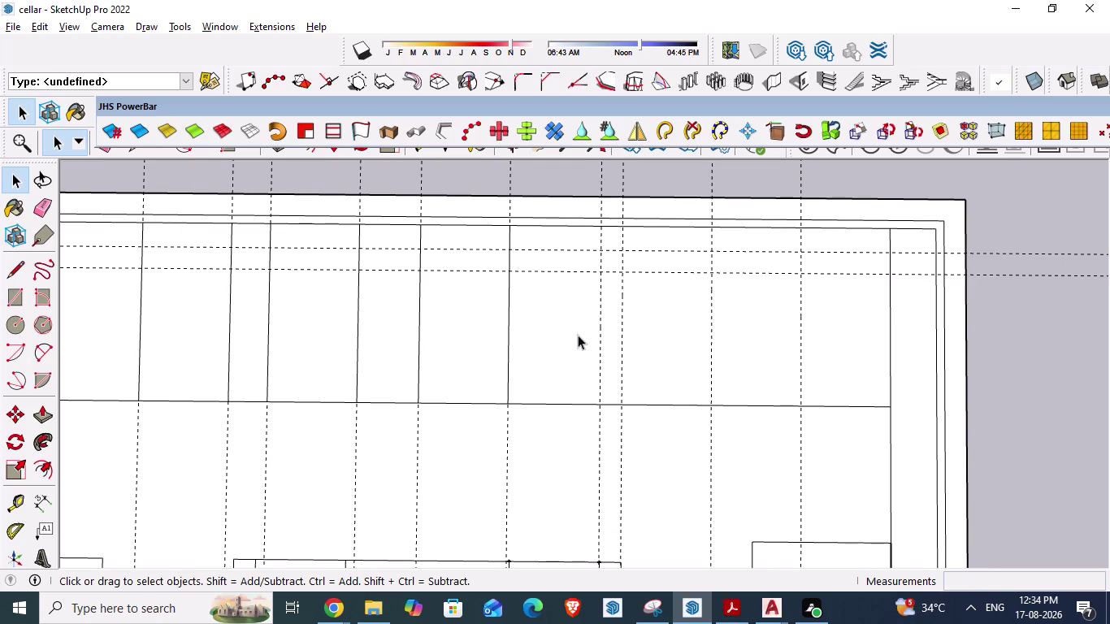
Place a guide offset 8'3" from the existing guide.
key(t)
click(601, 332)
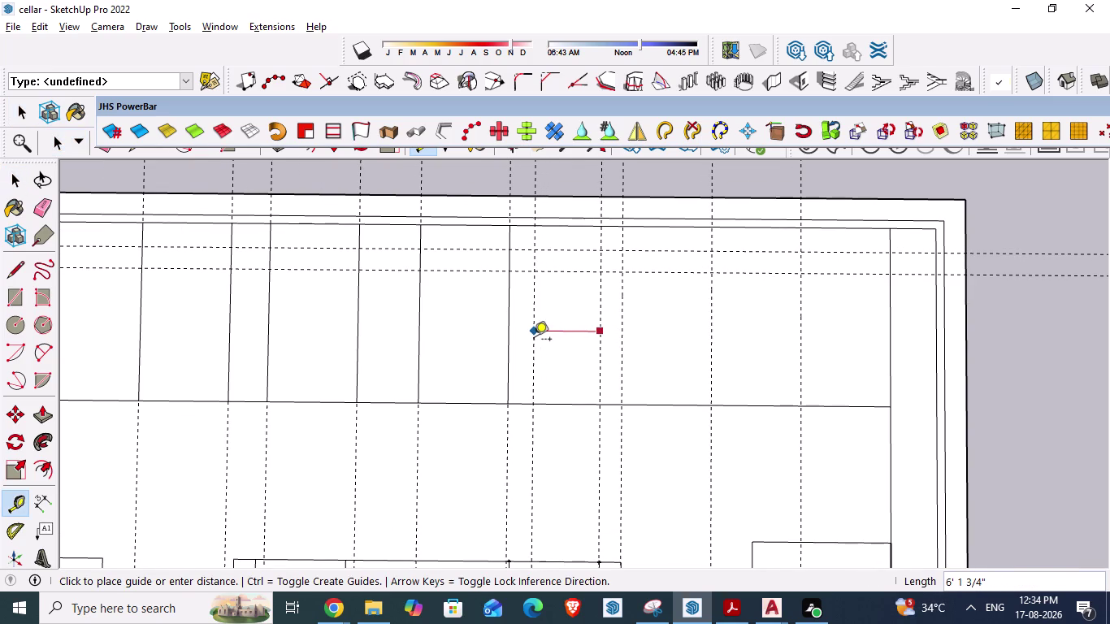
text(8')
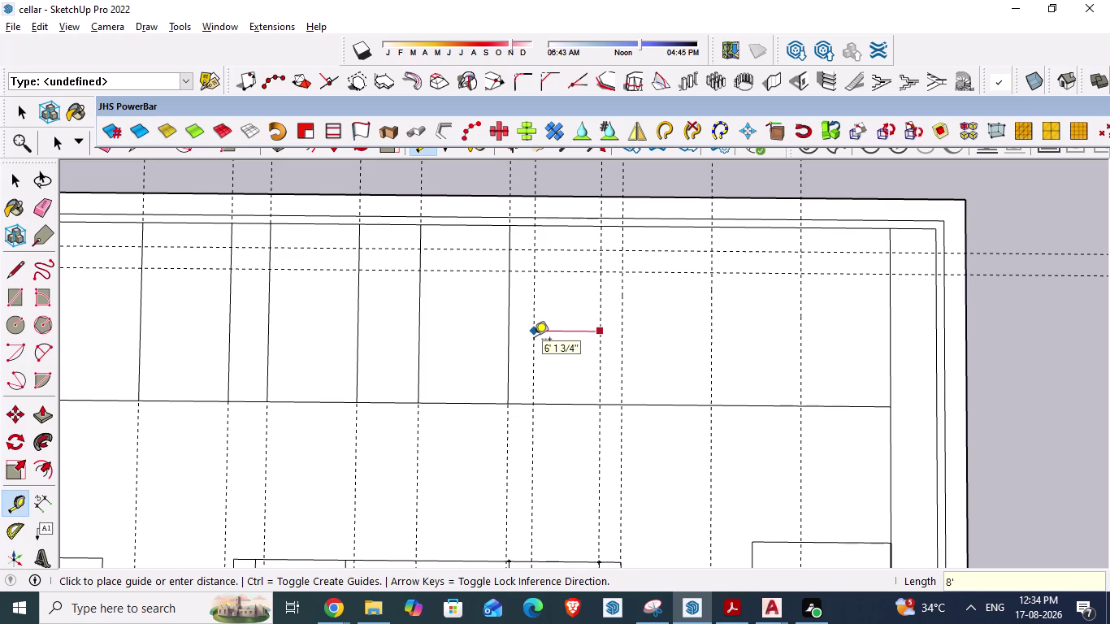
text(3")
key(Return)
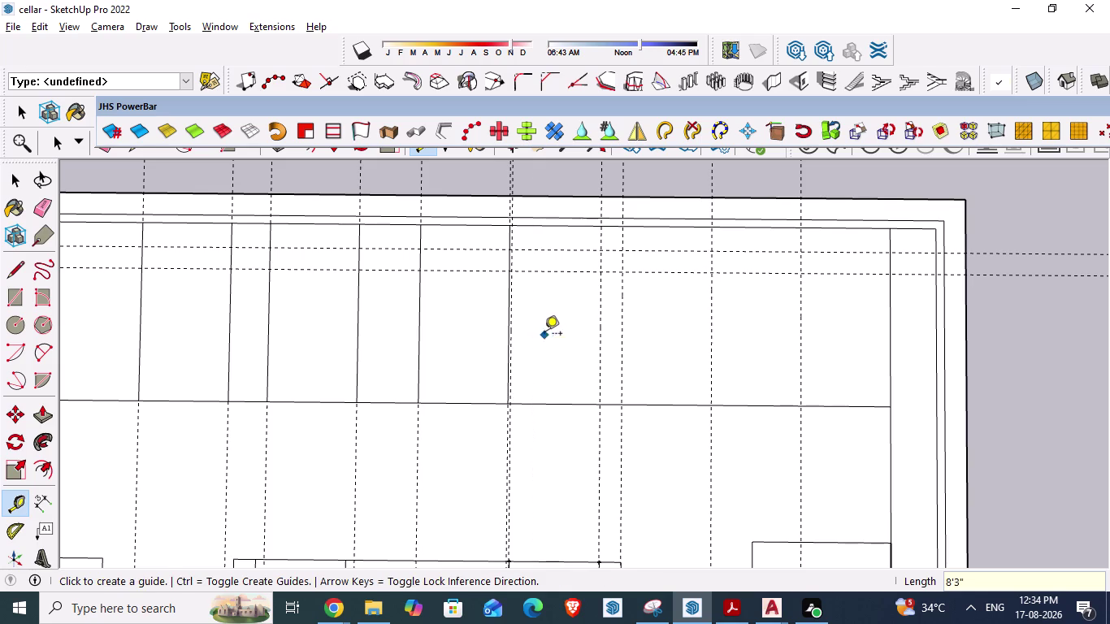
Select and delete two more stray items near the new guide.
key(space)
scroll(up, 3)
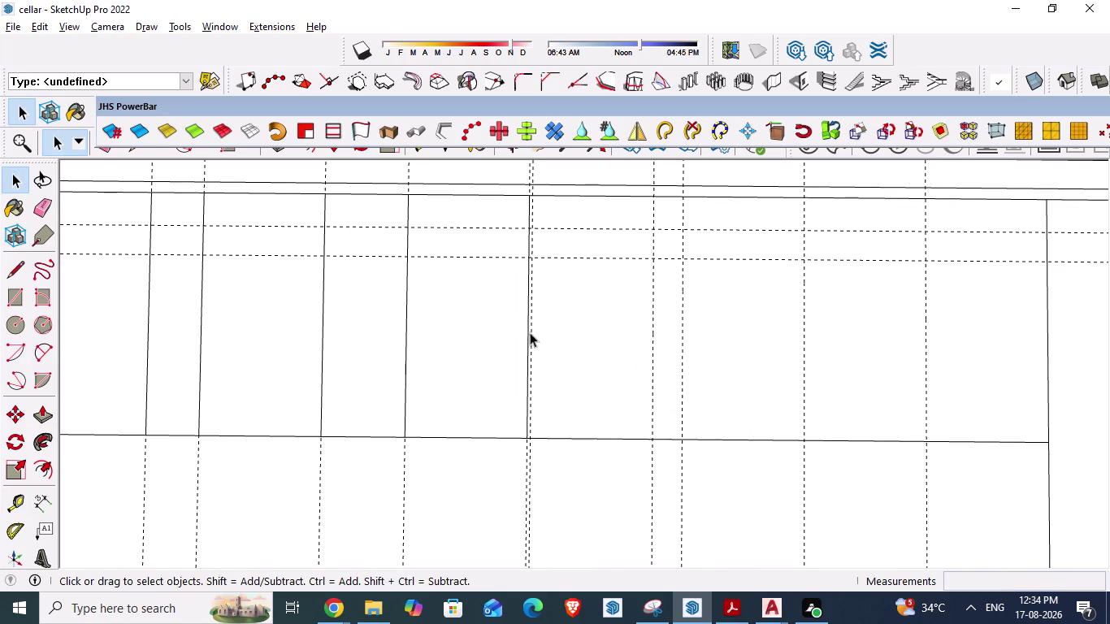
click(526, 333)
key(Delete)
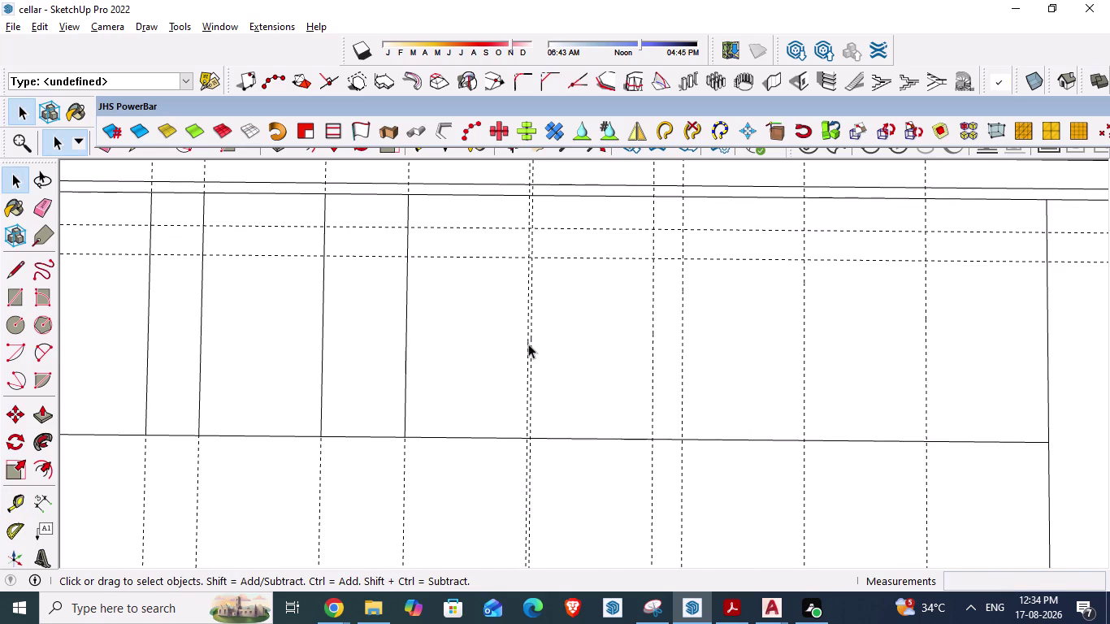
click(528, 345)
key(Delete)
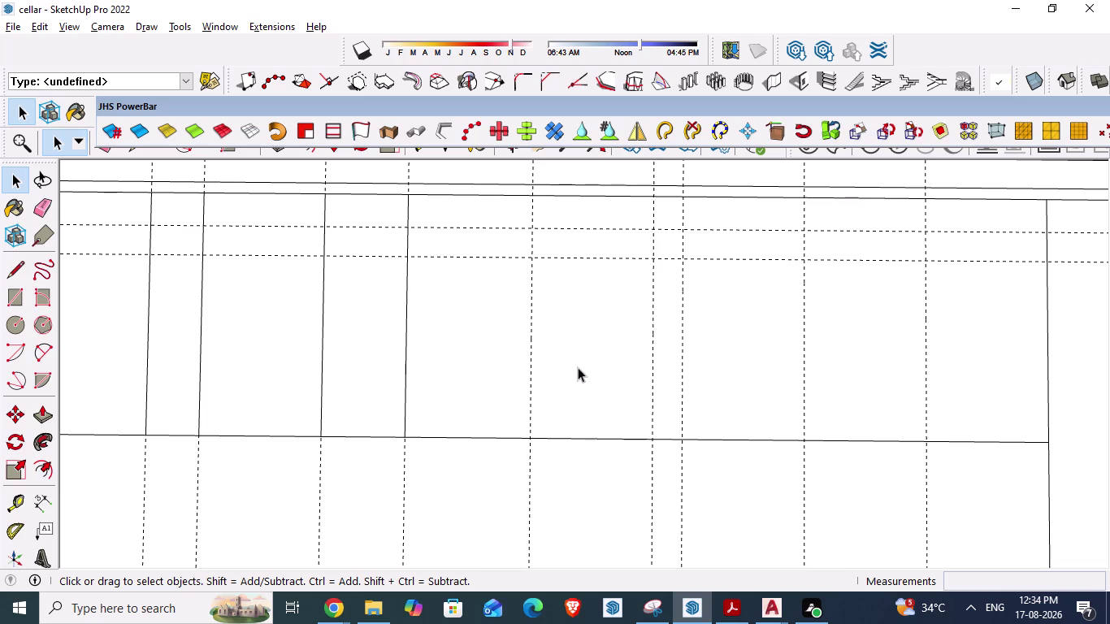
scroll(down, 3)
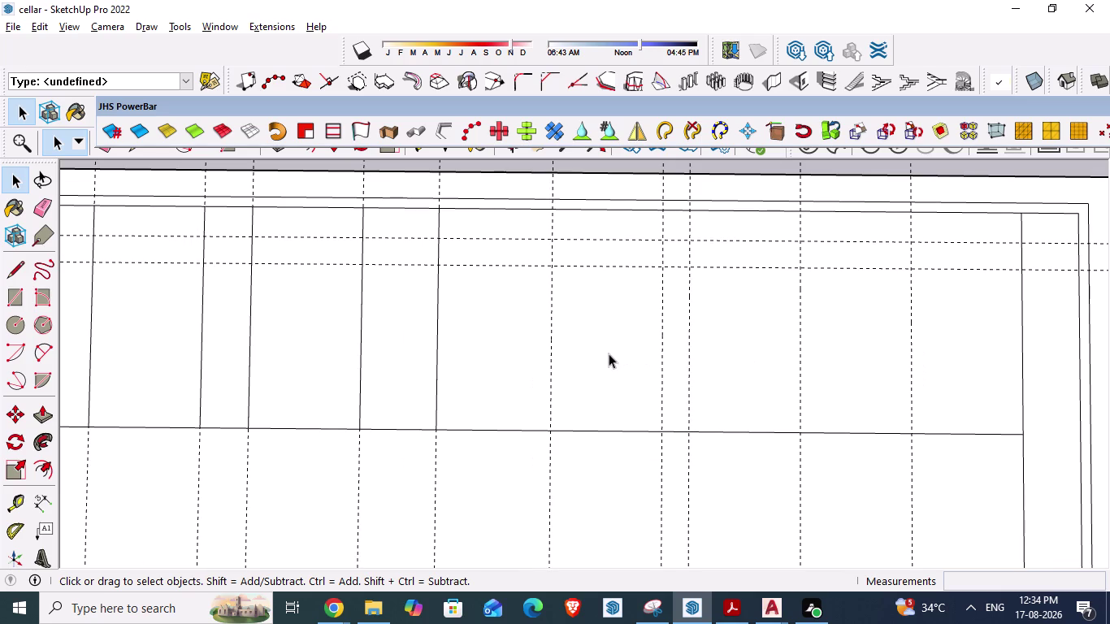
Offset a guide 3'3", undo it, and offset an 8'3" guide instead.
key(t)
click(551, 356)
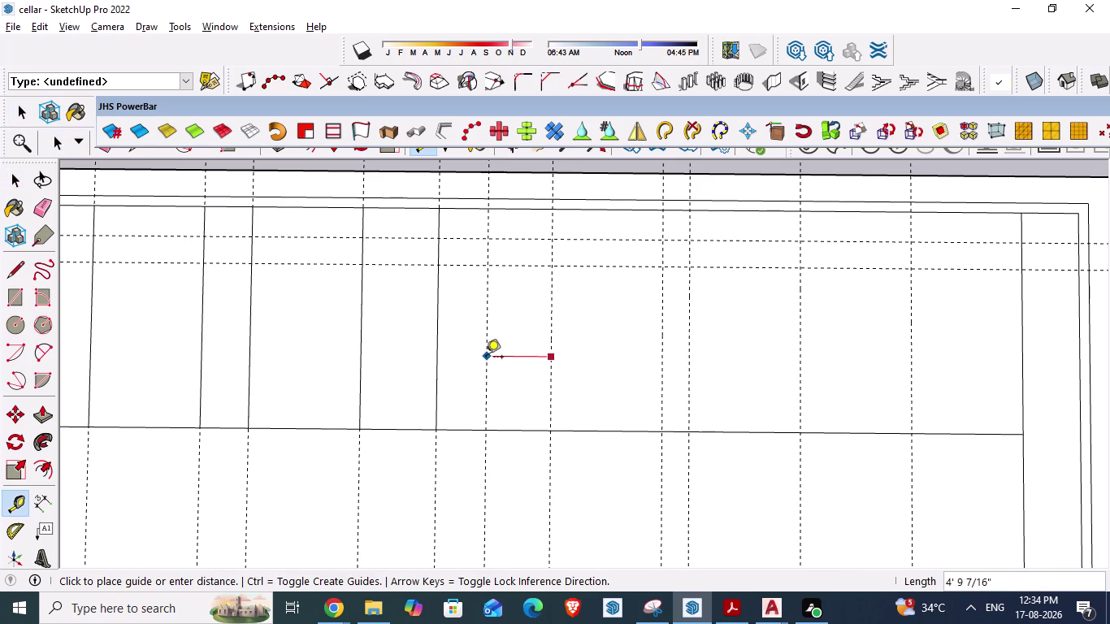
key(3)
text(')
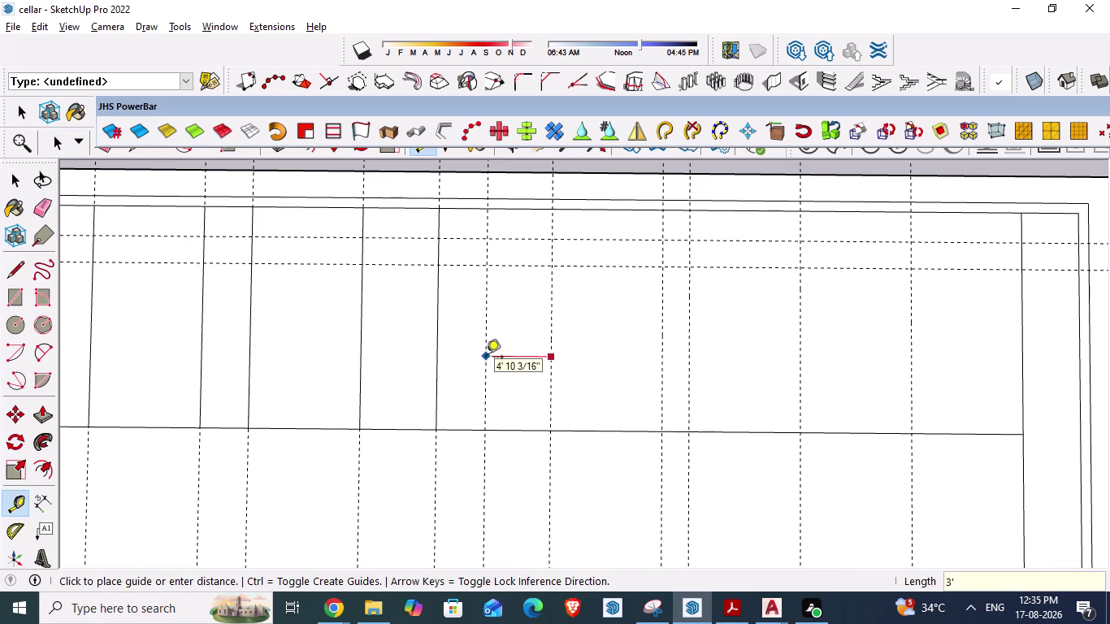
text(3")
key(Return)
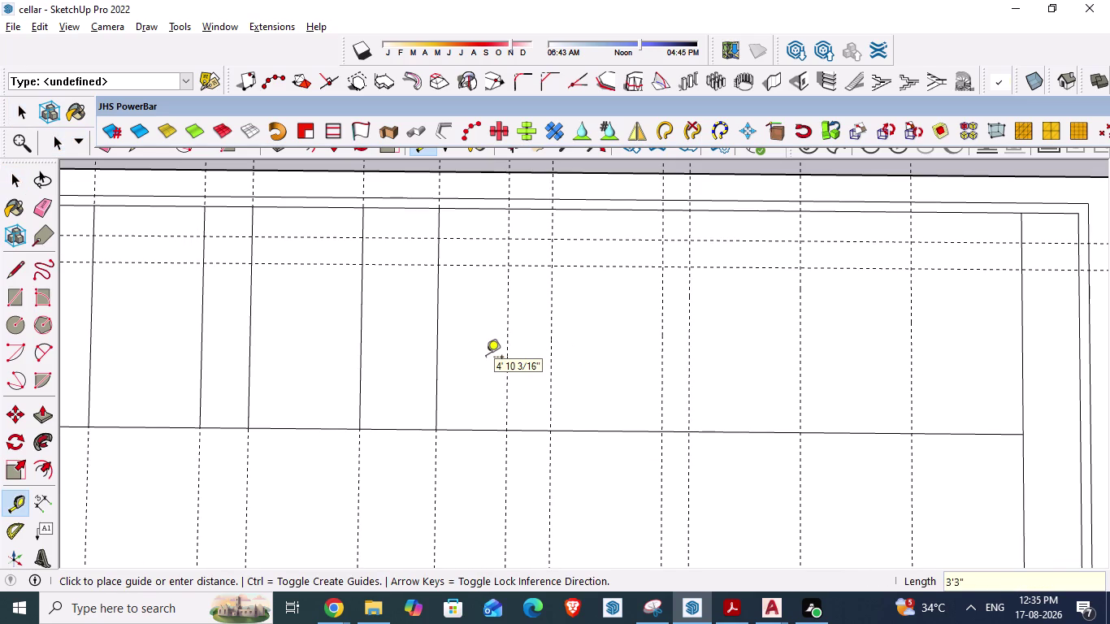
key(ctrl+z)
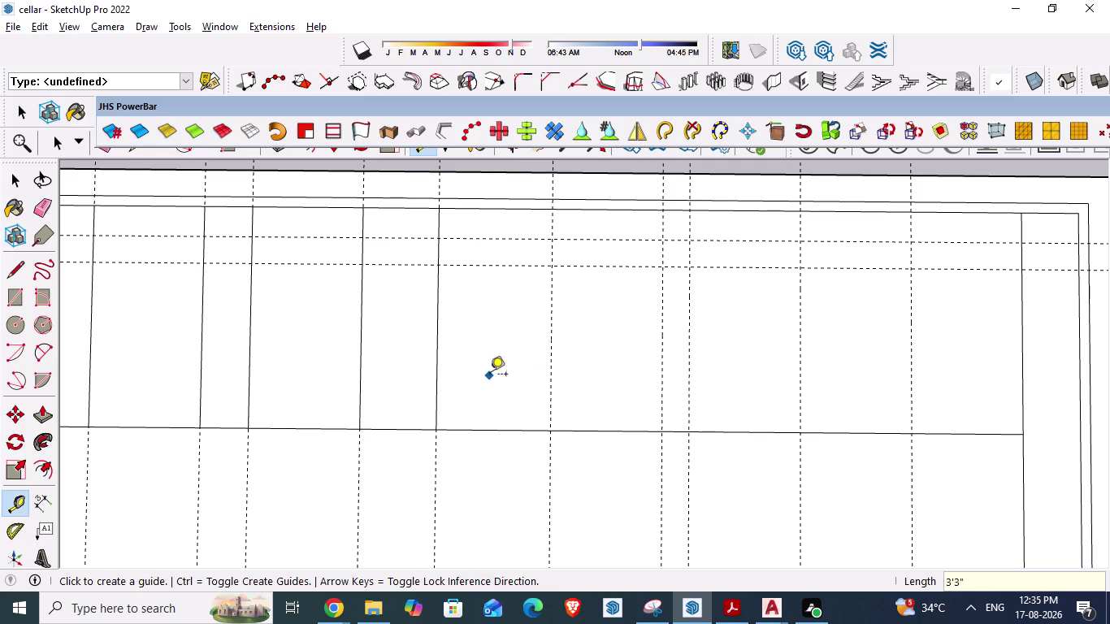
click(552, 357)
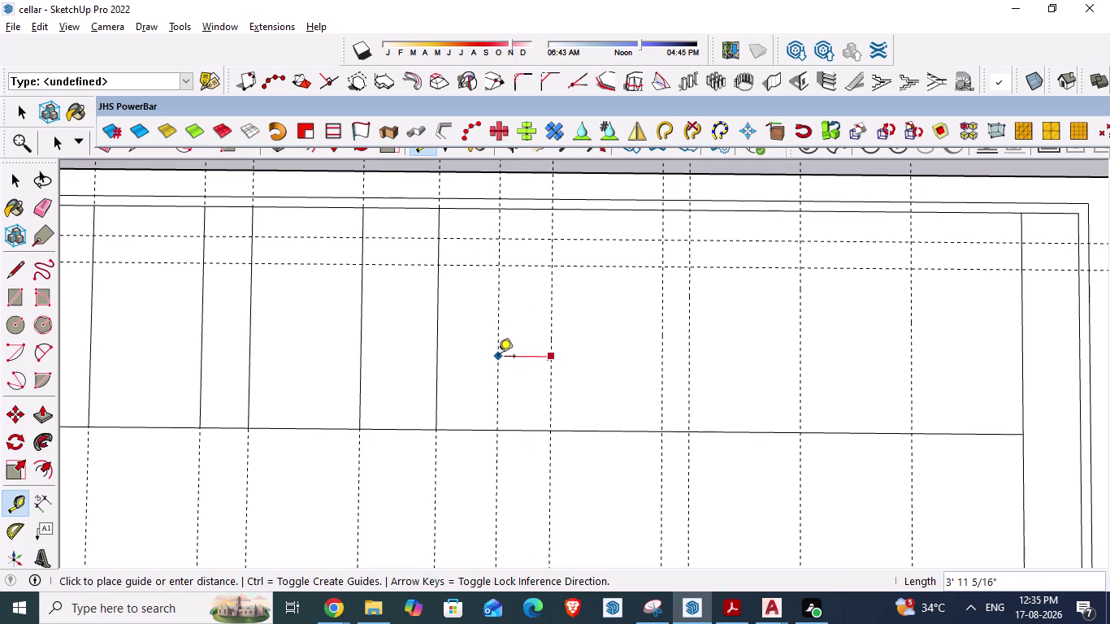
text(8'3")
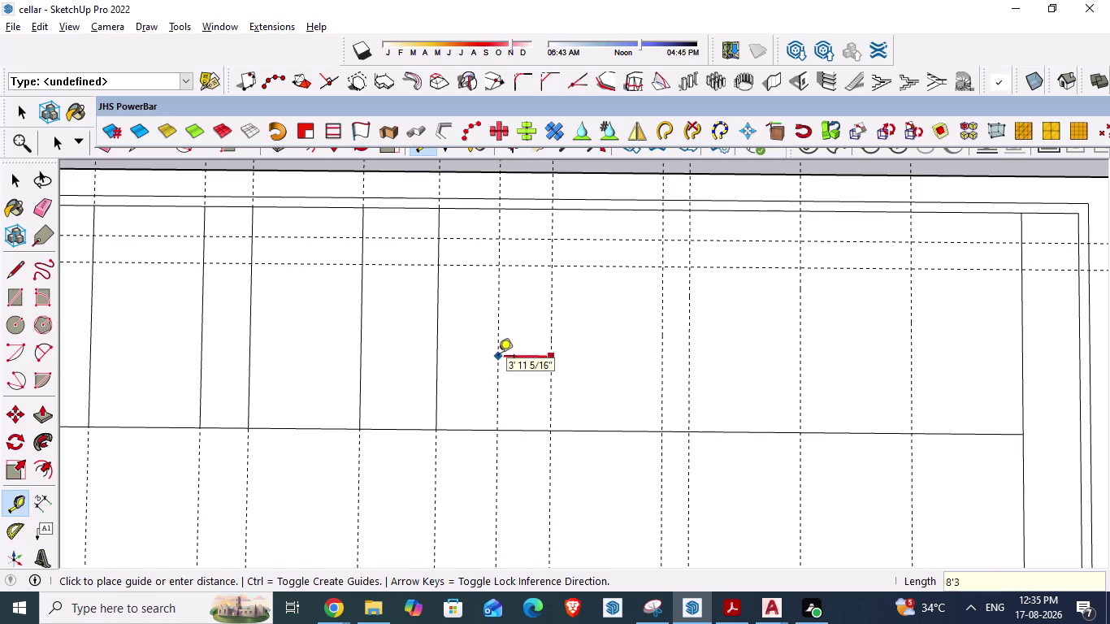
key(Return)
Select and delete the extra item left of the new guide.
key(space)
scroll(up, 3)
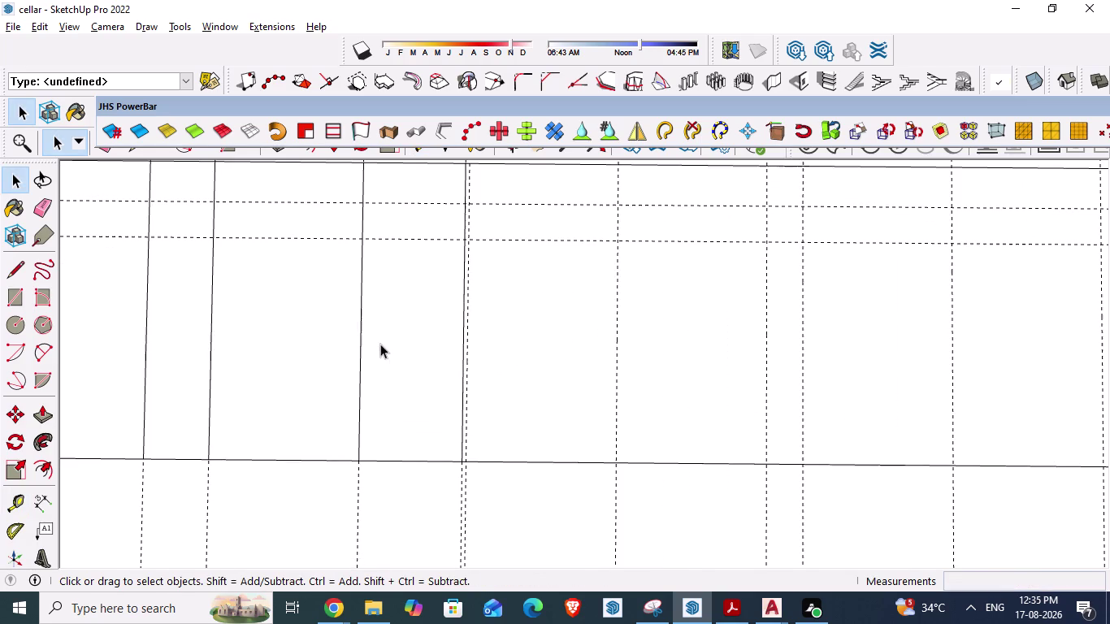
click(464, 360)
key(Delete)
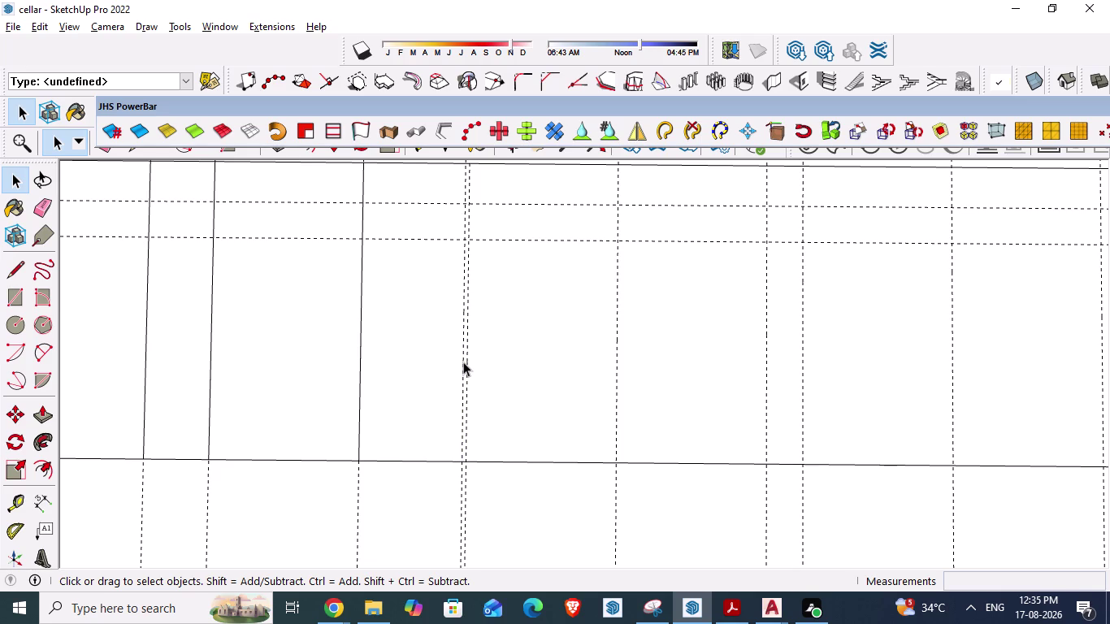
click(463, 362)
key(Delete)
scroll(down, 3)
scroll(down, 3)
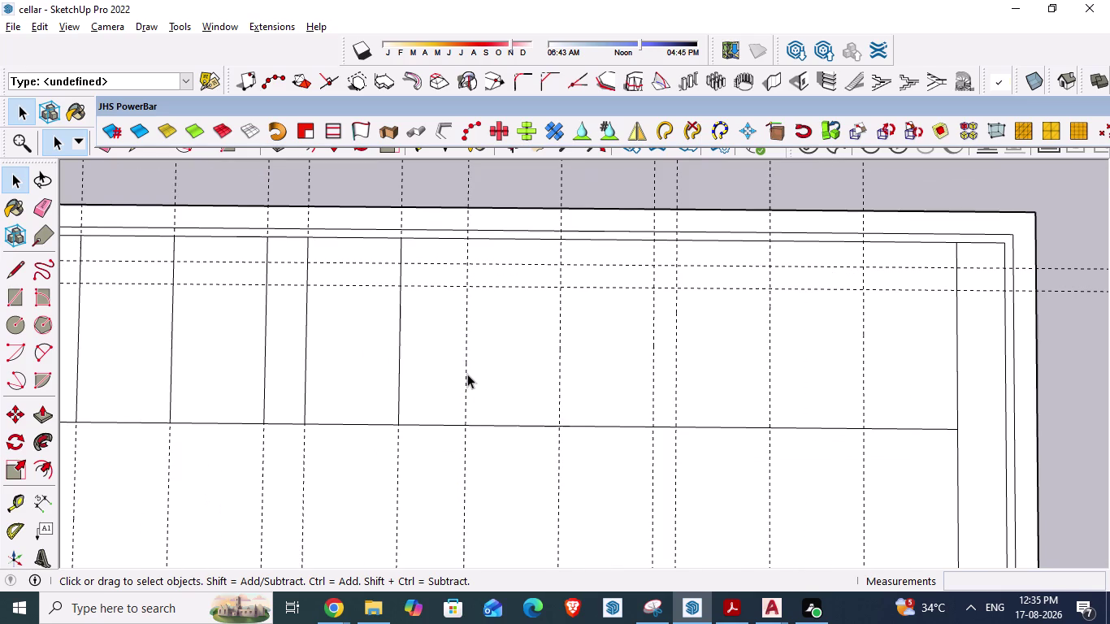
Start a Tape Measure offset from a lower guide line, then switch to AutoCAD.
key(t)
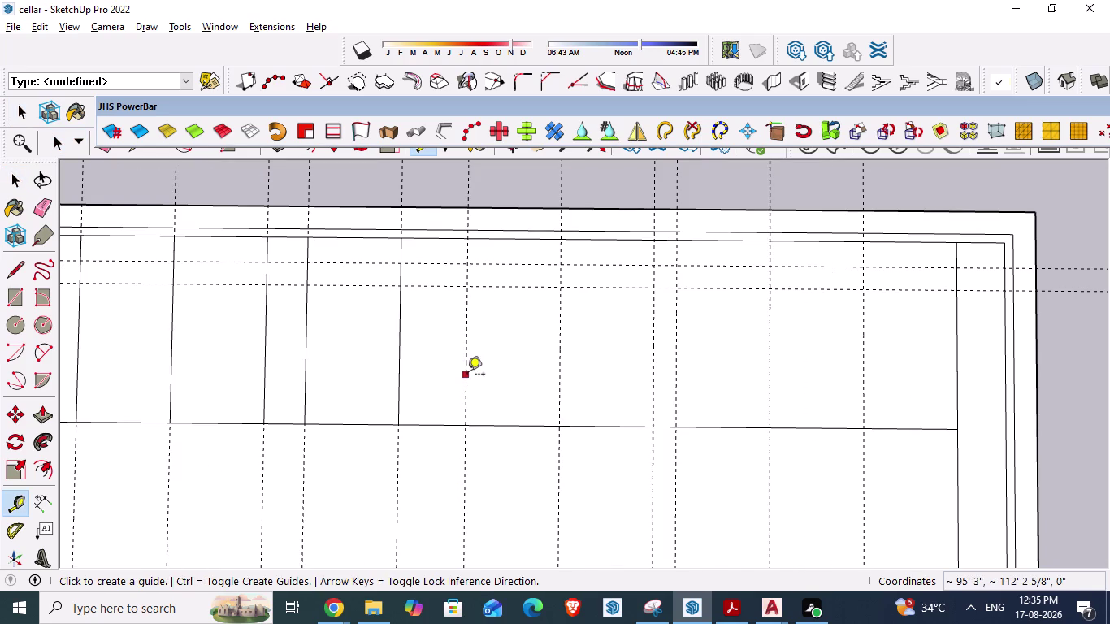
click(467, 375)
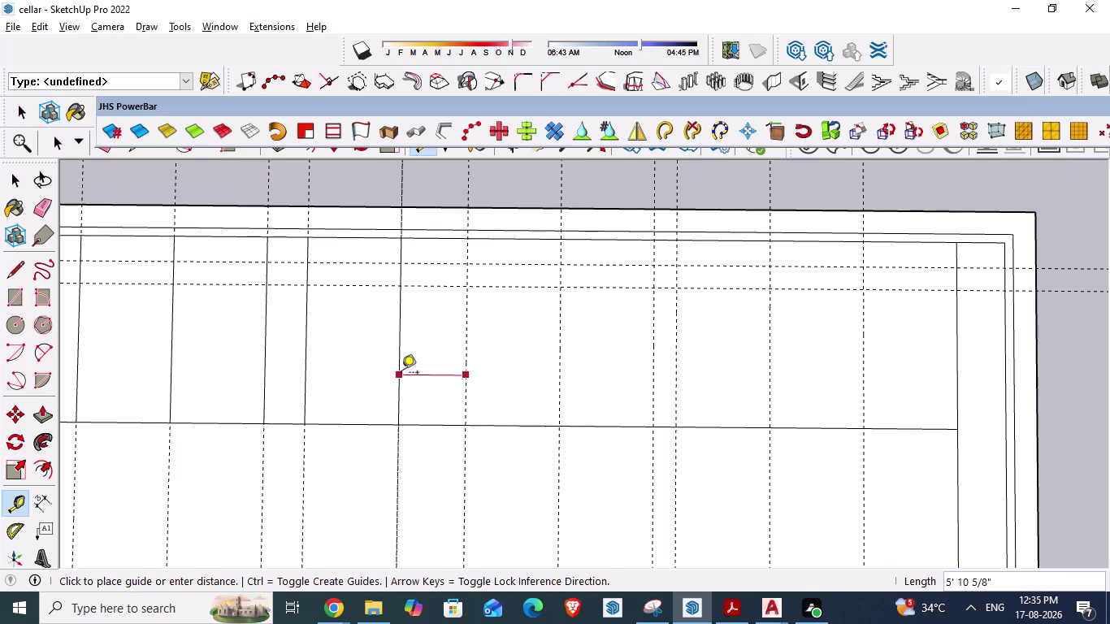
key(alt+Tab)
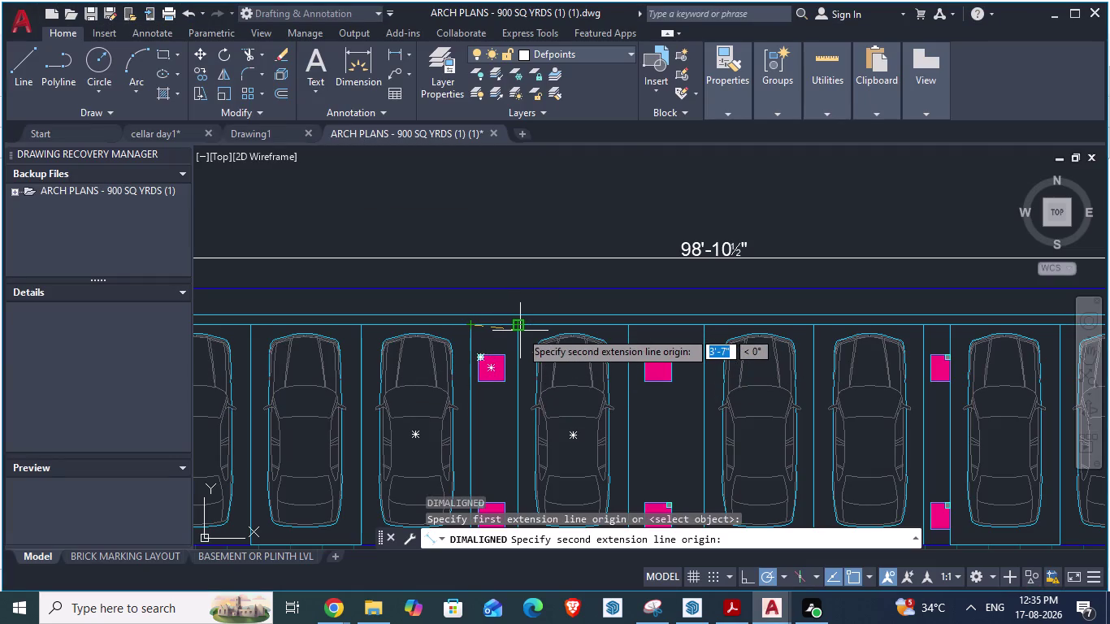
Restart the AutoCAD aligned dimension from a bay edge, previewing 5'-8", then return to SketchUp.
scroll(down, 3)
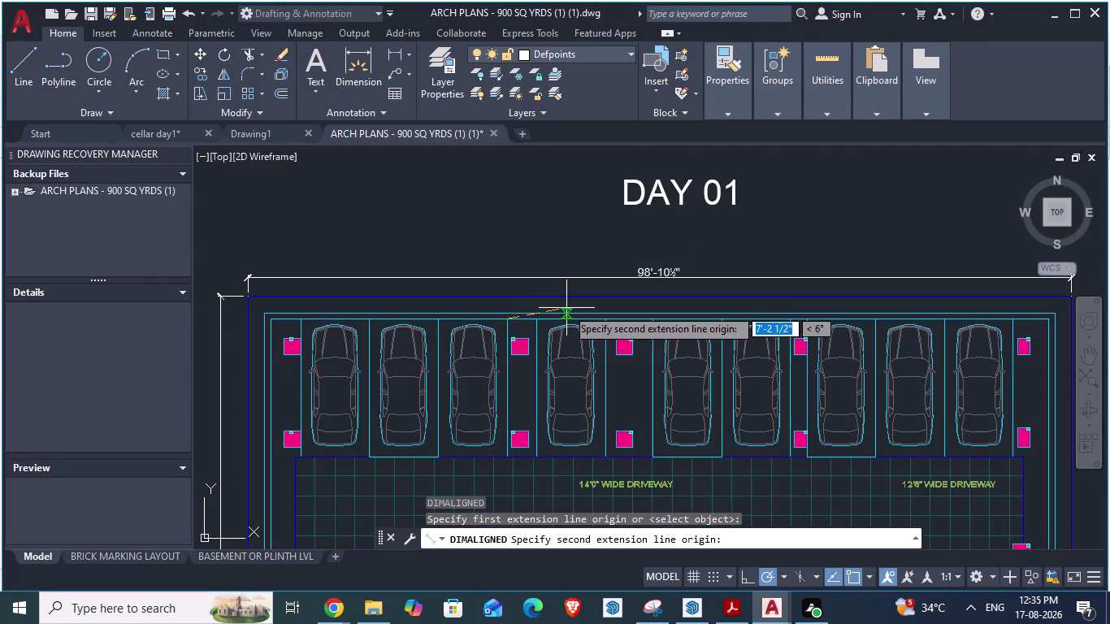
key(space)
scroll(up, 3)
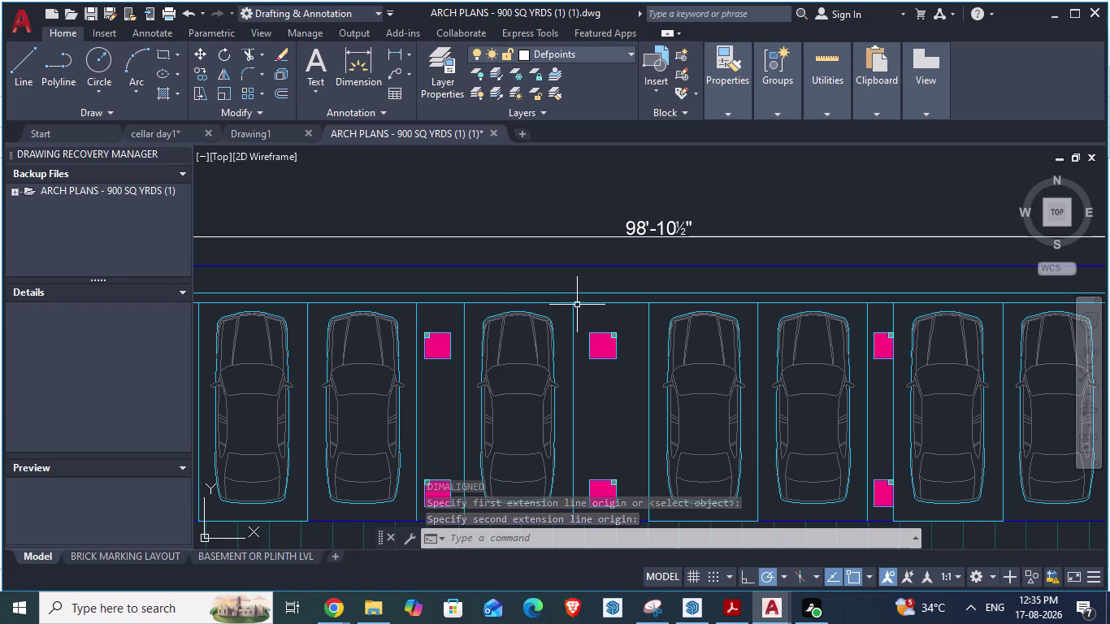
key(space)
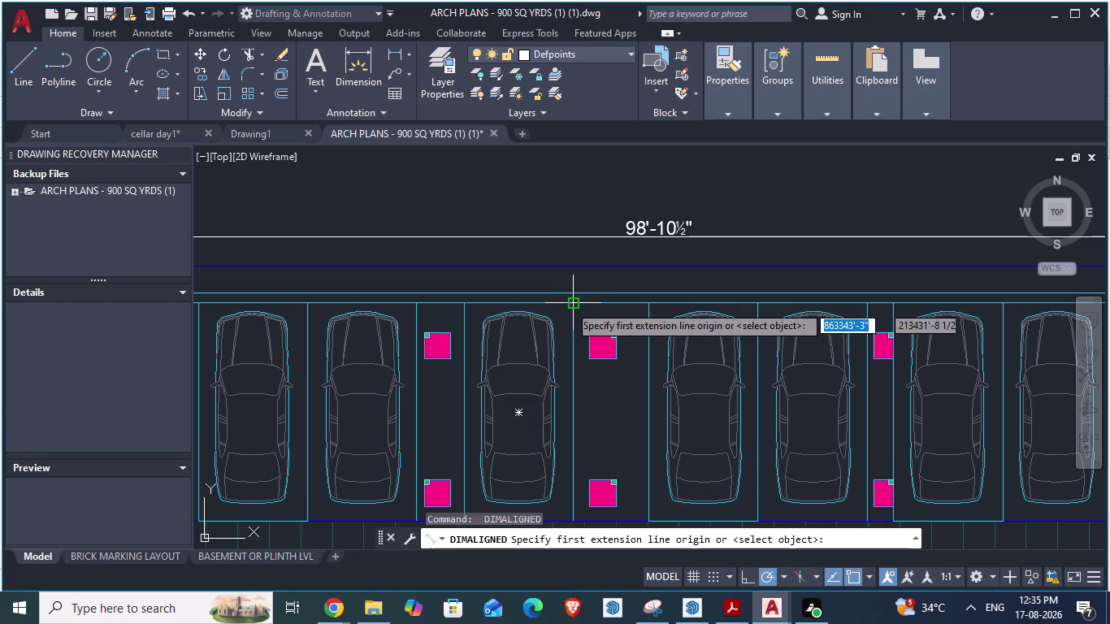
click(572, 304)
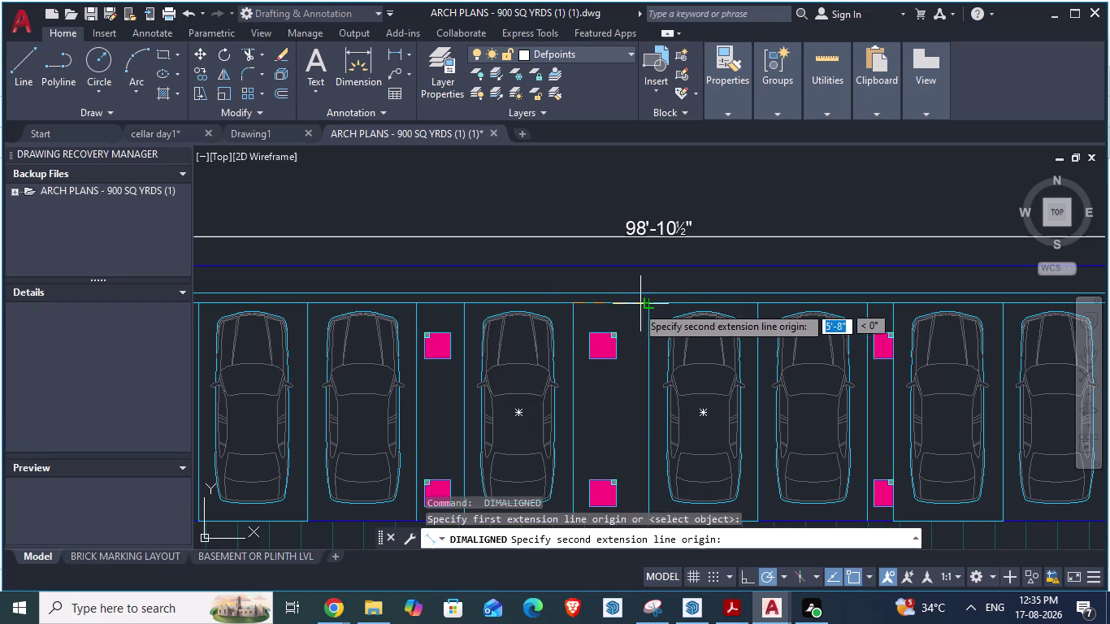
key(alt+Tab)
scroll(down, 3)
key(alt+Tab)
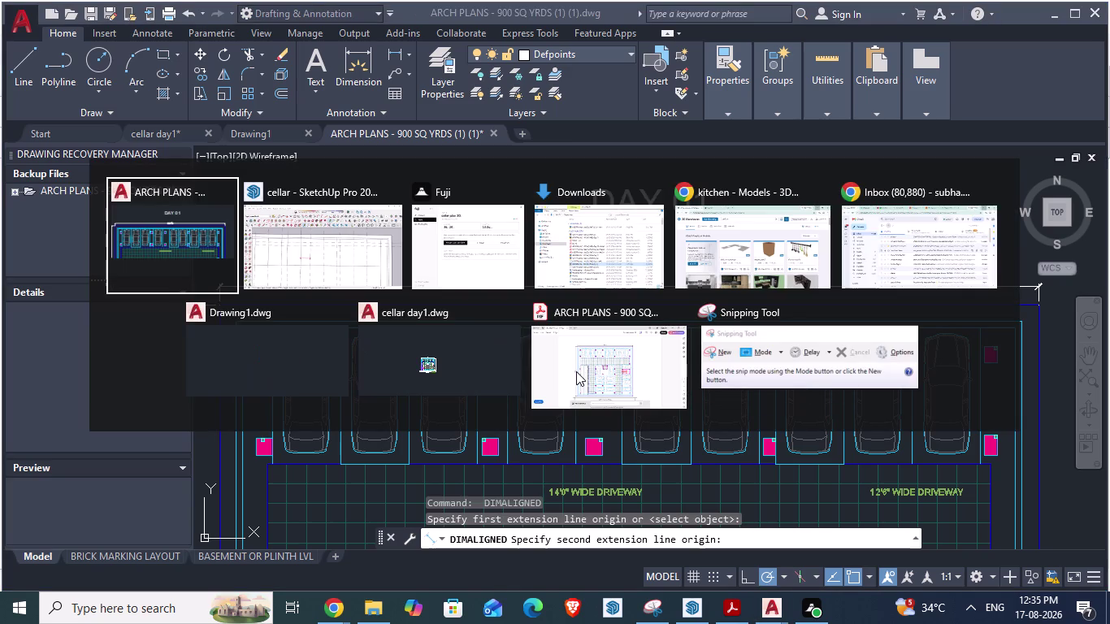
key(alt+Tab)
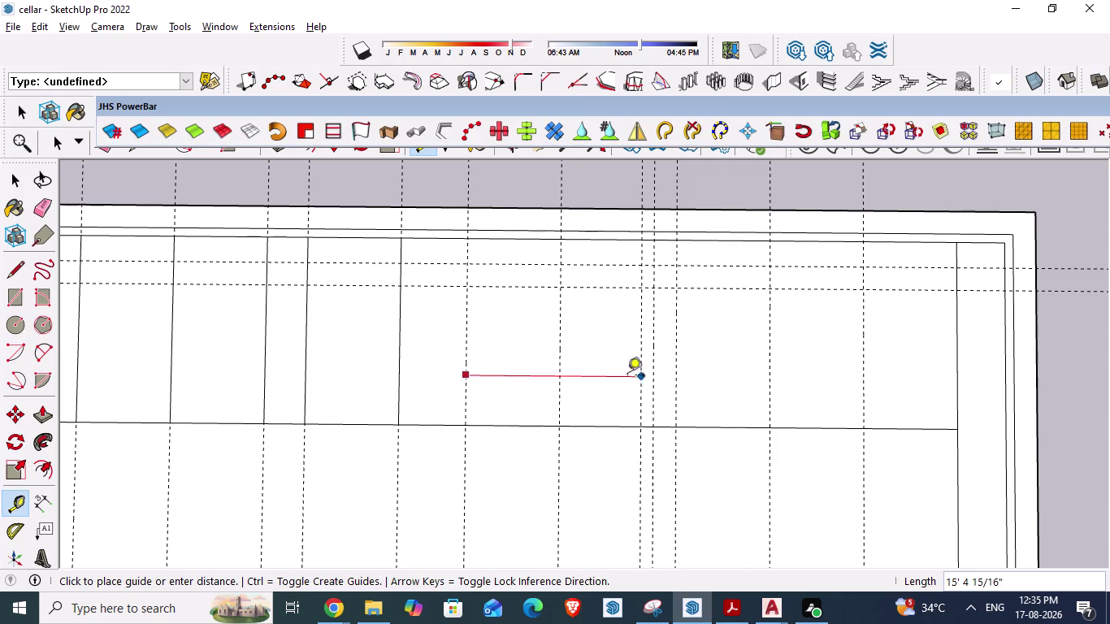
Offset a vertical guide line 5'8" with Tape Measure.
click(562, 398)
key(space)
scroll(down, 3)
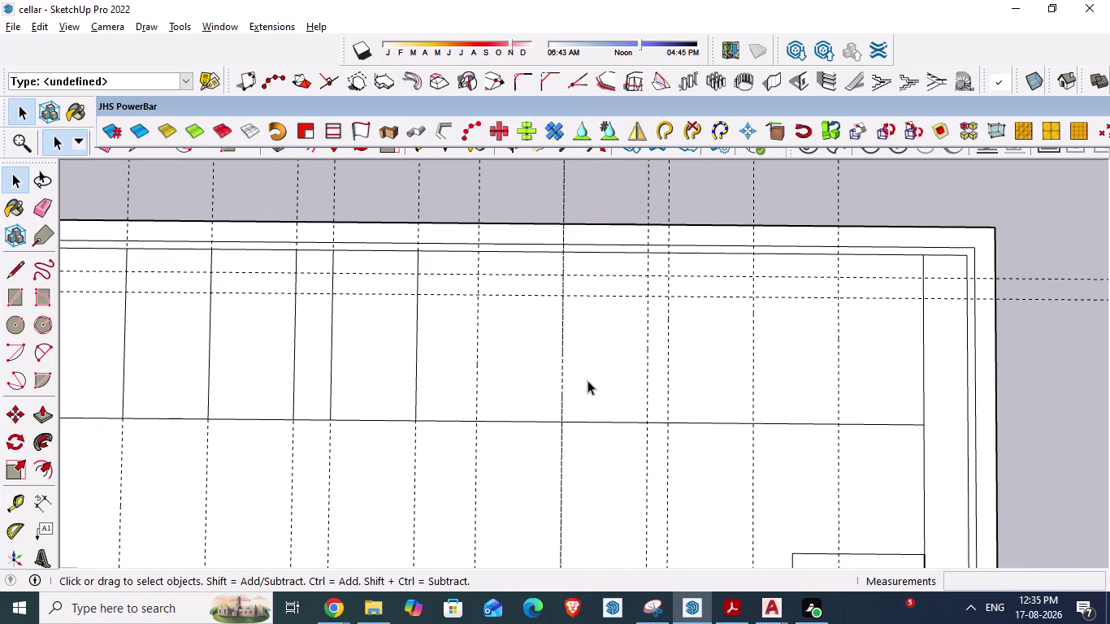
key(space)
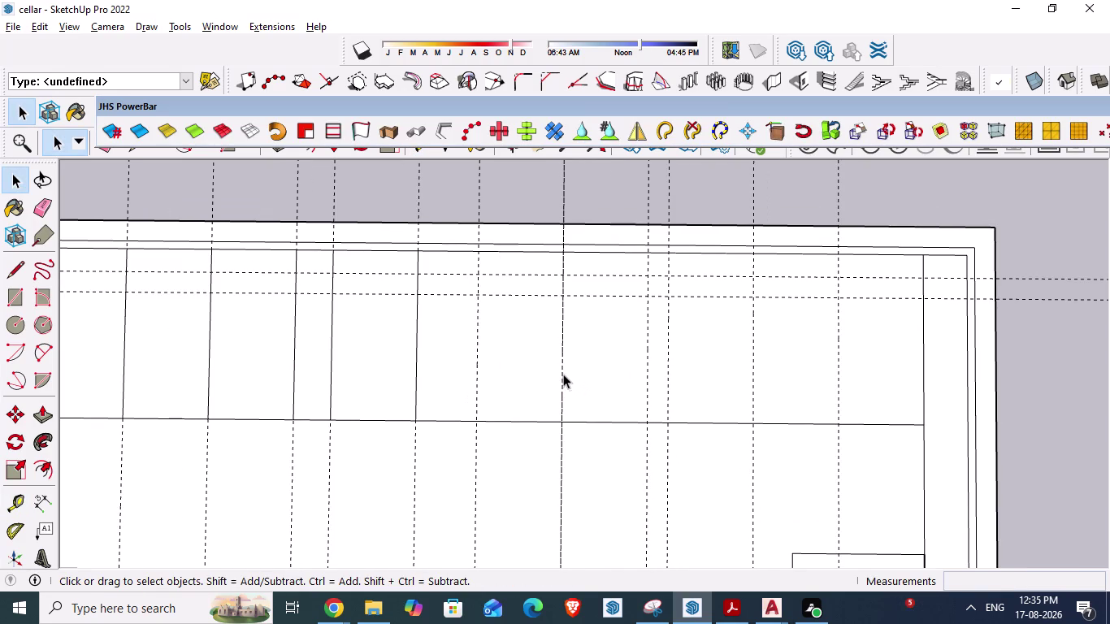
key(t)
click(562, 369)
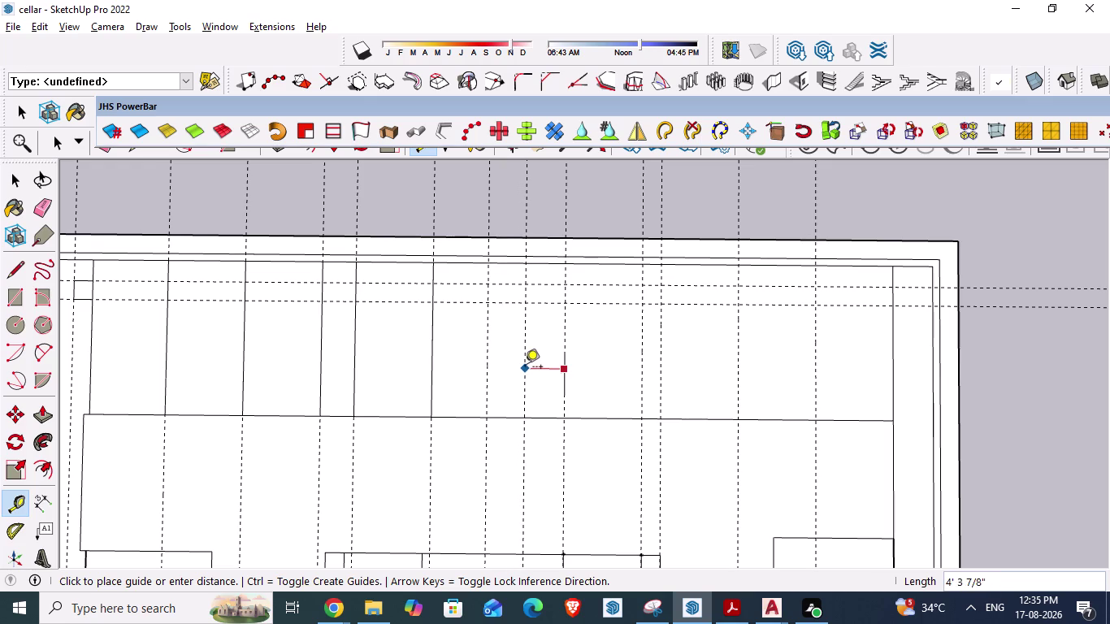
text(5')
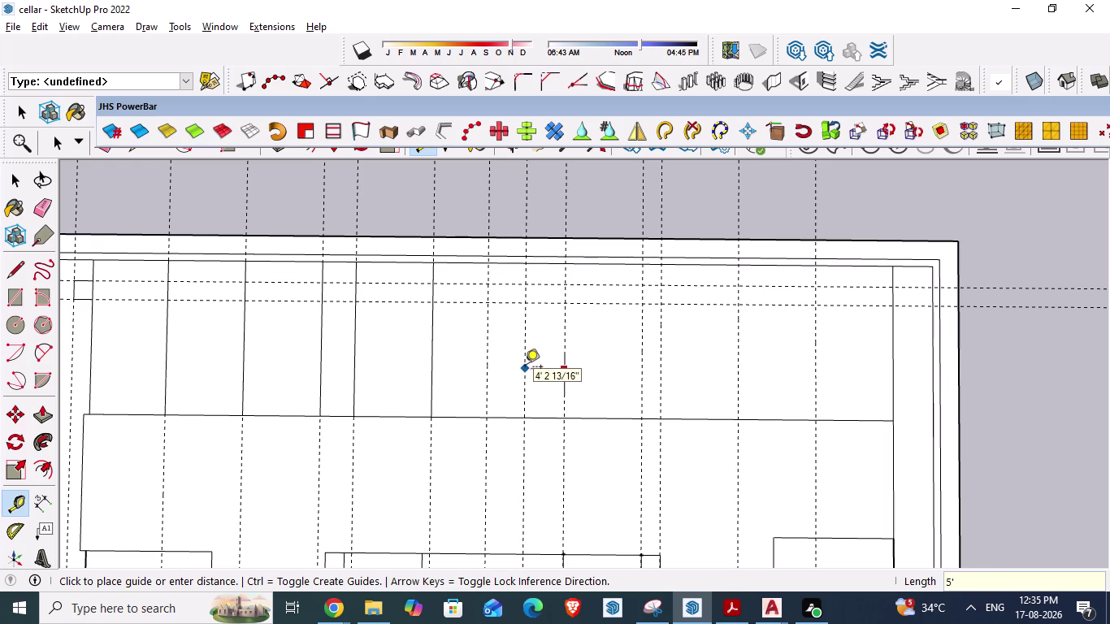
text(8")
key(Return)
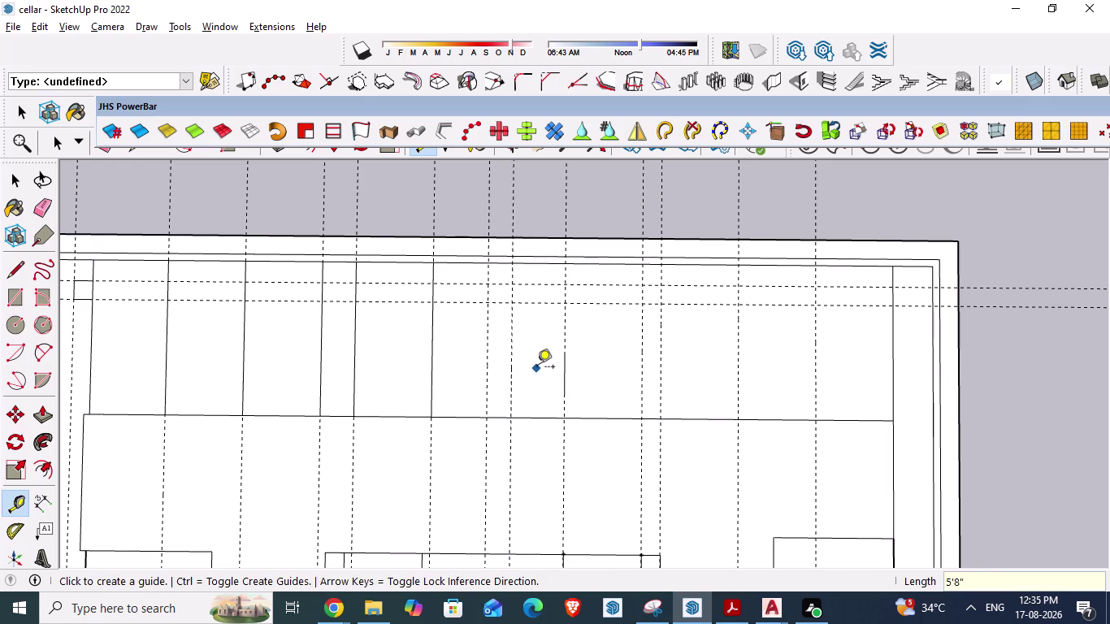
Select and delete the misplaced vertical guide line.
key(Escape)
click(487, 358)
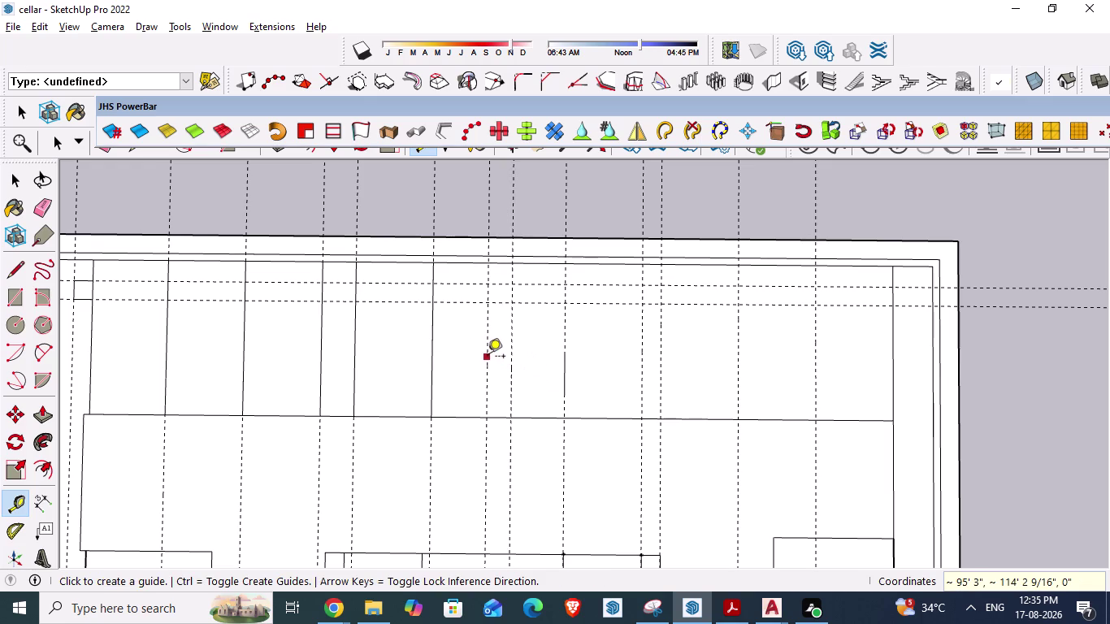
key(space)
click(488, 357)
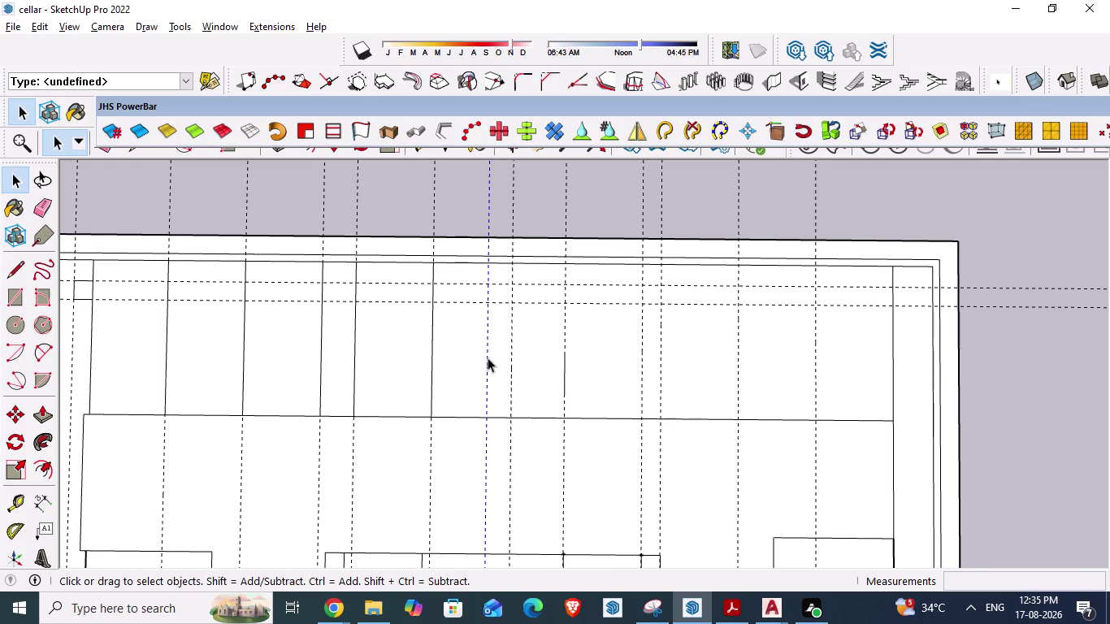
key(Delete)
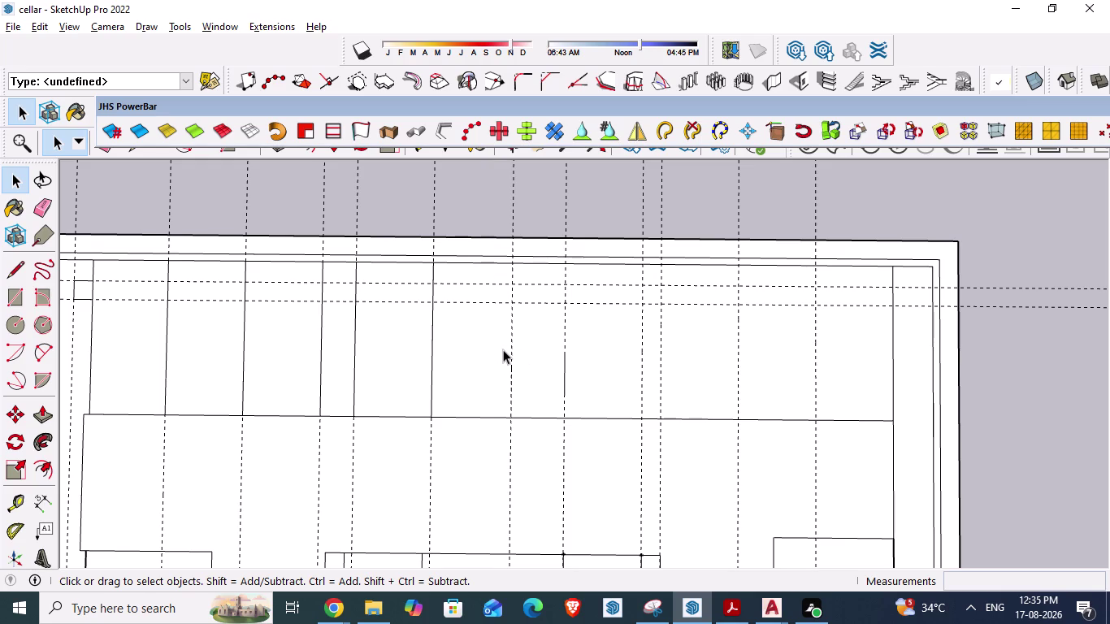
Measure spans from the bay column line and inner wall corner, reading 85'6" across the top bays.
key(t)
click(512, 347)
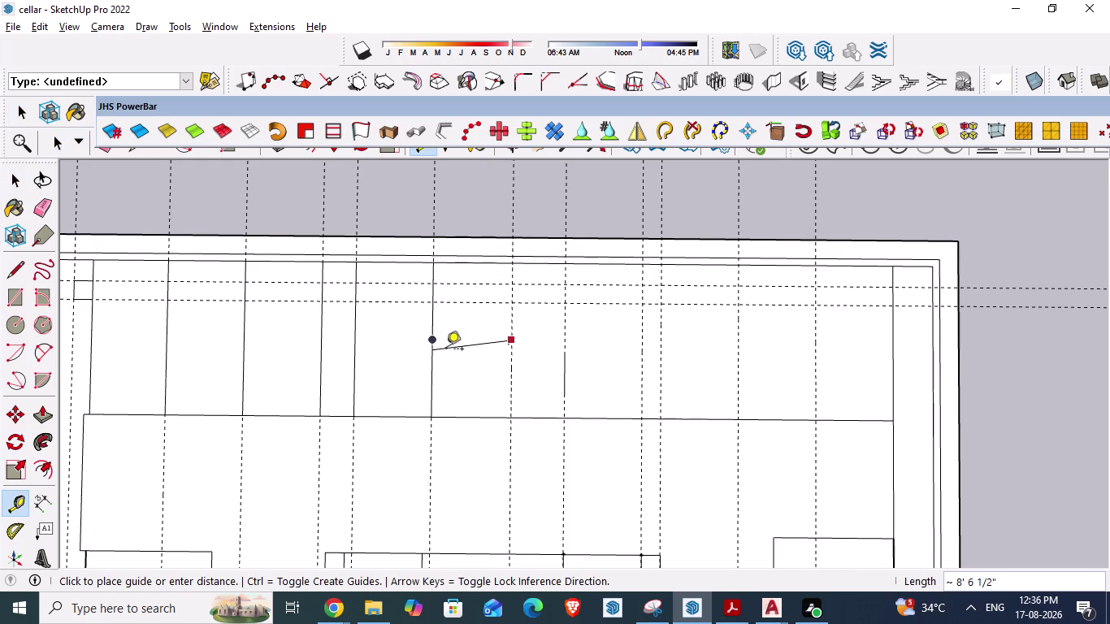
key(Escape)
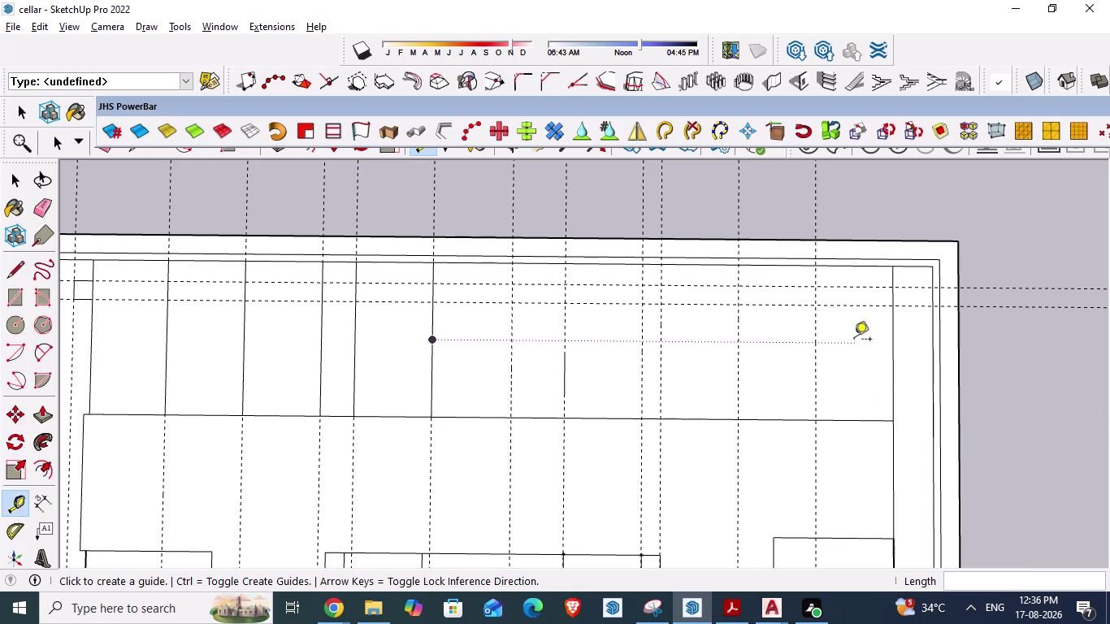
scroll(down, 3)
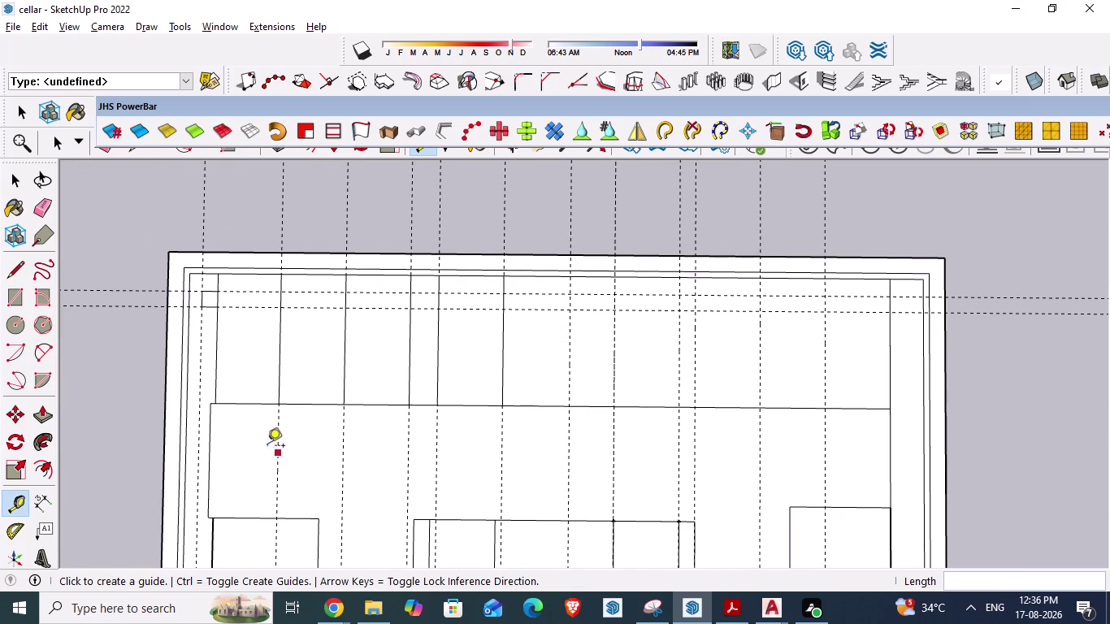
click(216, 309)
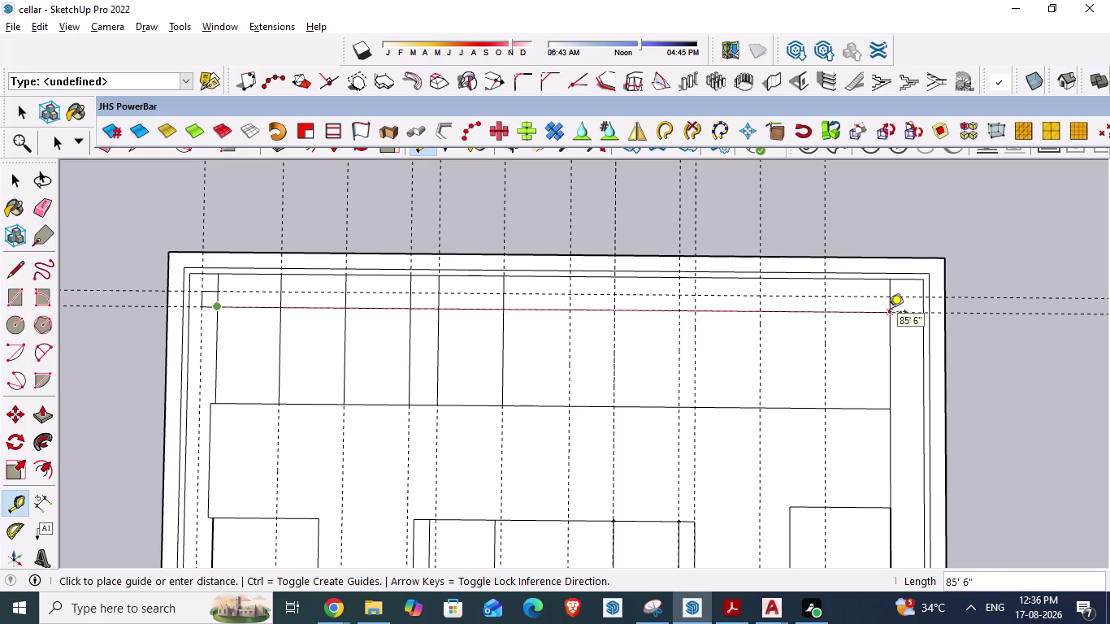
key(Escape)
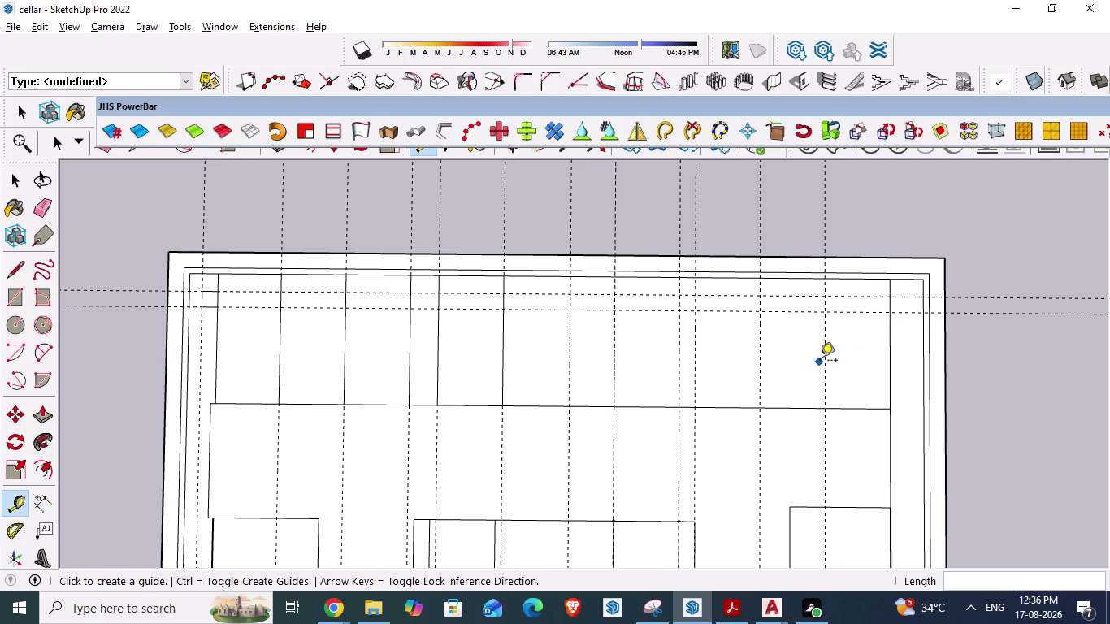
key(alt+Tab)
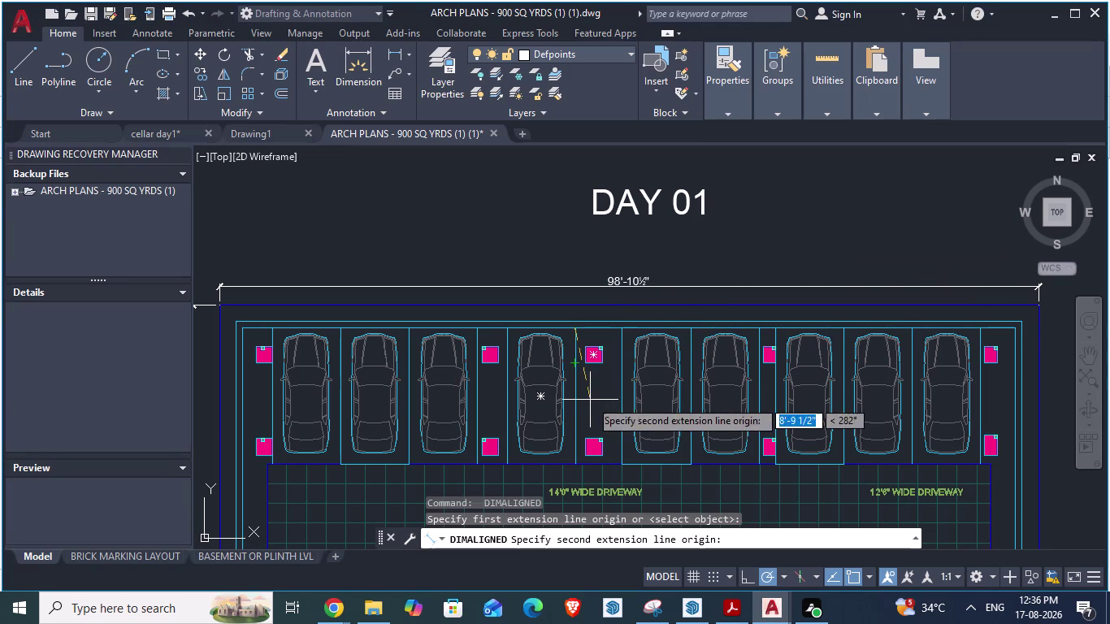
Measure aligned distances from near a pillar and from the first car's centre.
key(space)
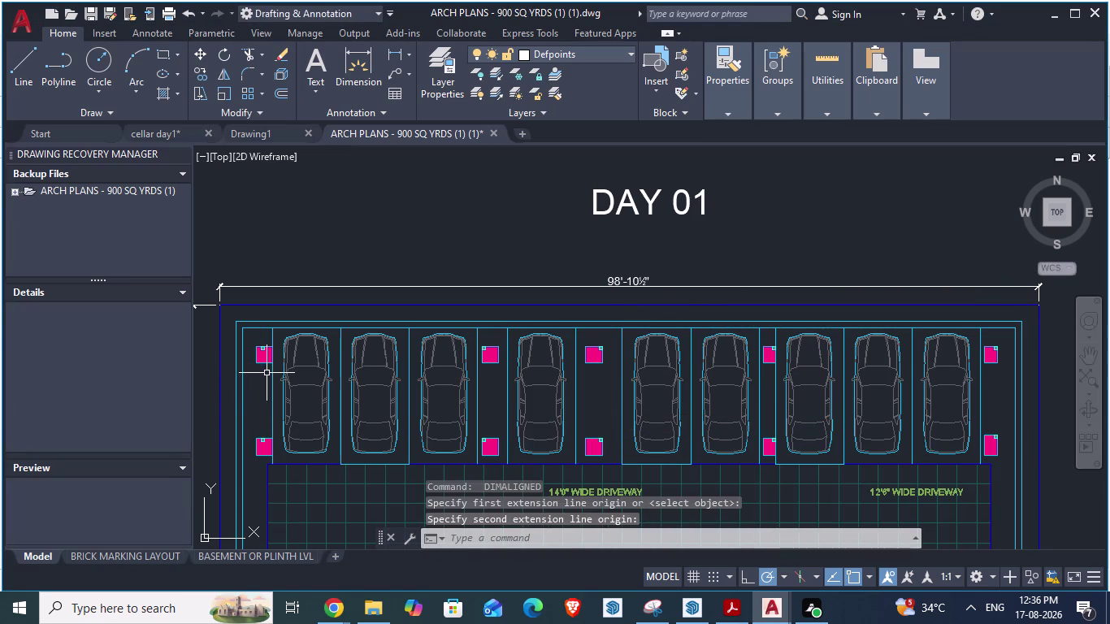
key(space)
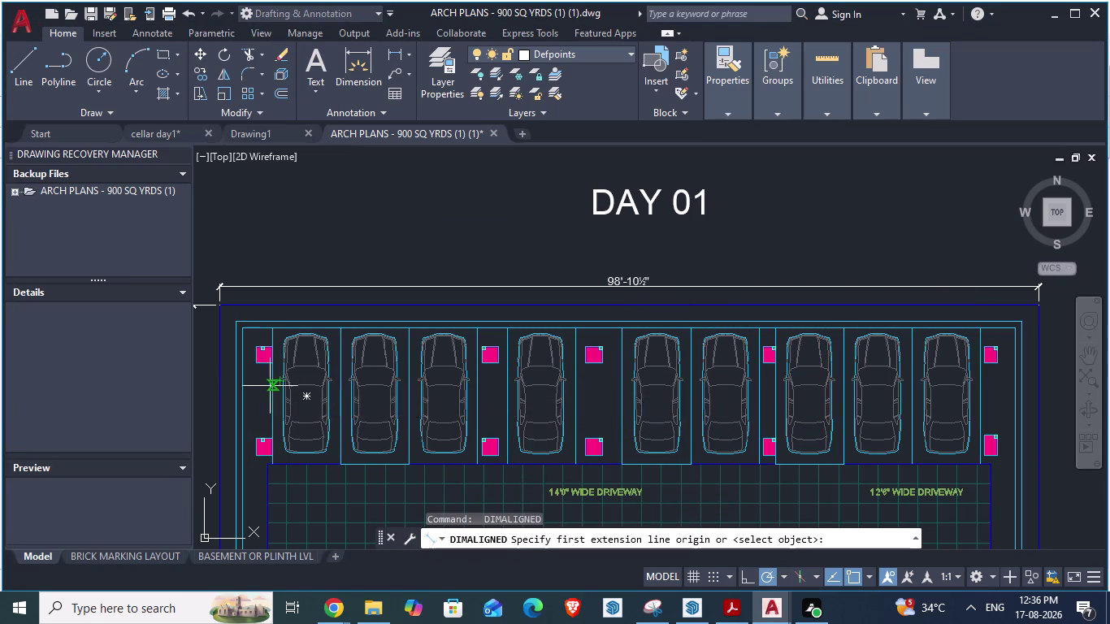
click(268, 386)
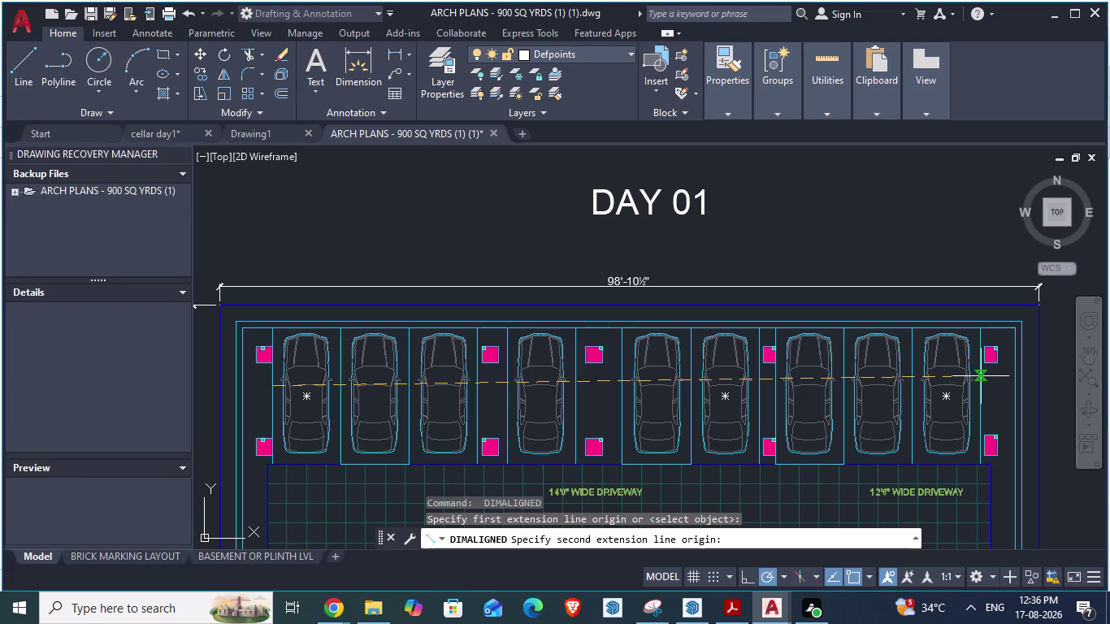
key(space)
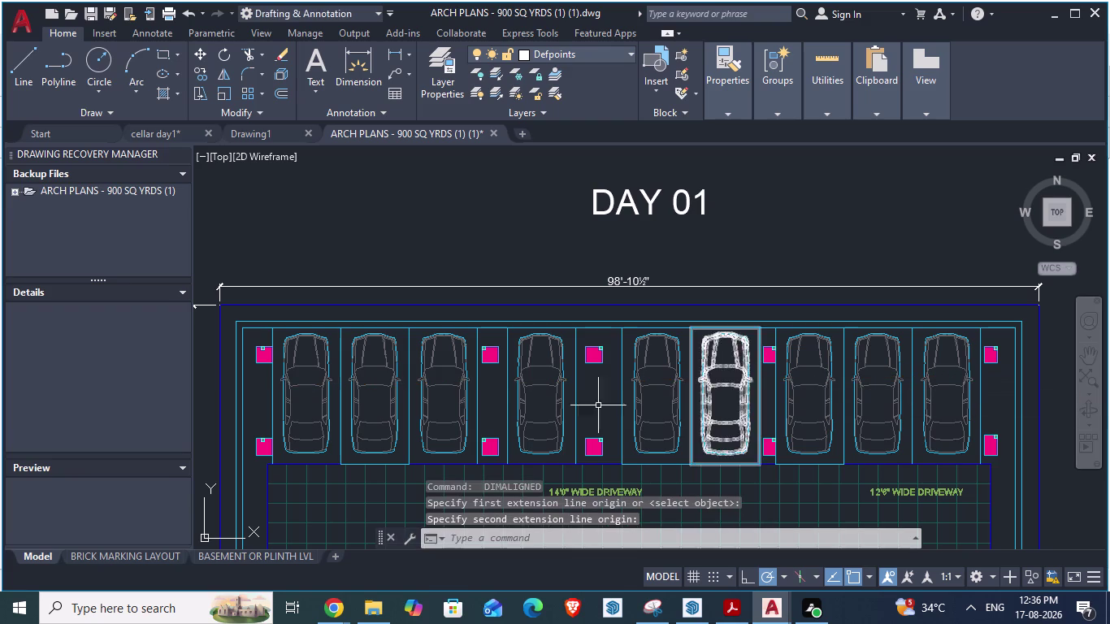
key(space)
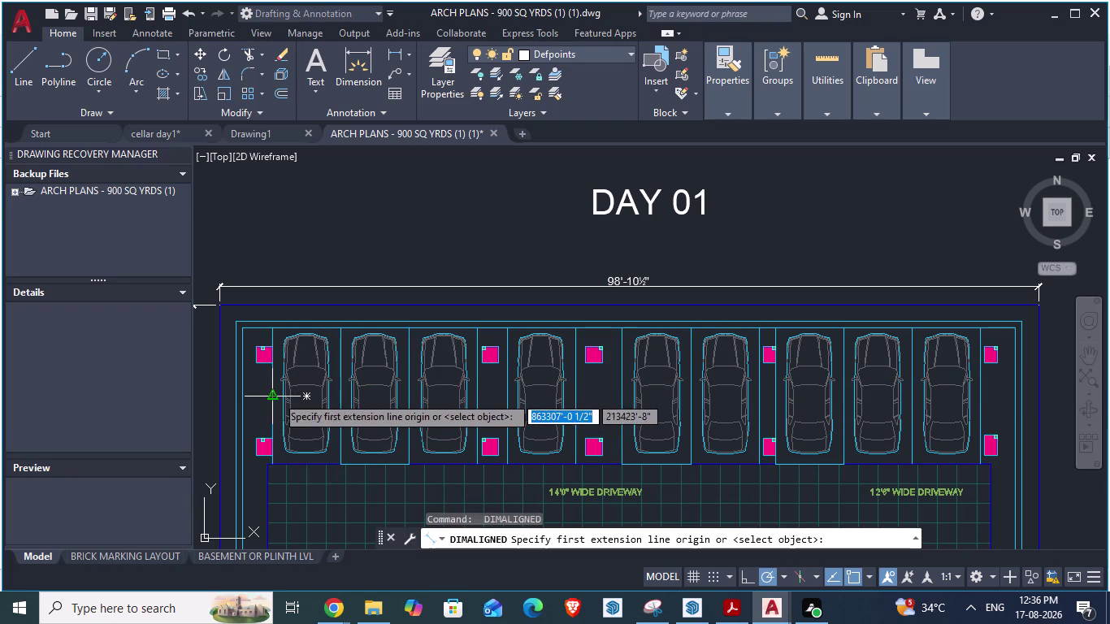
click(277, 396)
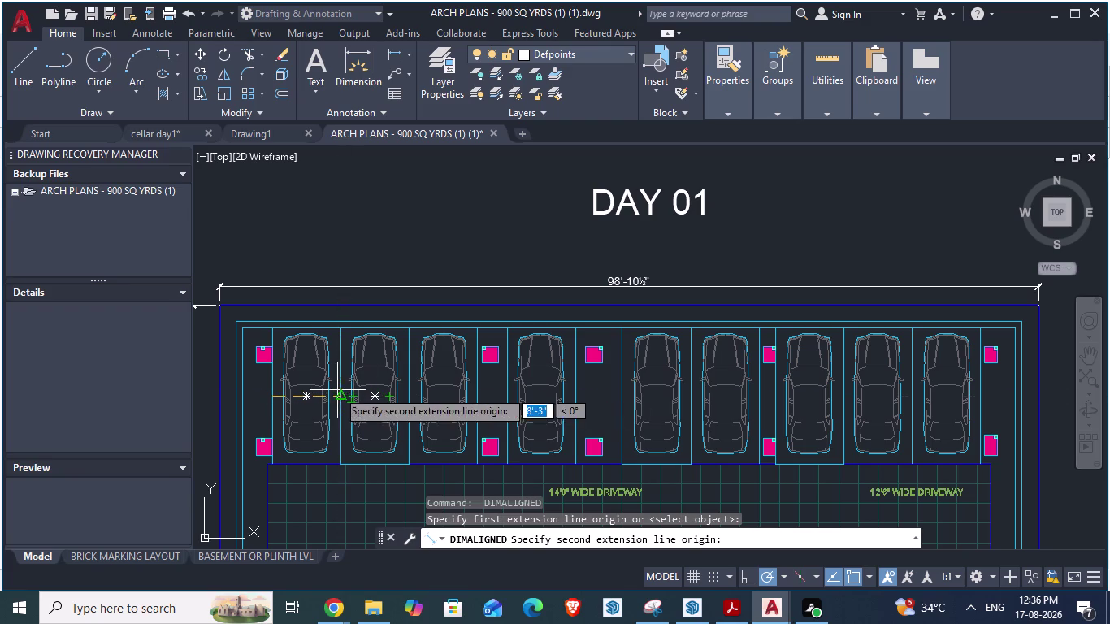
key(space)
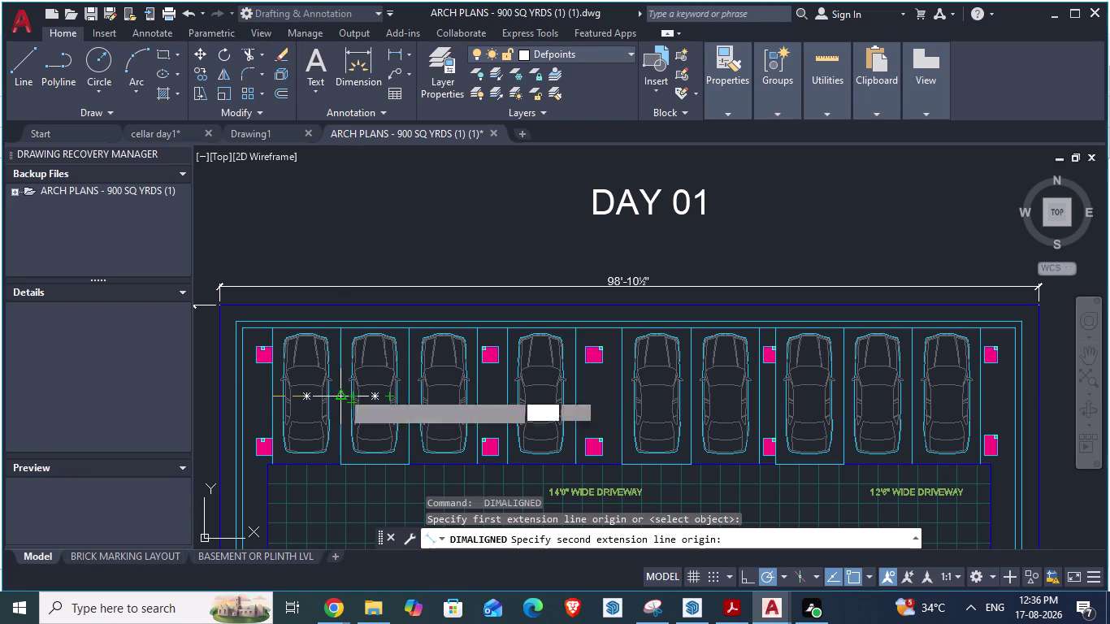
key(space)
click(341, 395)
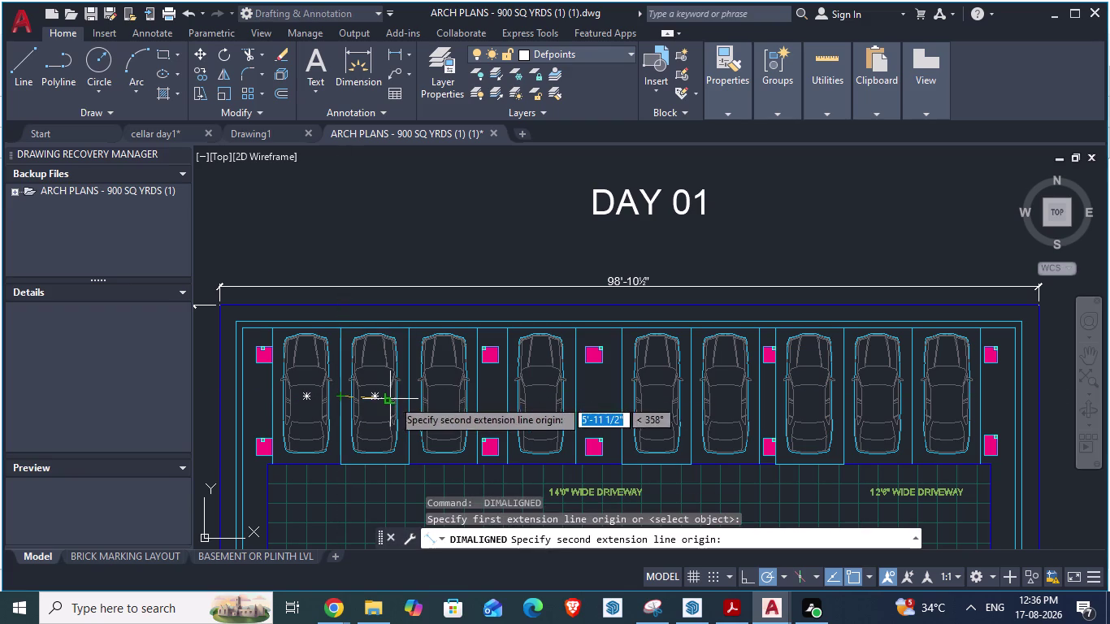
key(space)
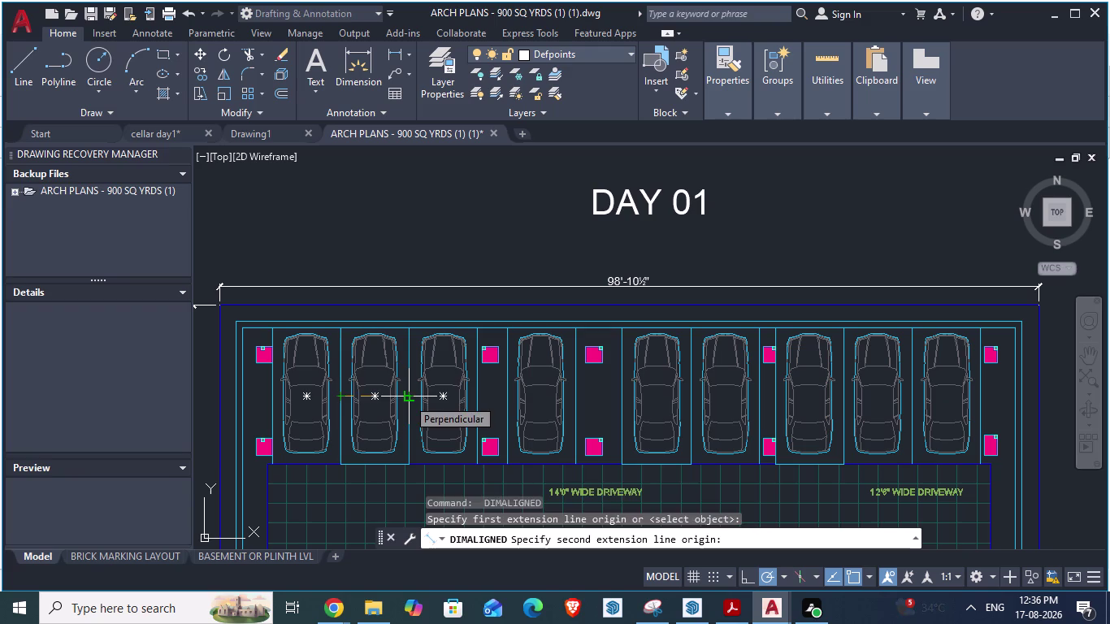
click(407, 399)
Measure centre-to-centre spans from the second, third and fourth cars, previewing 3'-7" and 8'-3".
key(space)
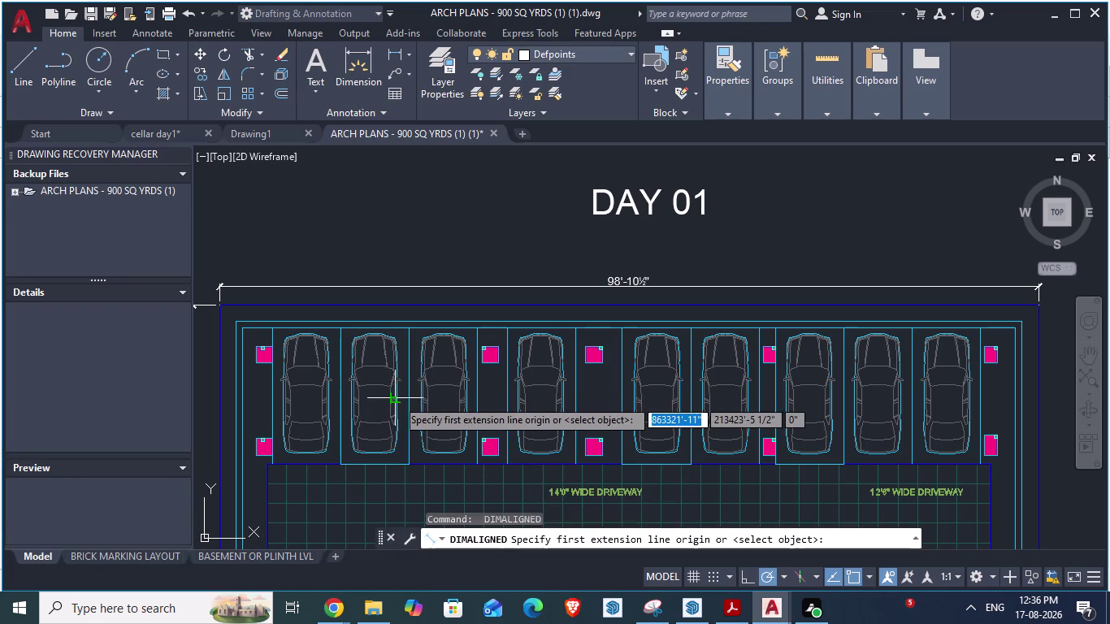
click(410, 398)
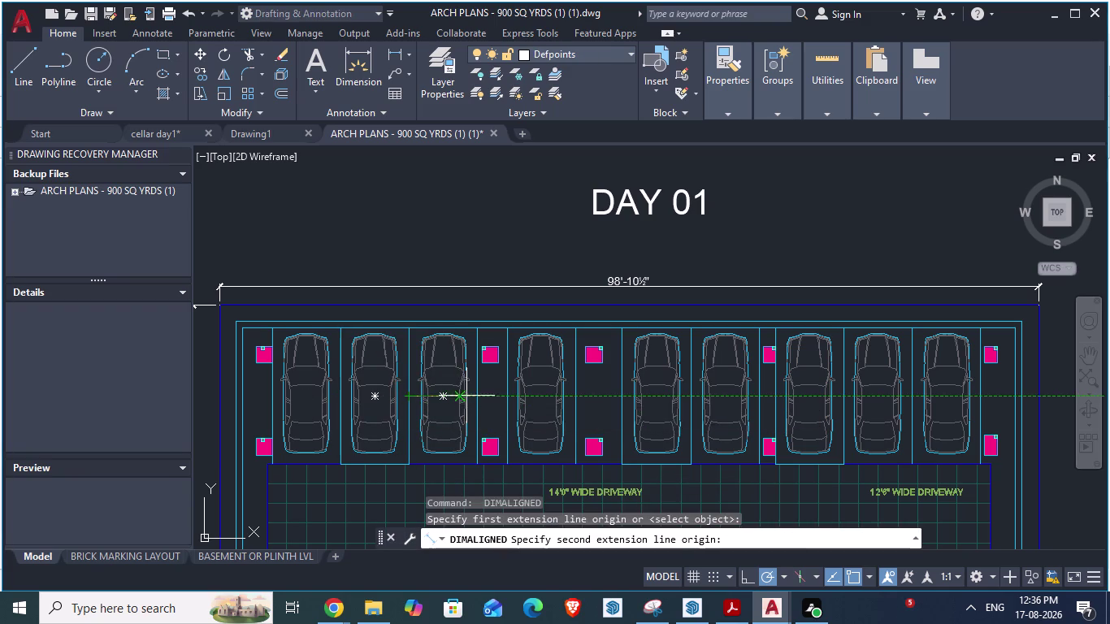
key(space)
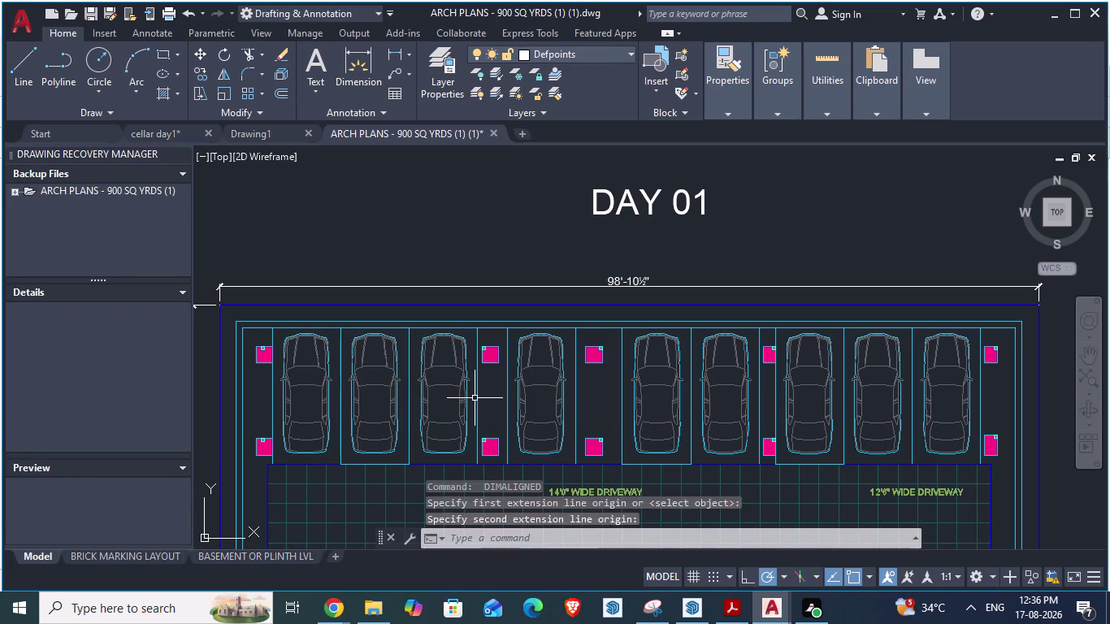
key(space)
click(475, 399)
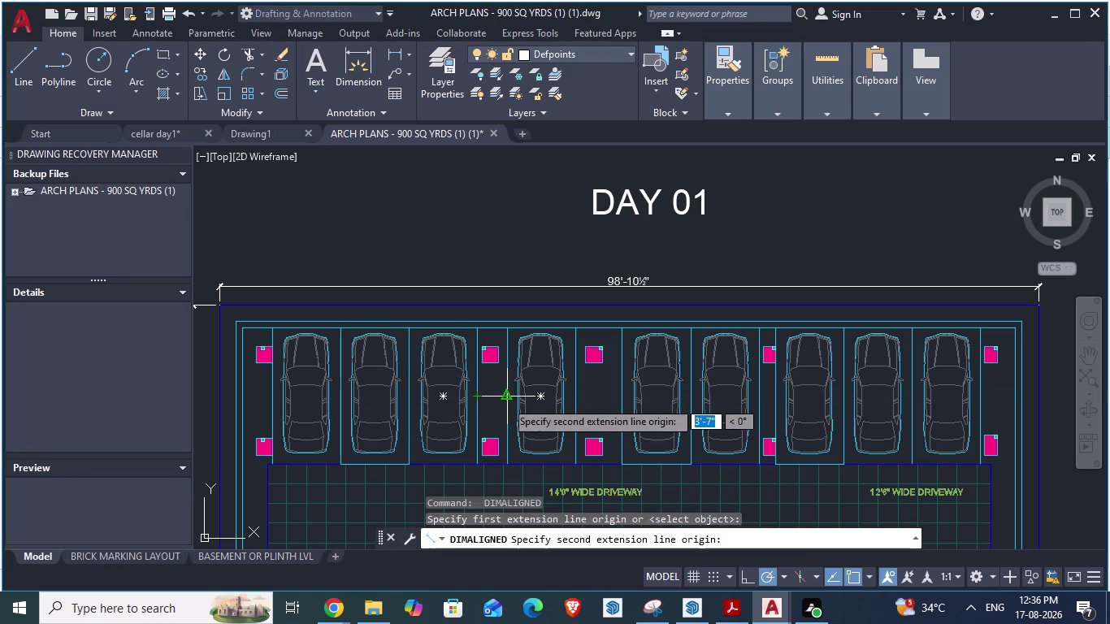
key(space)
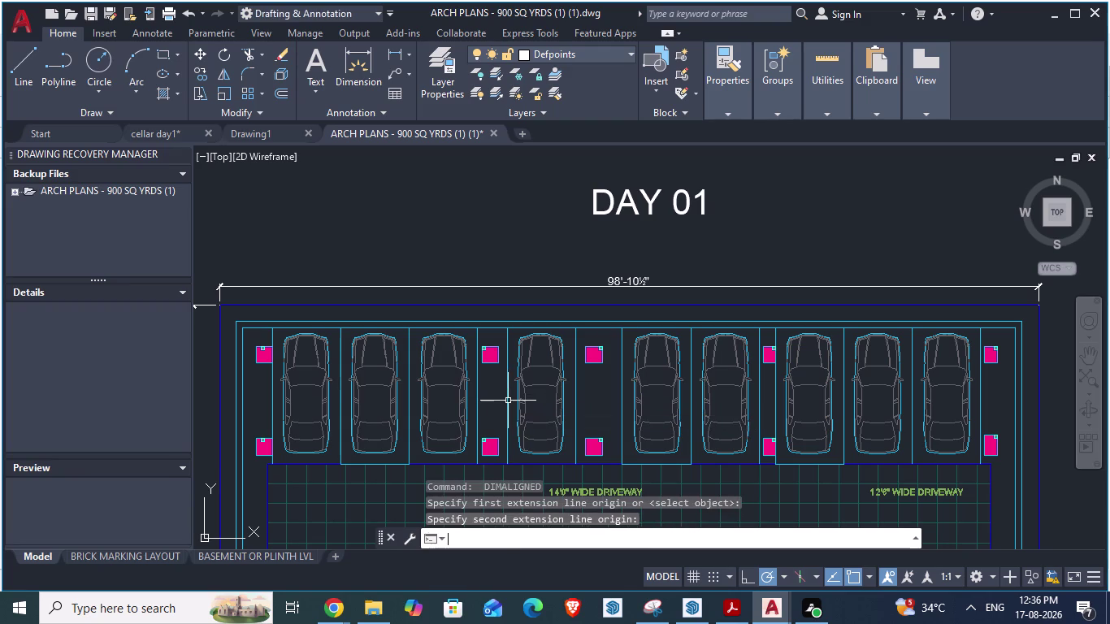
click(508, 401)
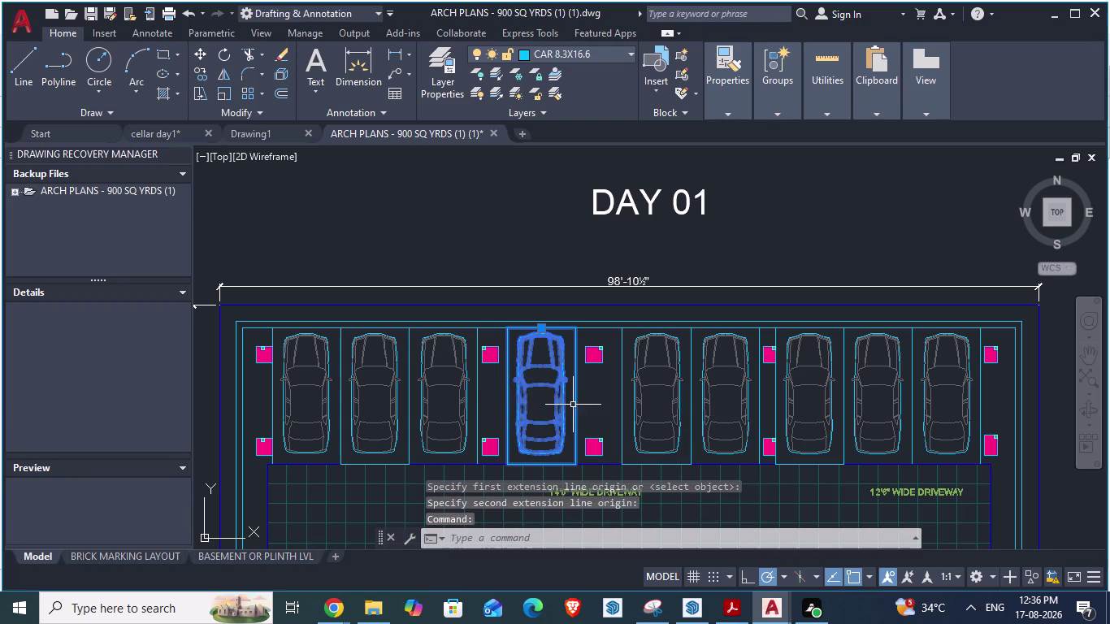
key(space)
click(505, 403)
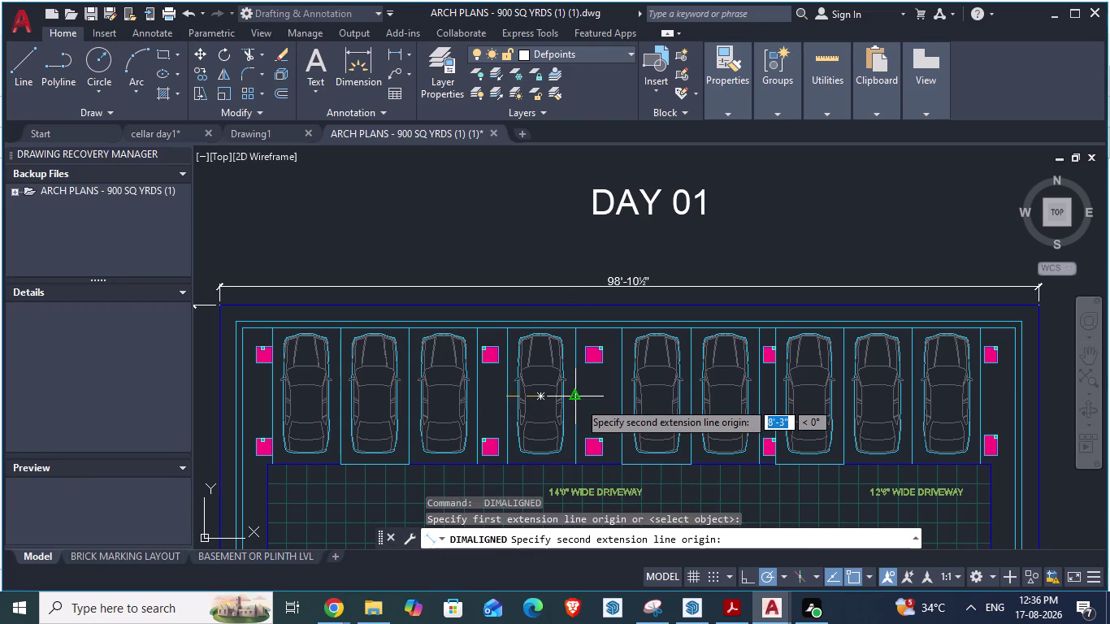
key(space)
key(space)
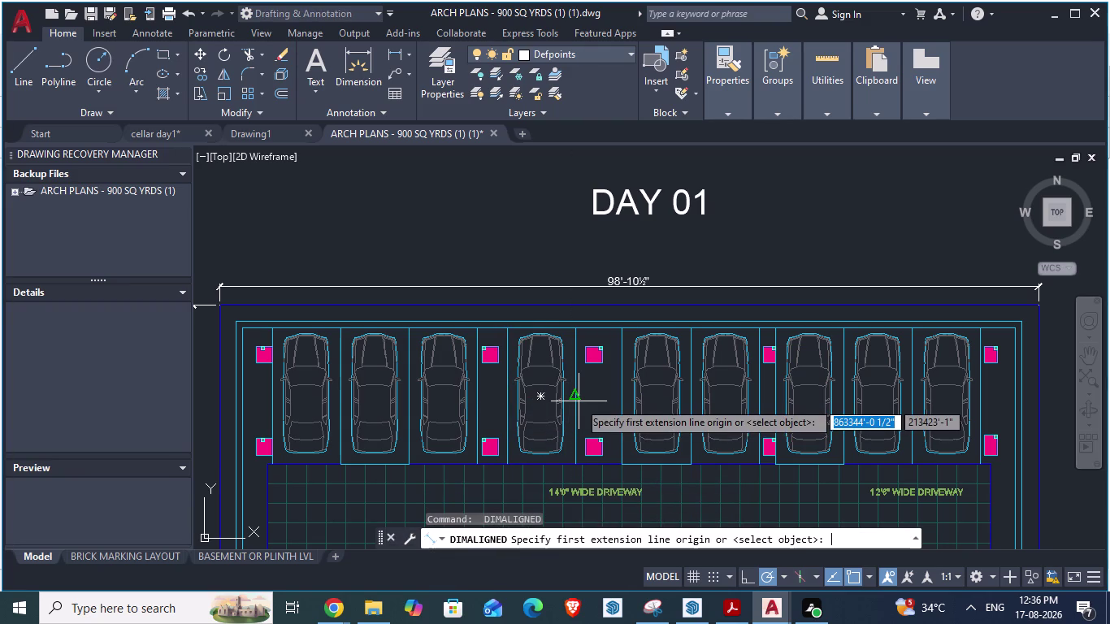
click(579, 401)
click(617, 402)
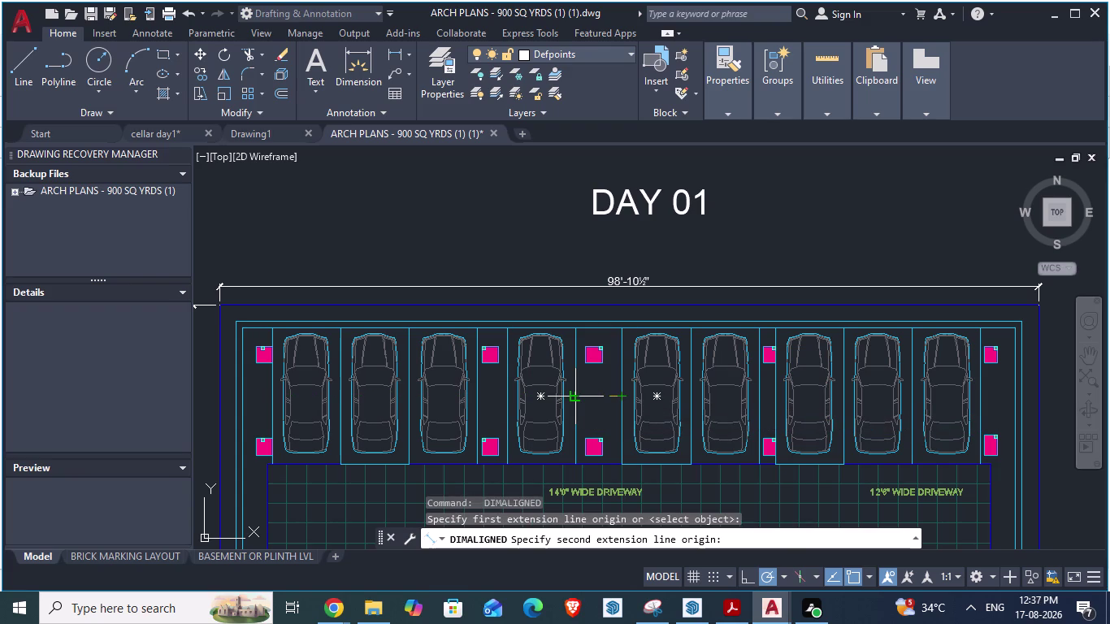
key(alt+Tab)
Back in SketchUp, measure about 8' 3/8" from the cellar's left wall line.
key(alt+Tab)
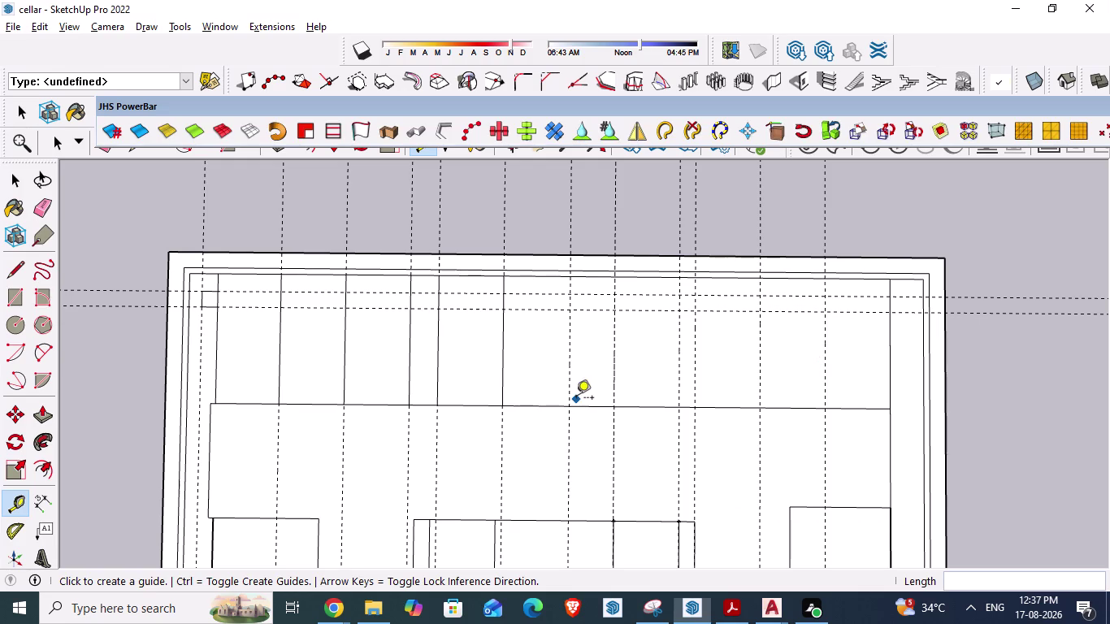
click(220, 342)
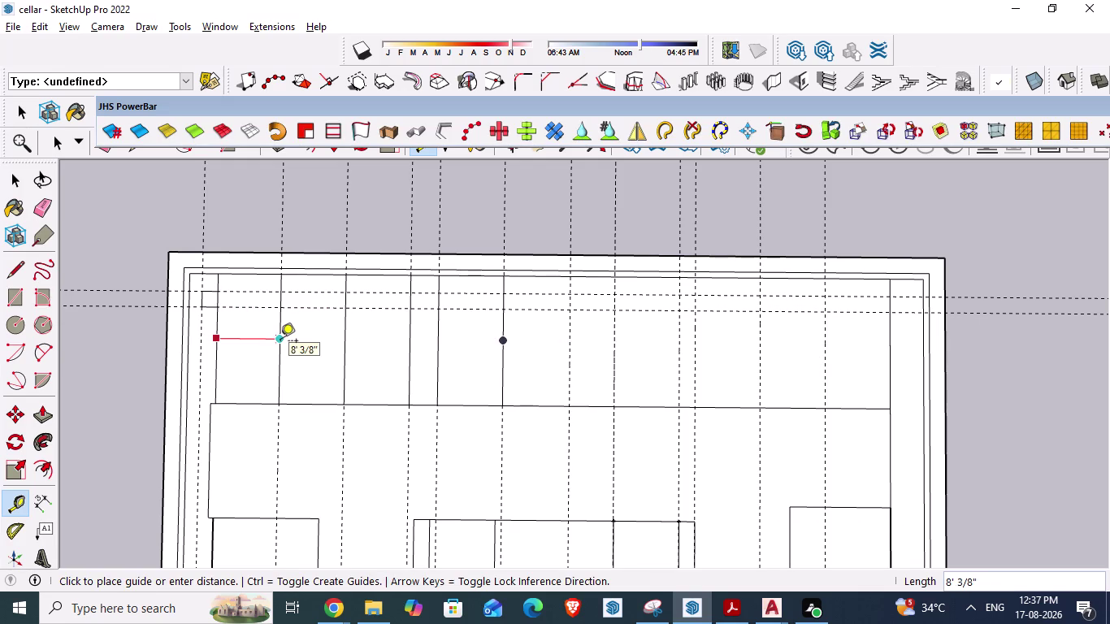
key(space)
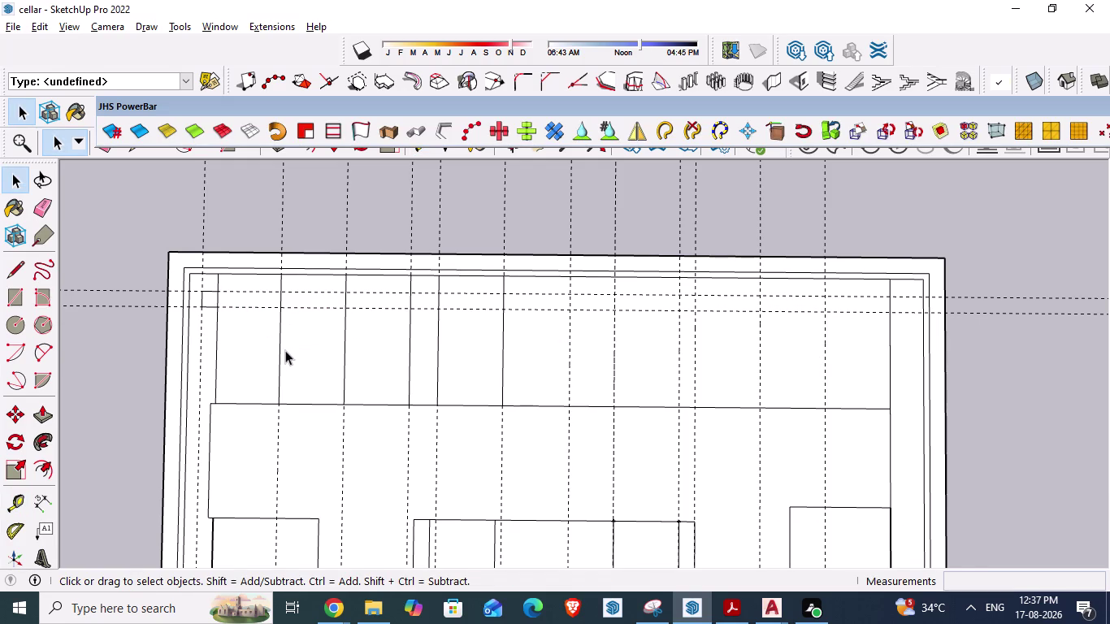
Erase the unwanted vertical guide lines across the left and centre of the plan.
key(e)
drag(136, 213, 435, 205)
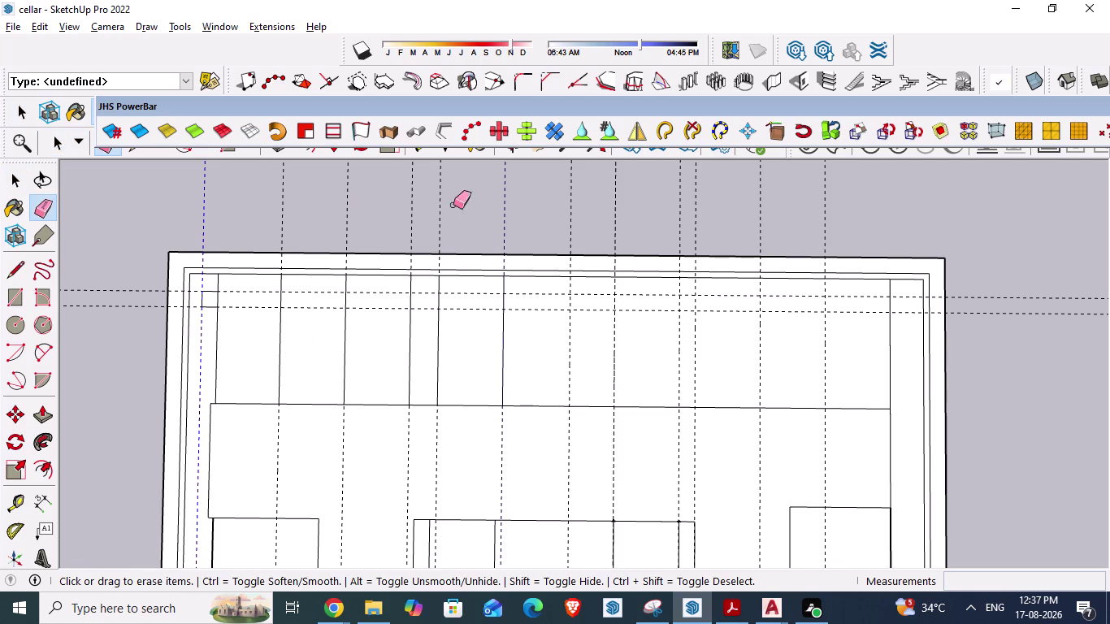
drag(435, 205, 593, 208)
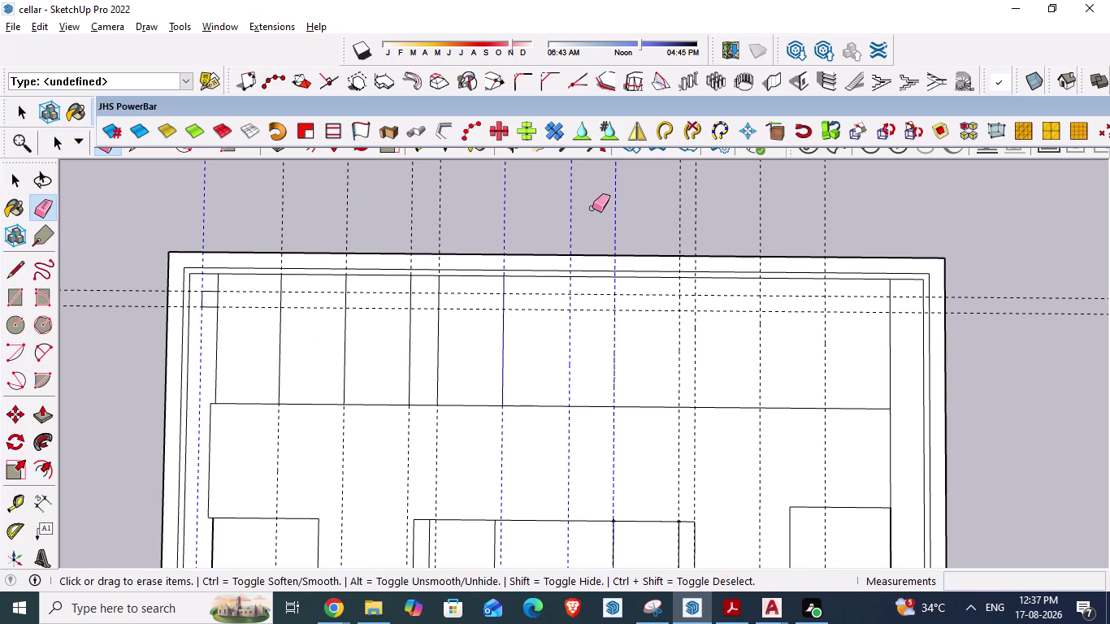
drag(593, 208, 530, 226)
drag(530, 226, 526, 228)
drag(223, 206, 492, 205)
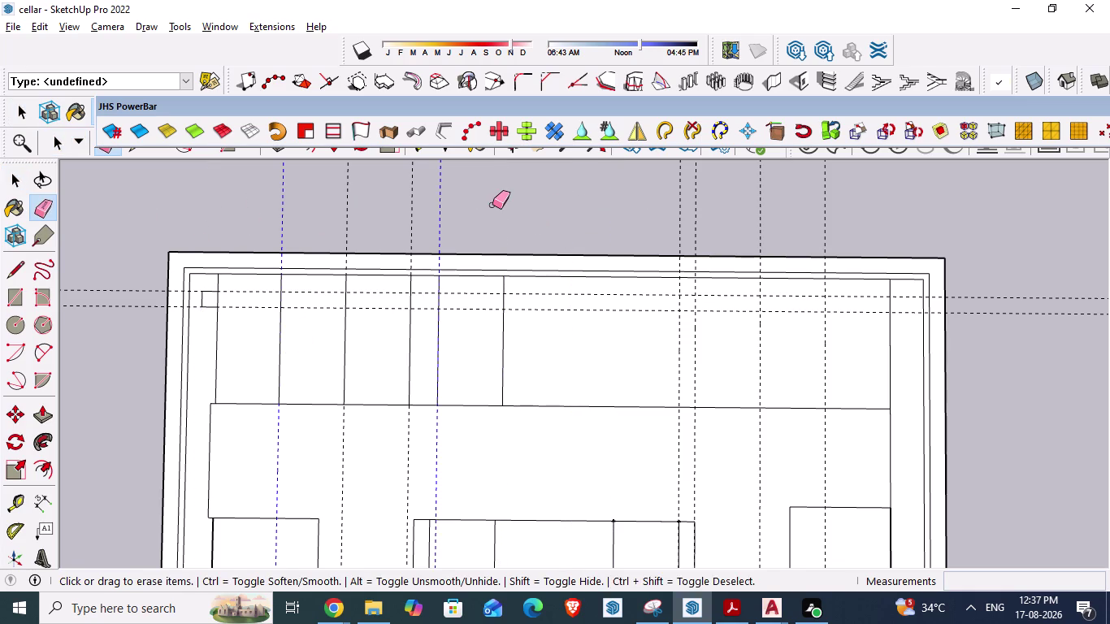
drag(492, 205, 493, 205)
drag(336, 205, 454, 200)
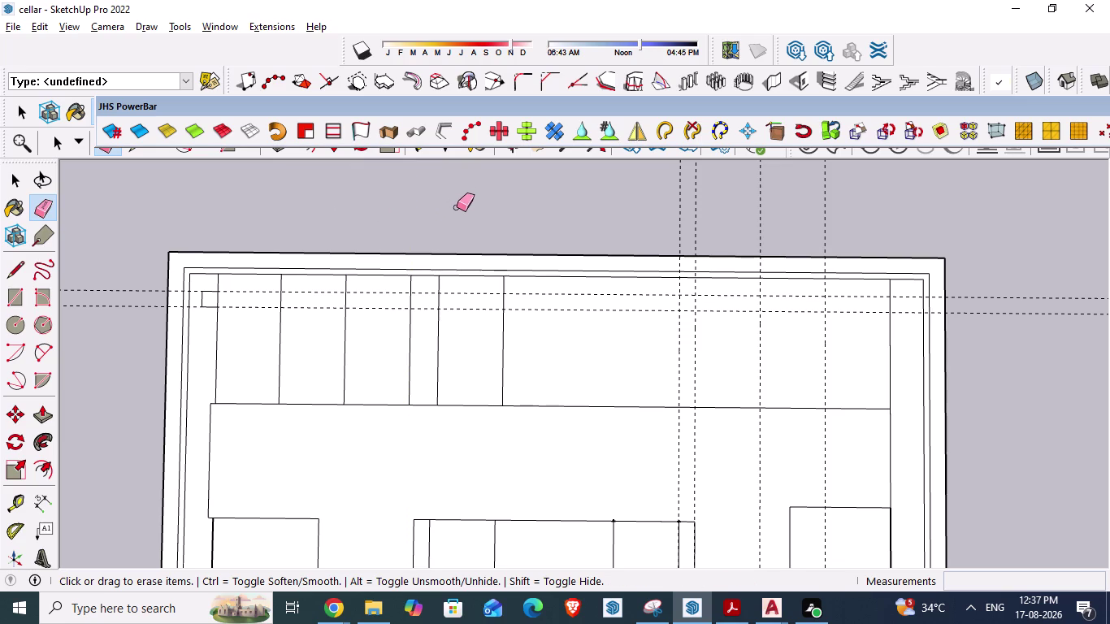
Erase the last guides left of the pillars and the top-strip bay dividers, then save.
drag(264, 355, 511, 327)
drag(385, 338, 402, 336)
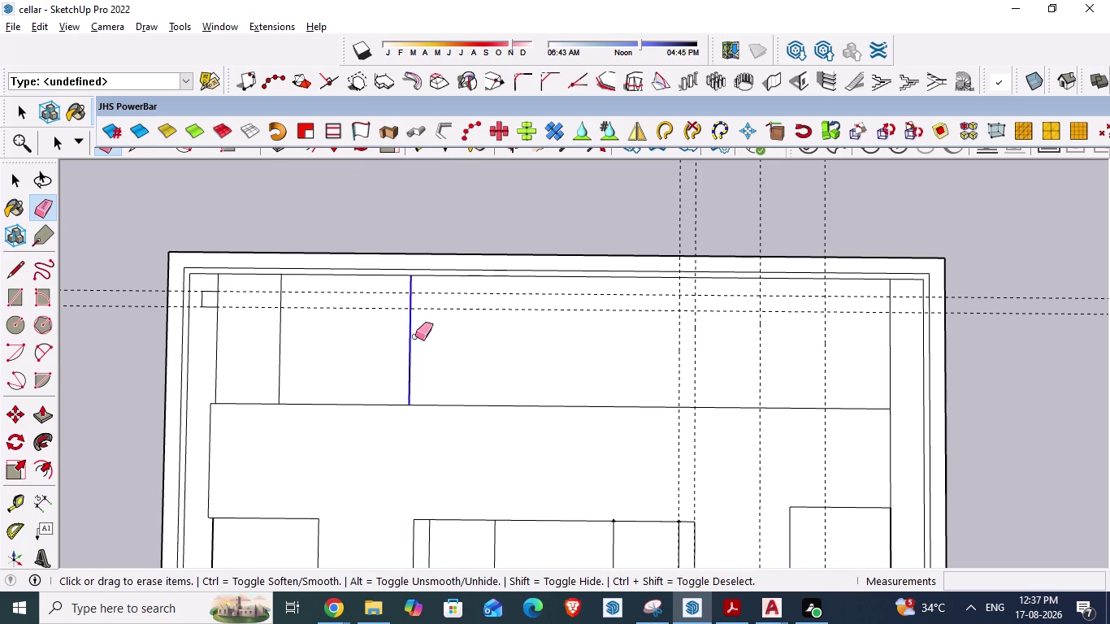
drag(402, 337, 431, 338)
drag(267, 338, 320, 340)
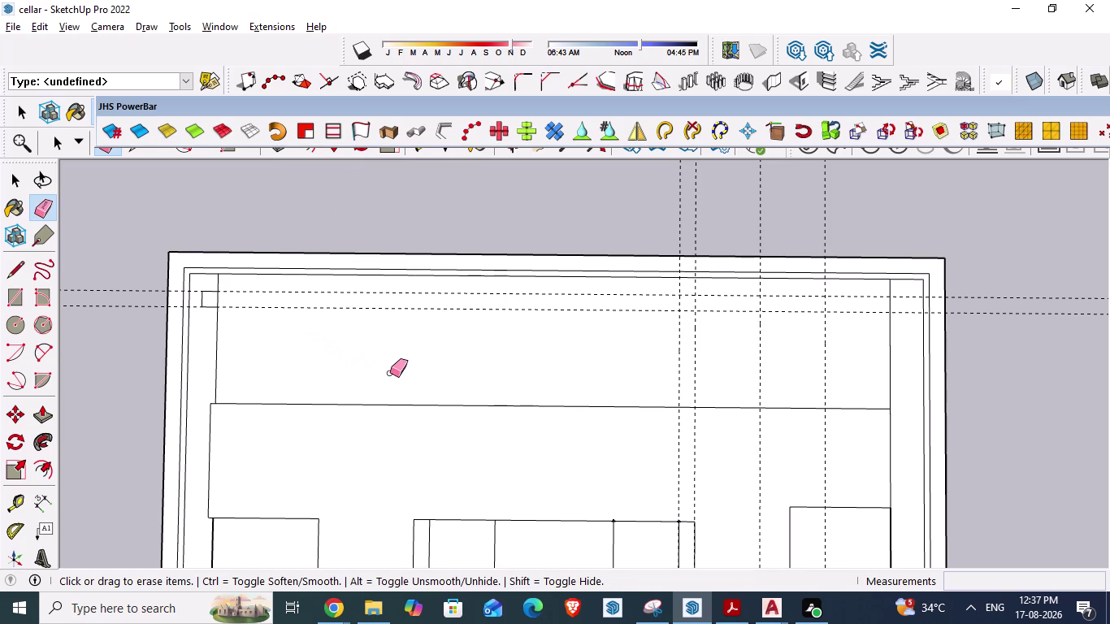
key(ctrl+s)
key(space)
key(t)
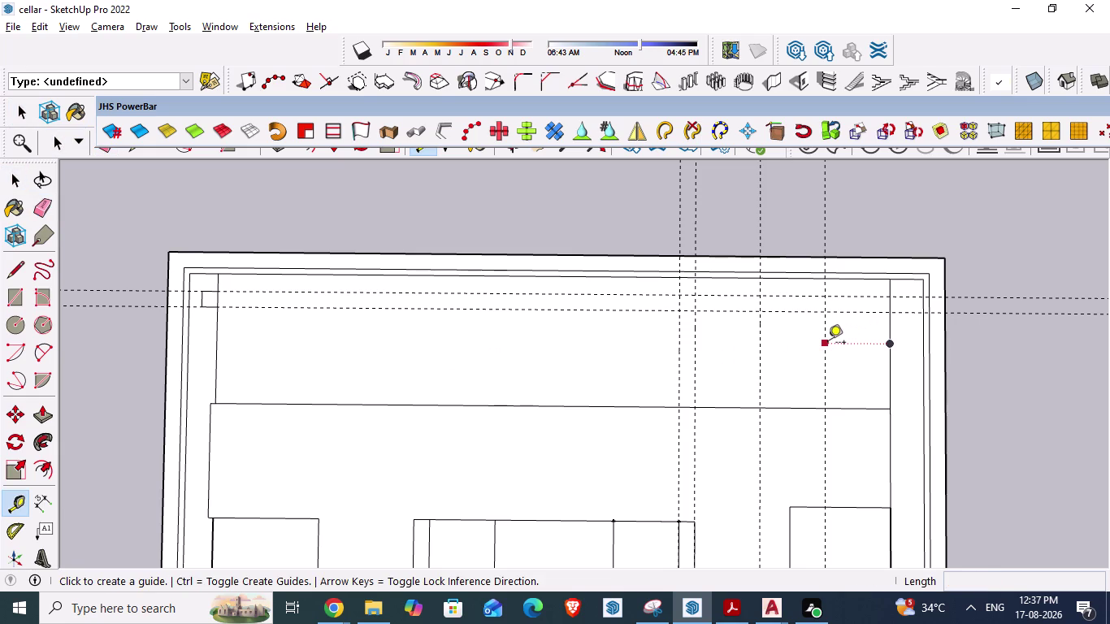
click(828, 344)
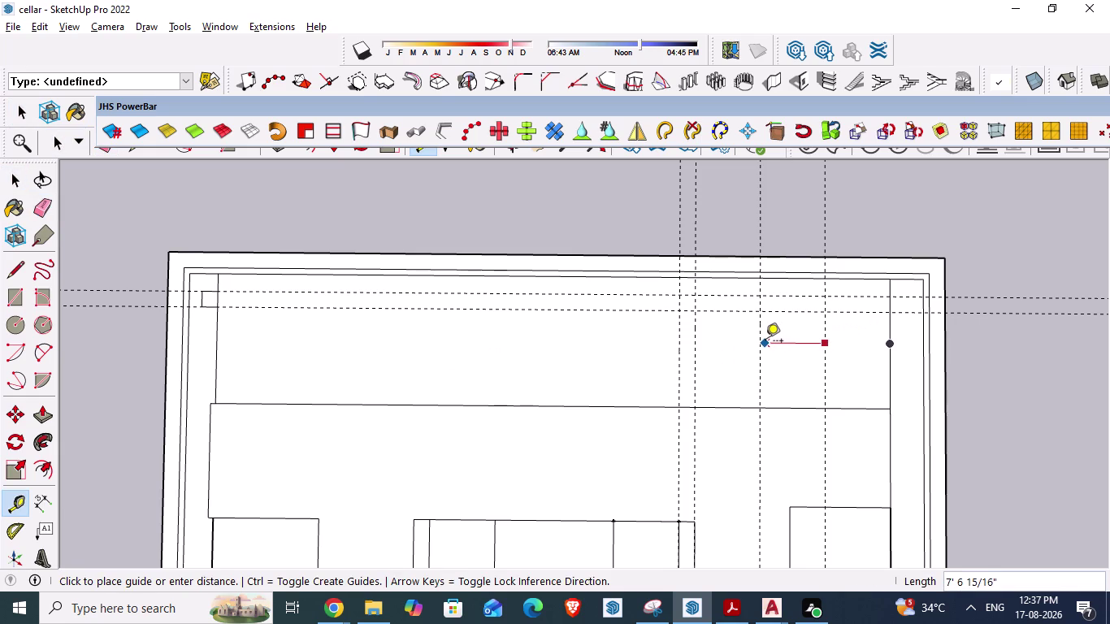
key(space)
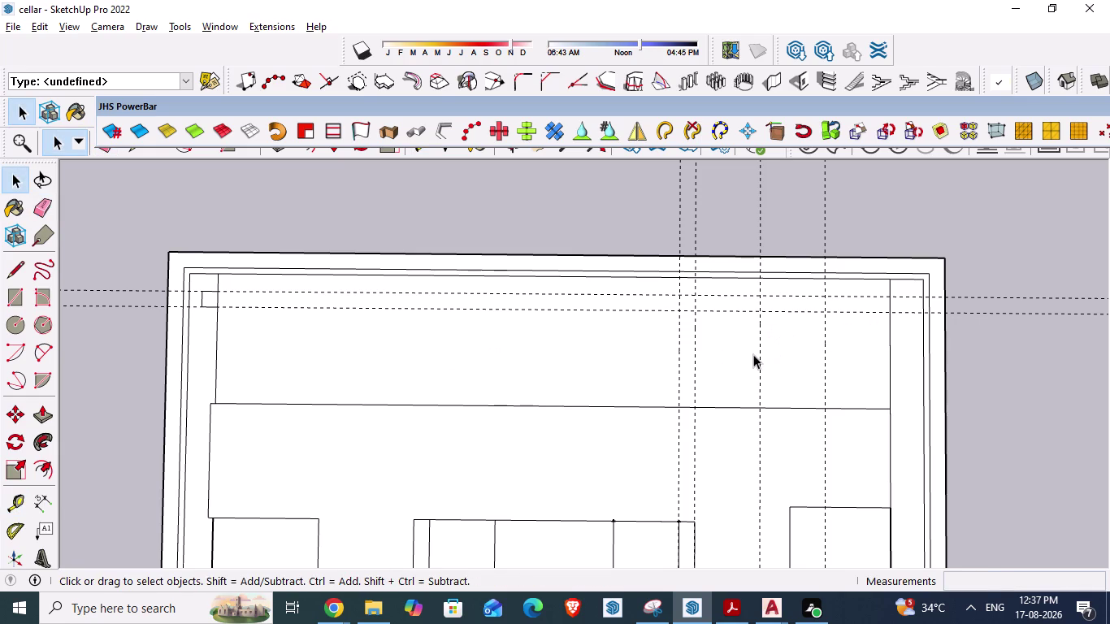
key(t)
click(761, 357)
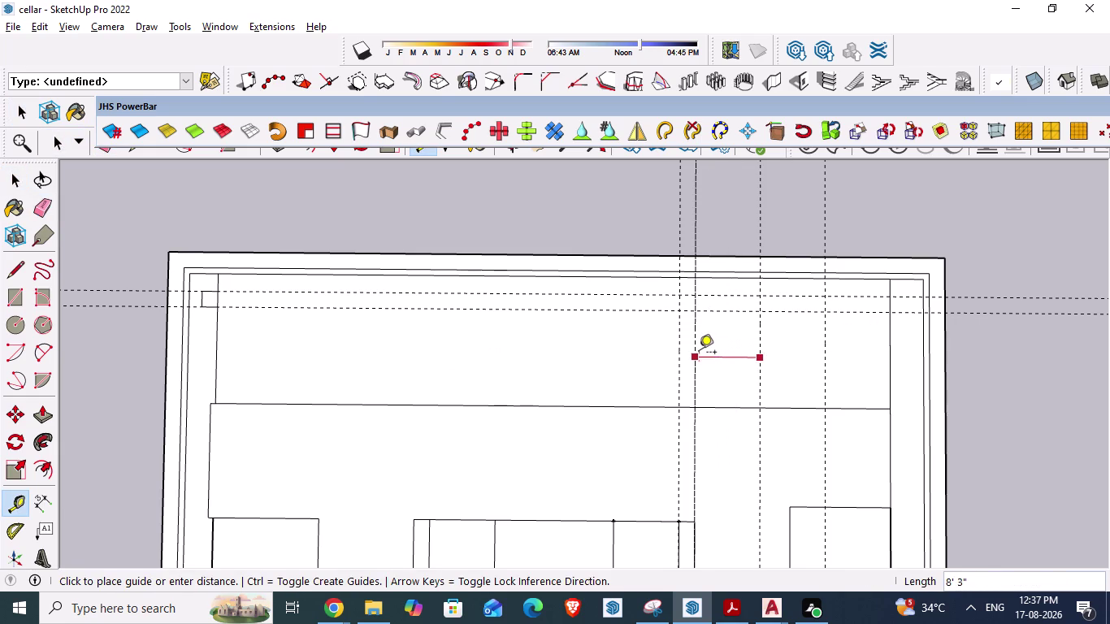
key(space)
key(t)
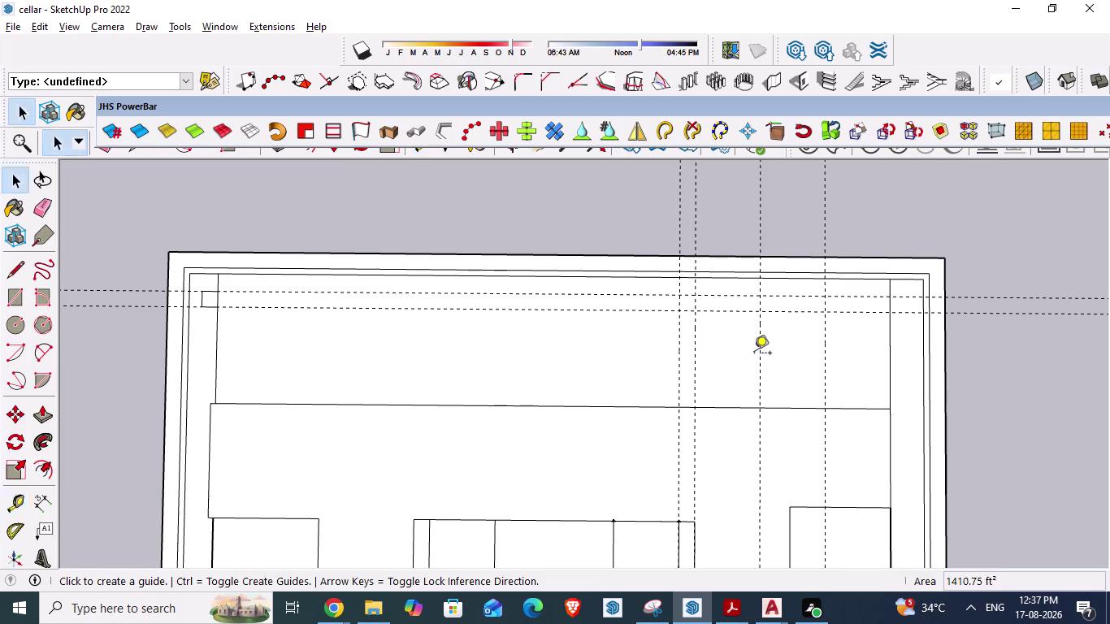
click(698, 359)
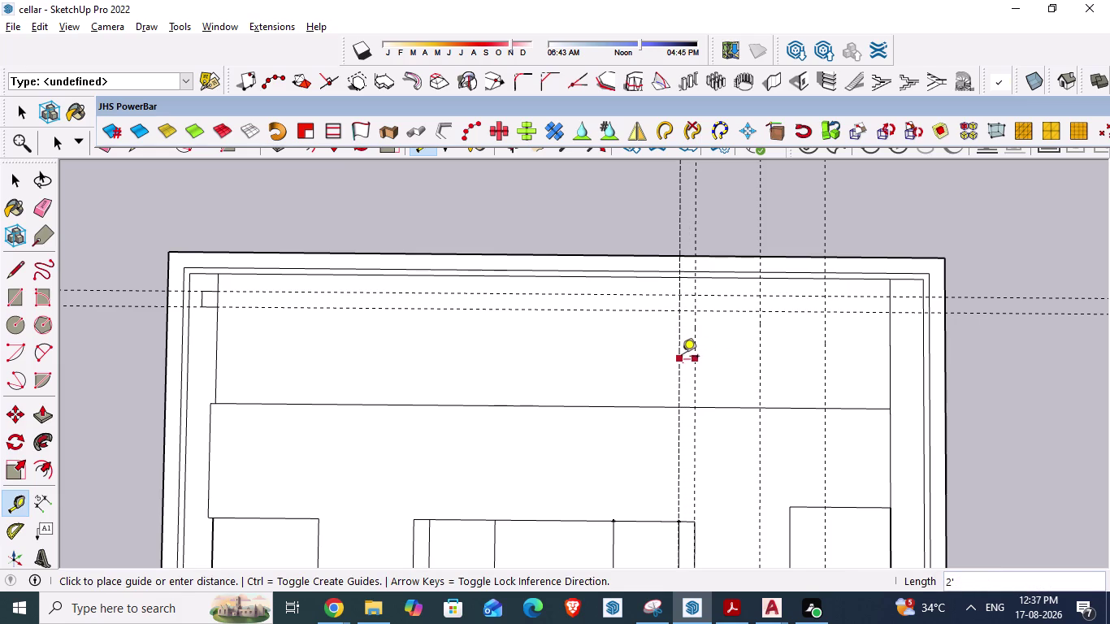
key(space)
key(alt+Tab)
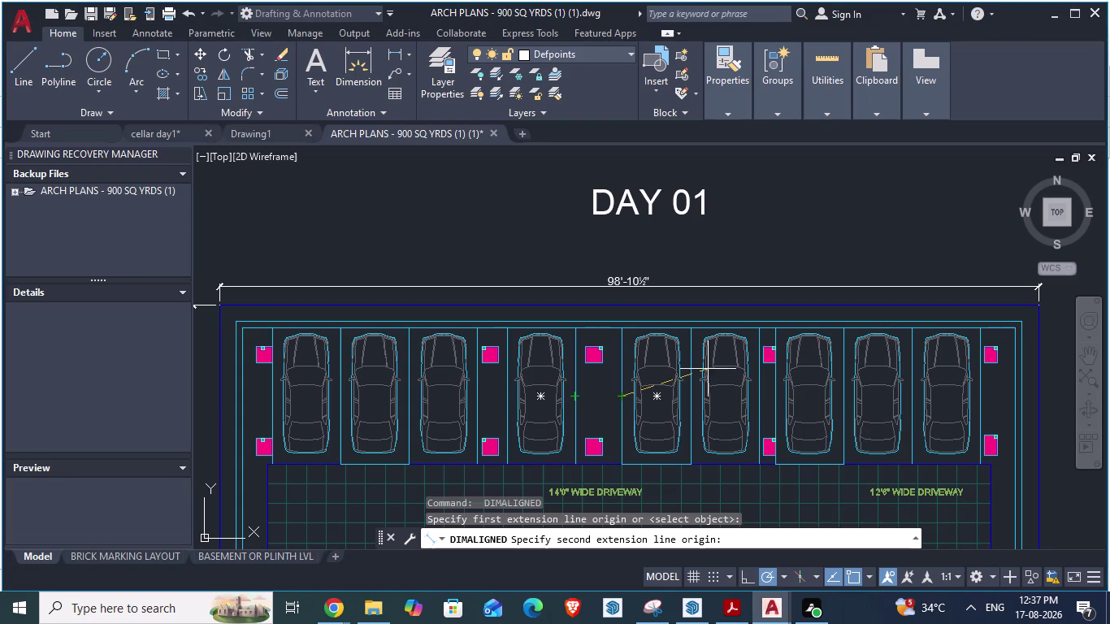
key(alt+Tab)
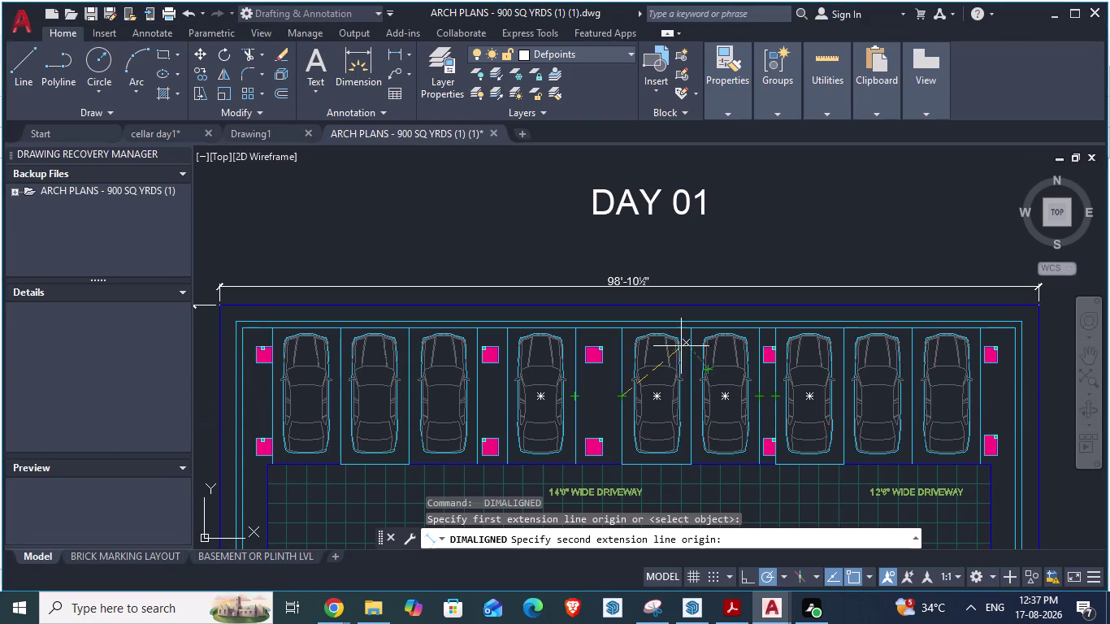
key(alt+Tab)
key(alt+Tab)
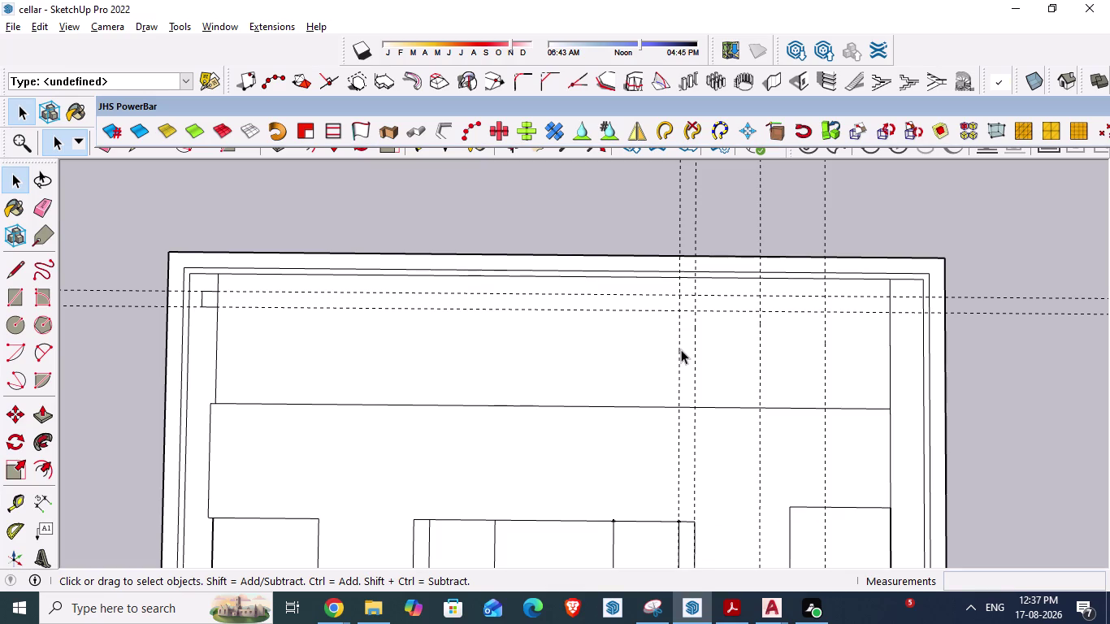
Offset a guide 8'3" to the left of the pillar guide.
key(t)
click(682, 364)
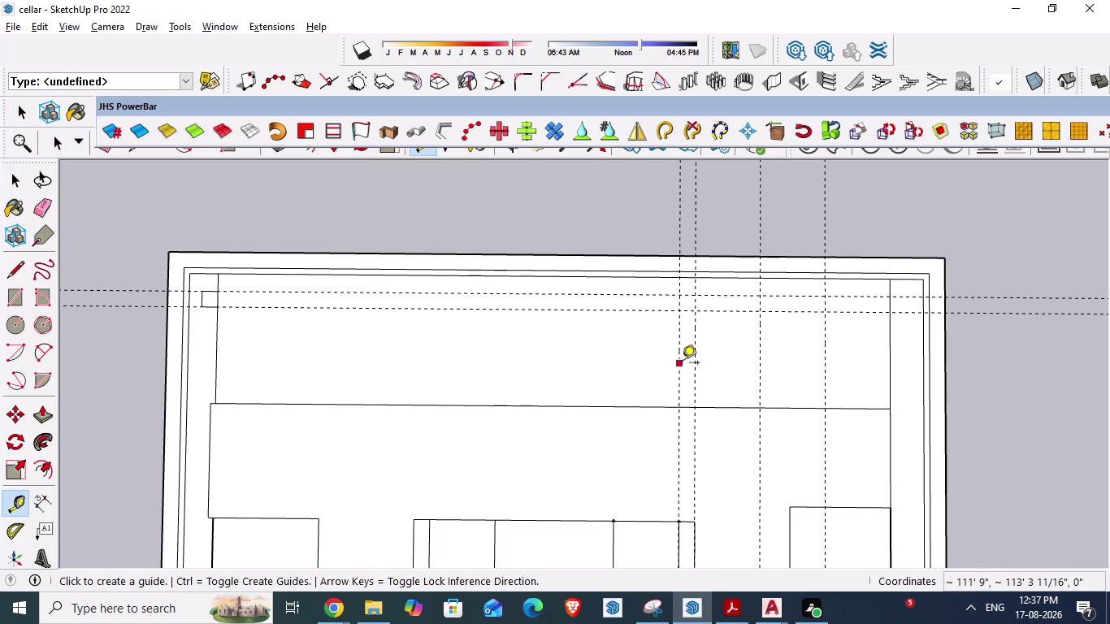
text(8')
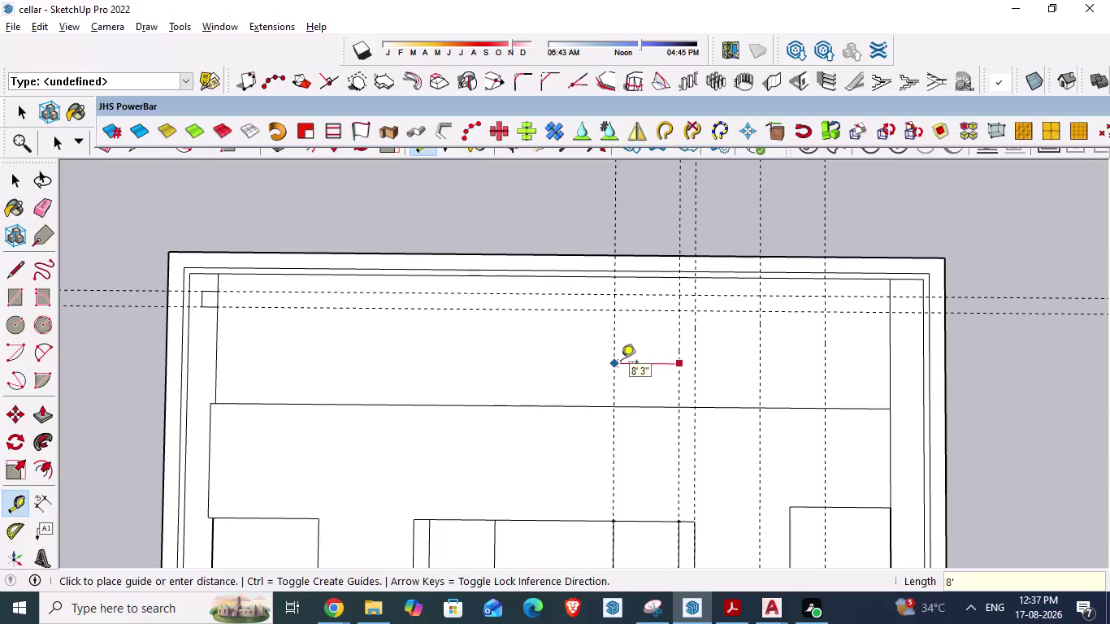
text(3")
key(Return)
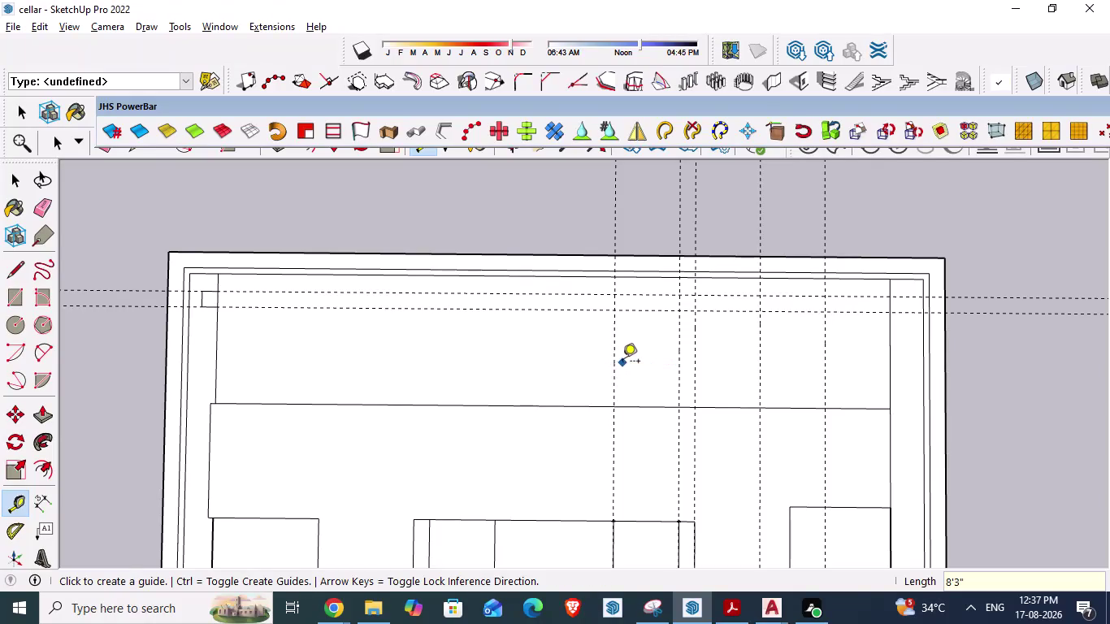
Offset another guide 8'3" from the new guide, then check spacing in AutoCAD.
click(610, 366)
text(8')
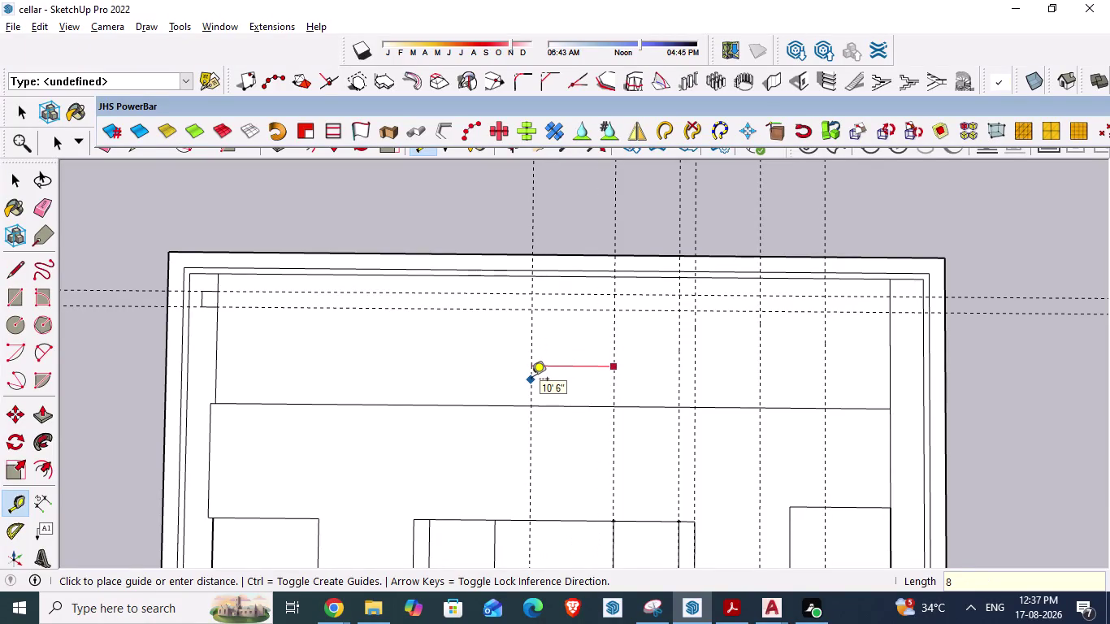
text(3')
key(BackSpace)
key(shift+quotedbl)
key(Return)
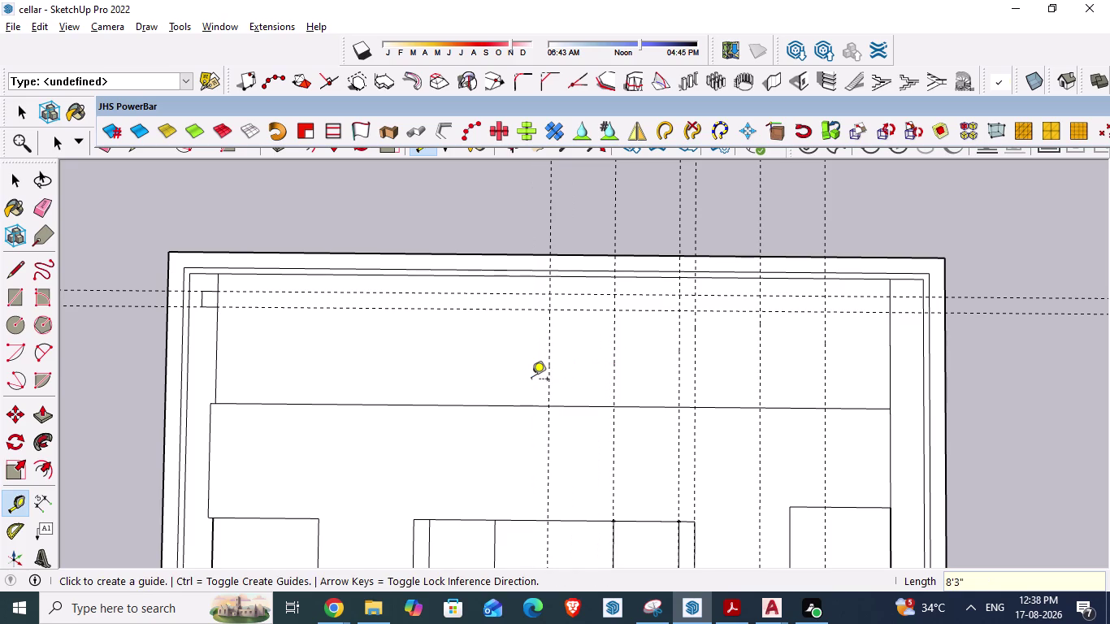
key(alt+Tab)
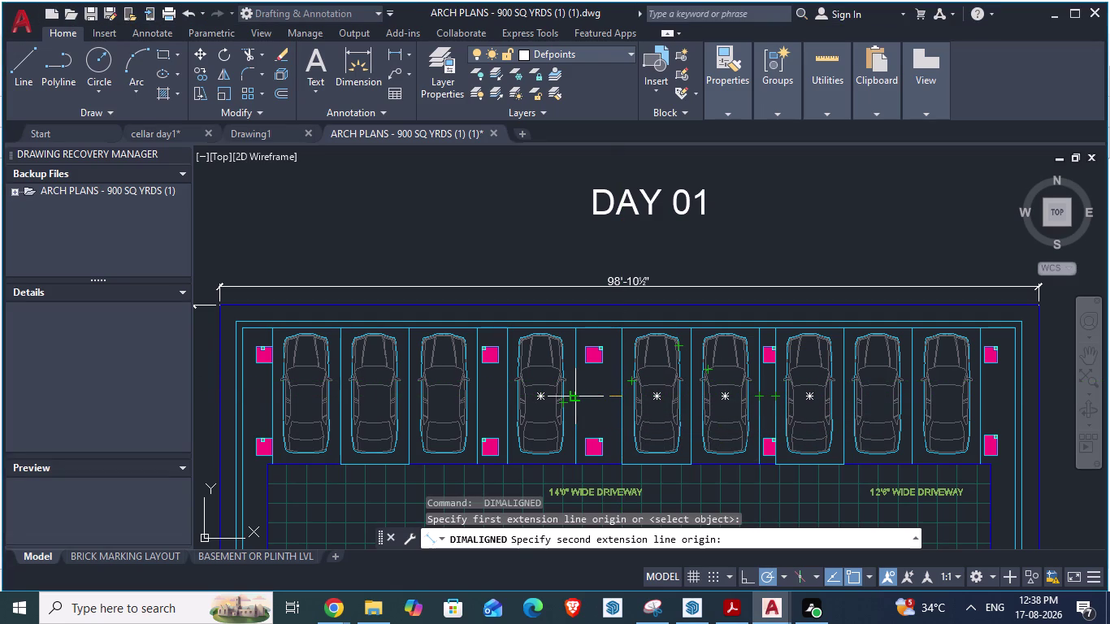
key(alt+Tab)
key(alt+Tab)
key(alt+Tab)
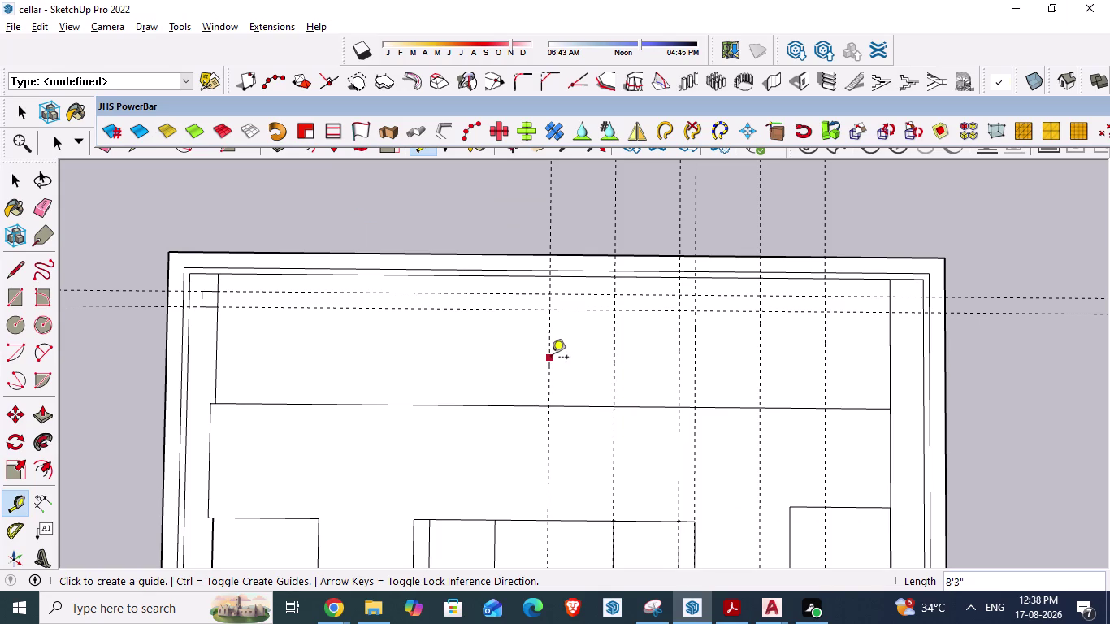
Offset a vertical guide 5'3" left from the leftmost 8'3" guide line.
click(551, 359)
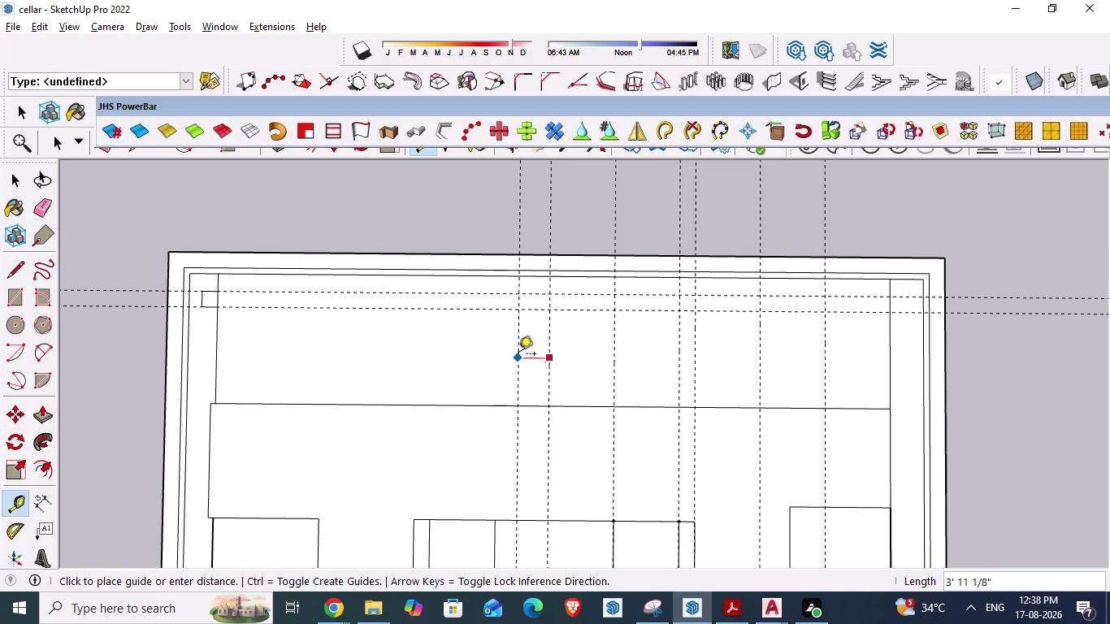
text(5'3)
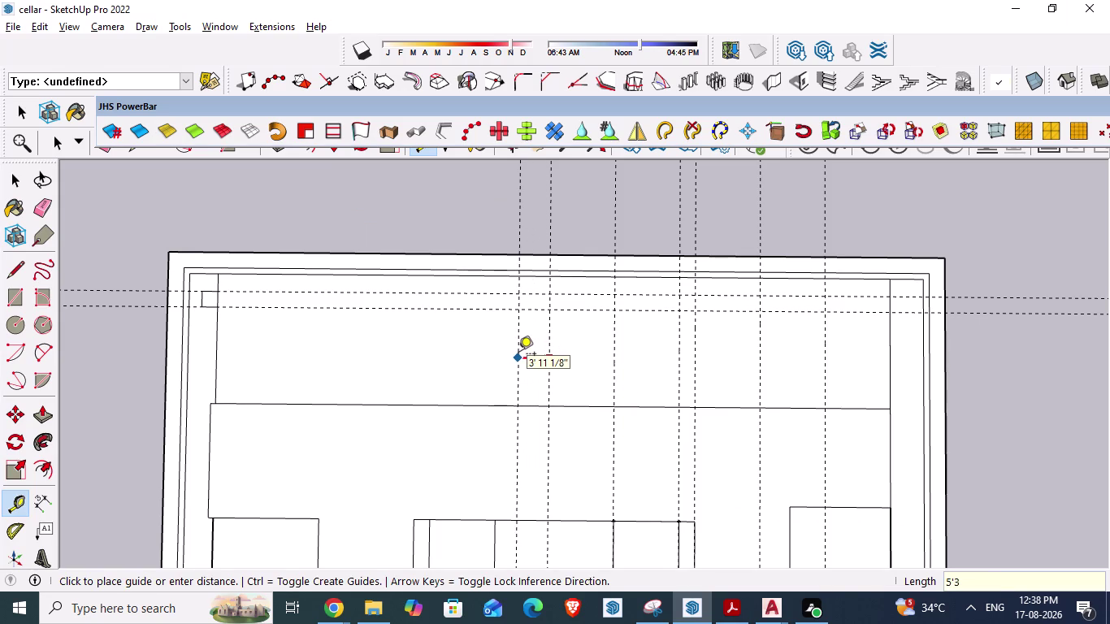
text(")
key(Return)
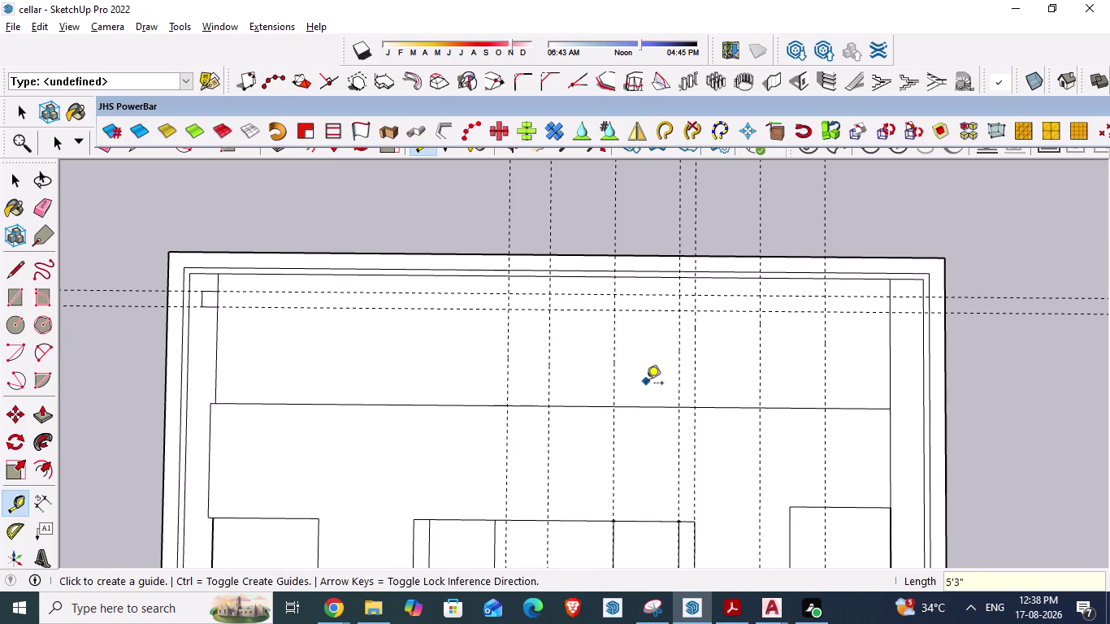